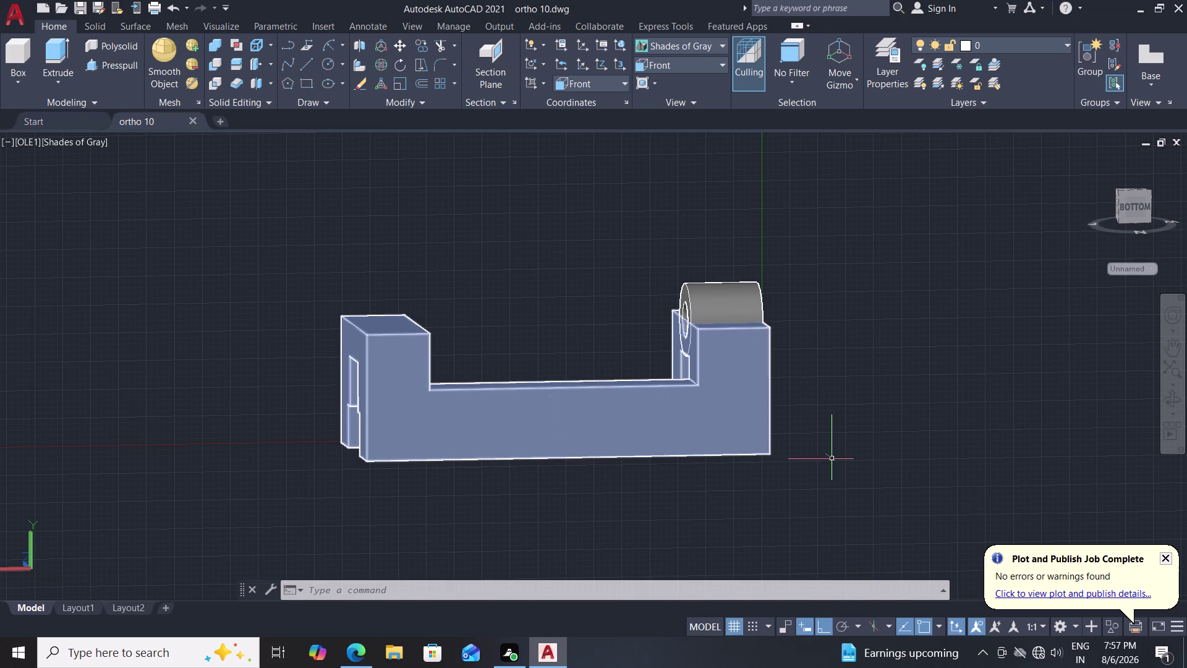
Check the battery status from the taskbar notification area.
click(976, 646)
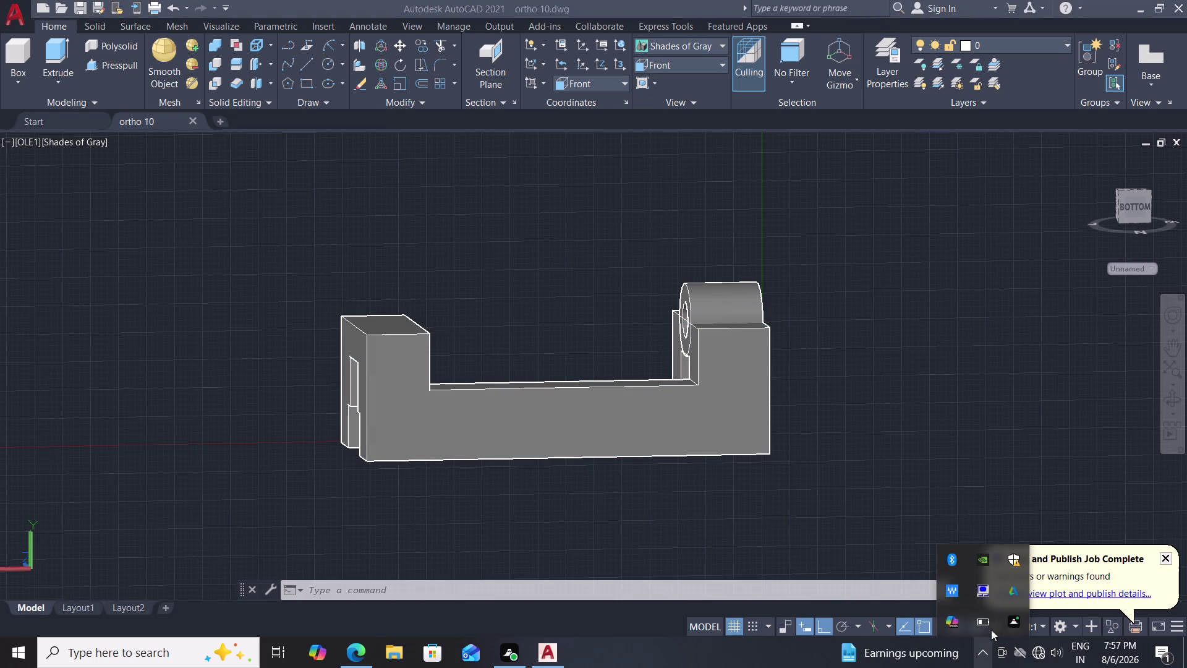
click(994, 617)
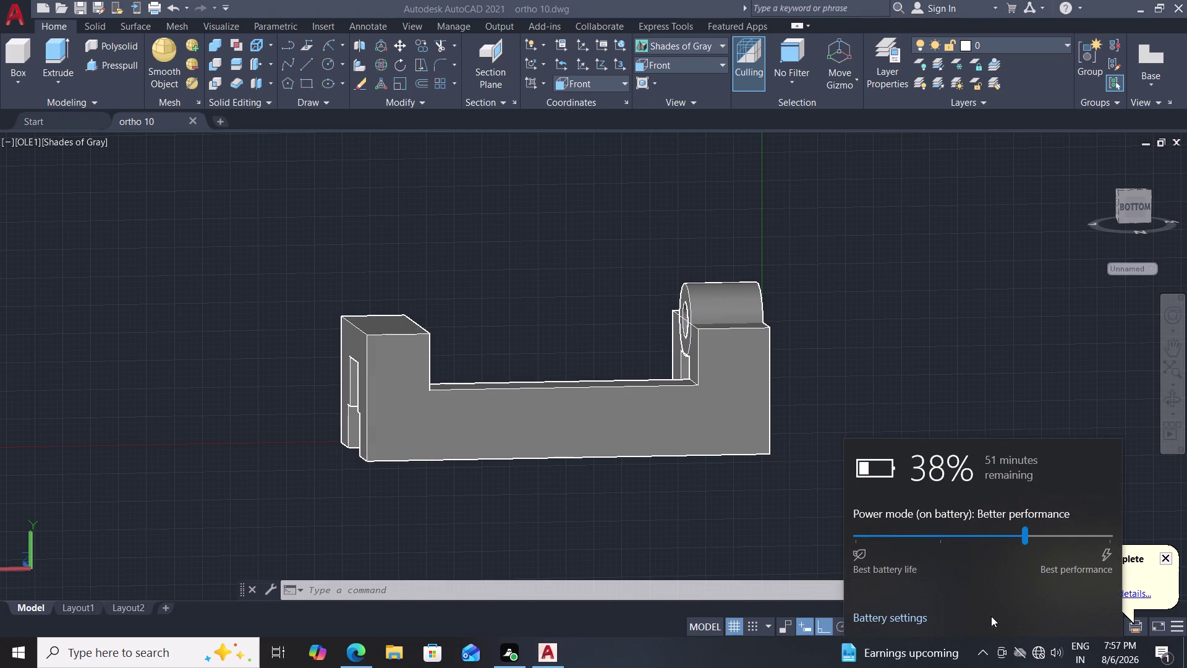
click(981, 646)
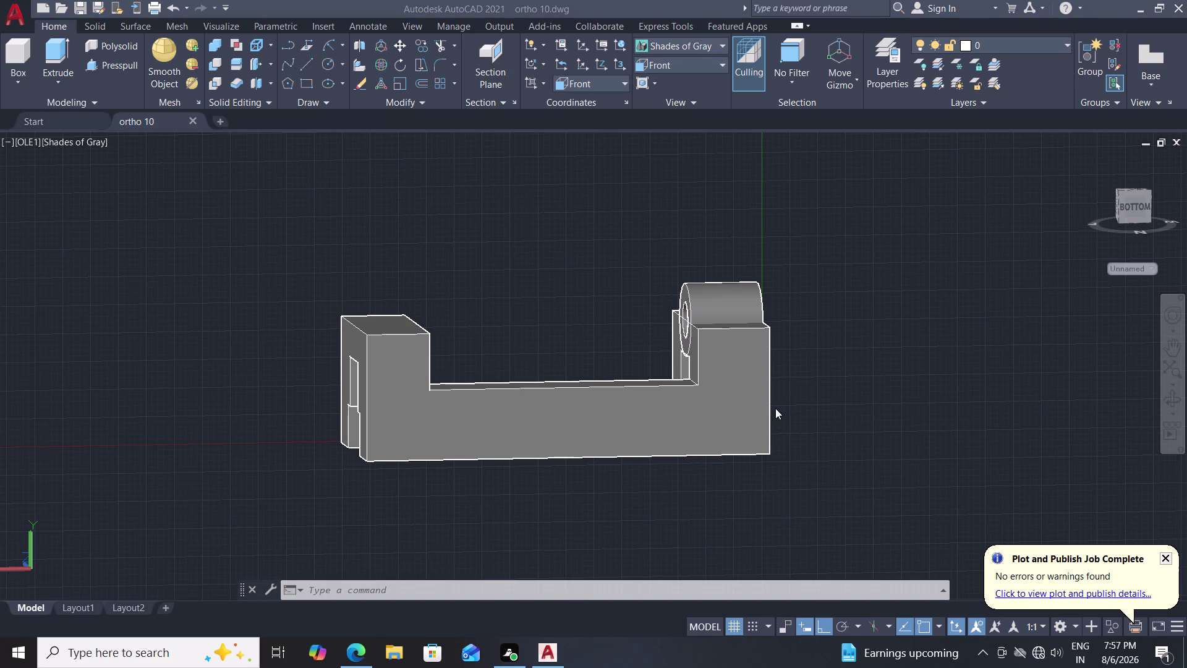
Start a line, pick a point, and zoom in on the bracket.
key(l)
key(Return)
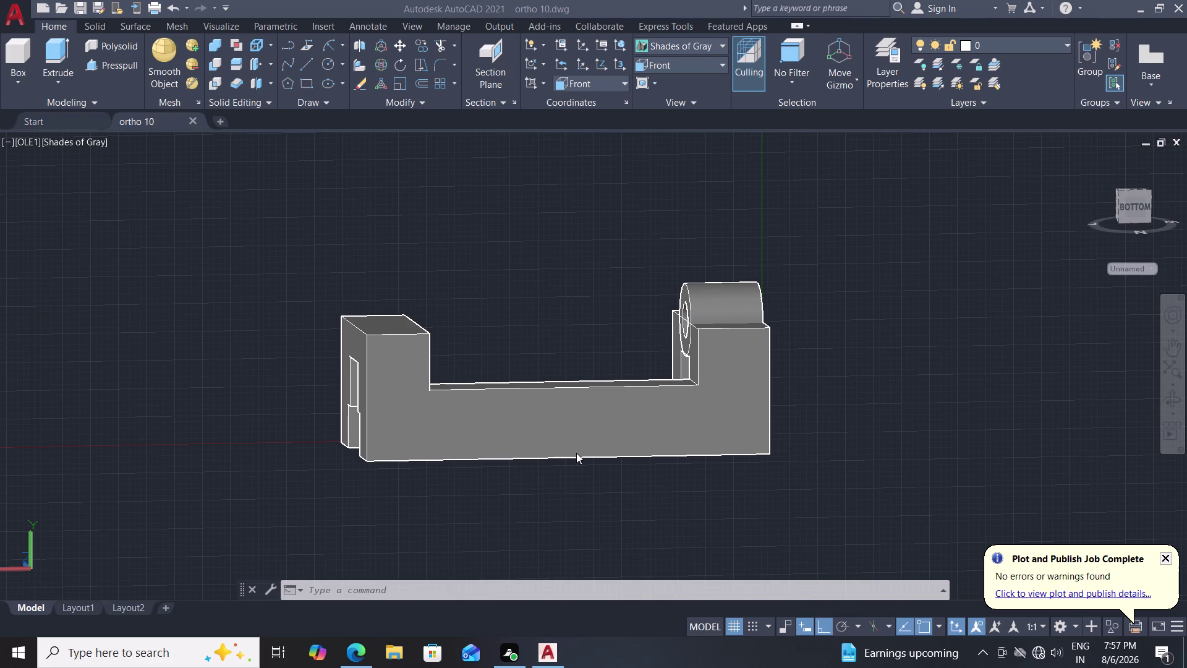
click(577, 453)
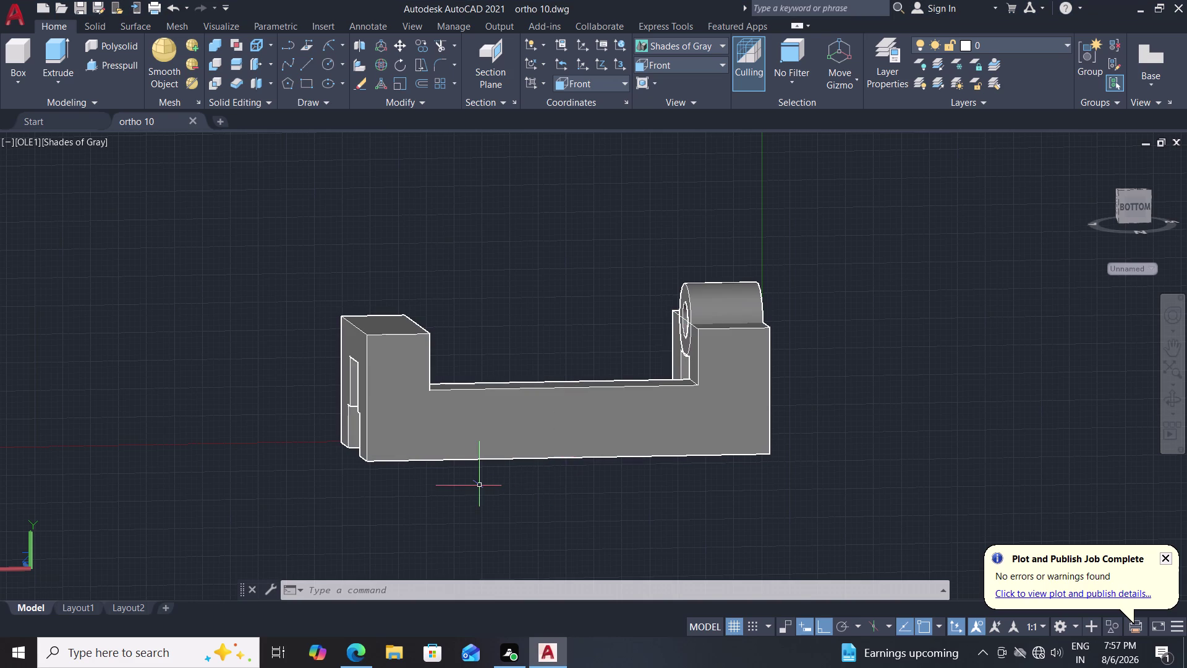
scroll(up, 3)
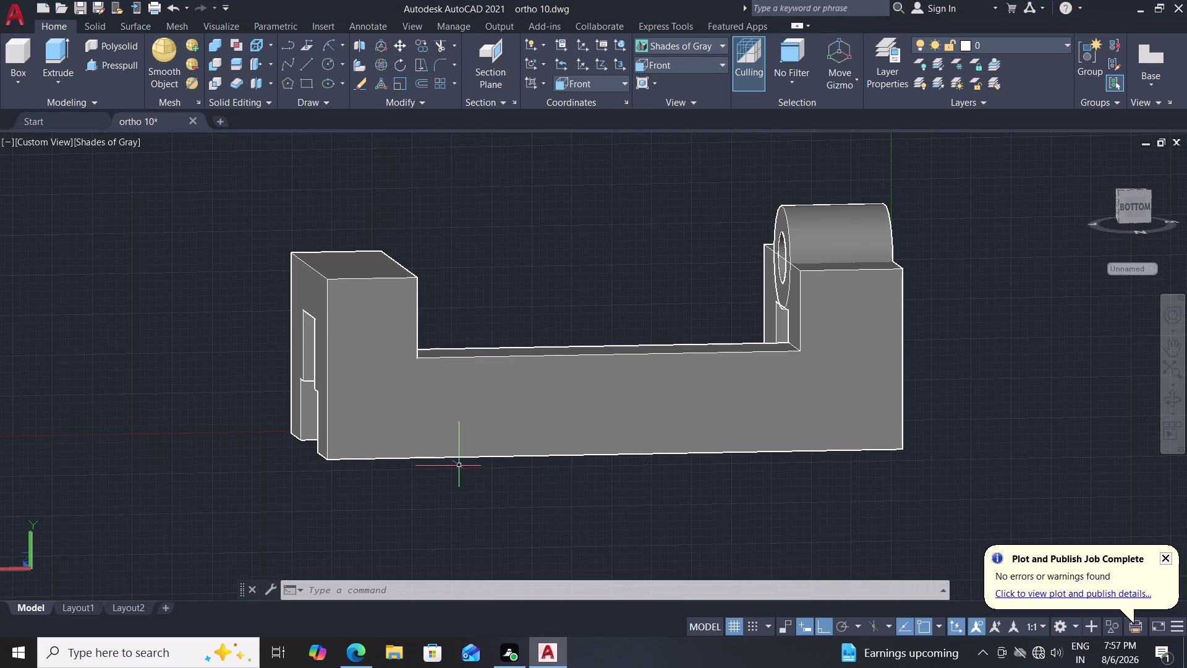
Draw a 50-unit line from the left upright's bottom corner with Ortho off, then cancel.
key(l)
key(Return)
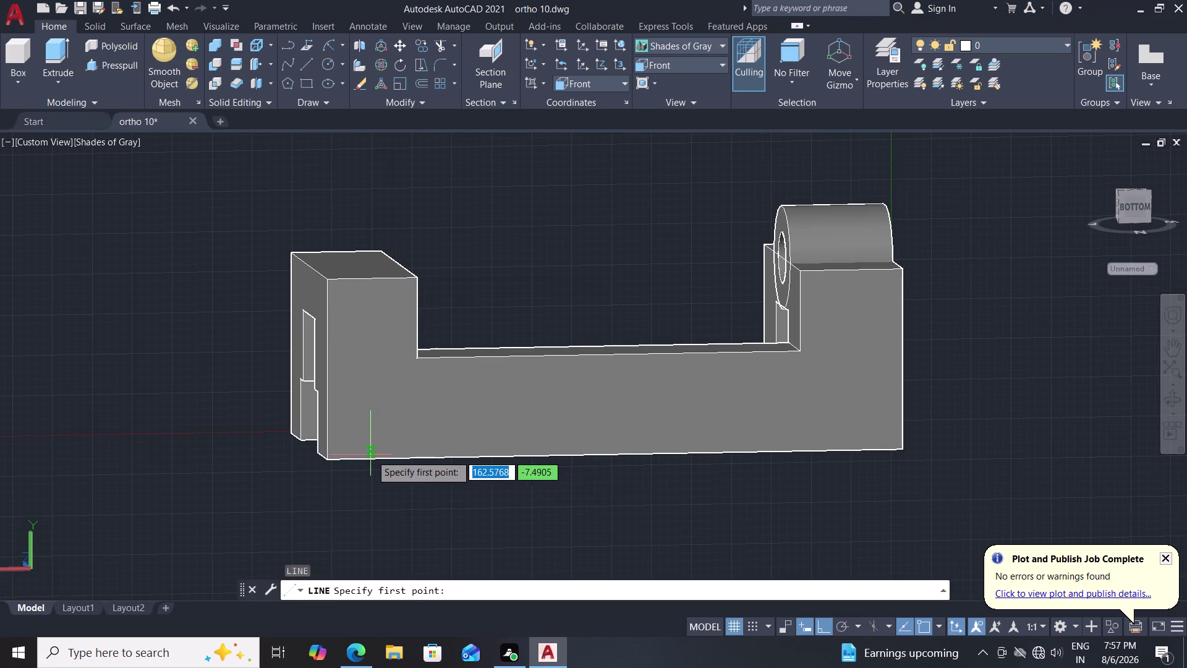
click(329, 461)
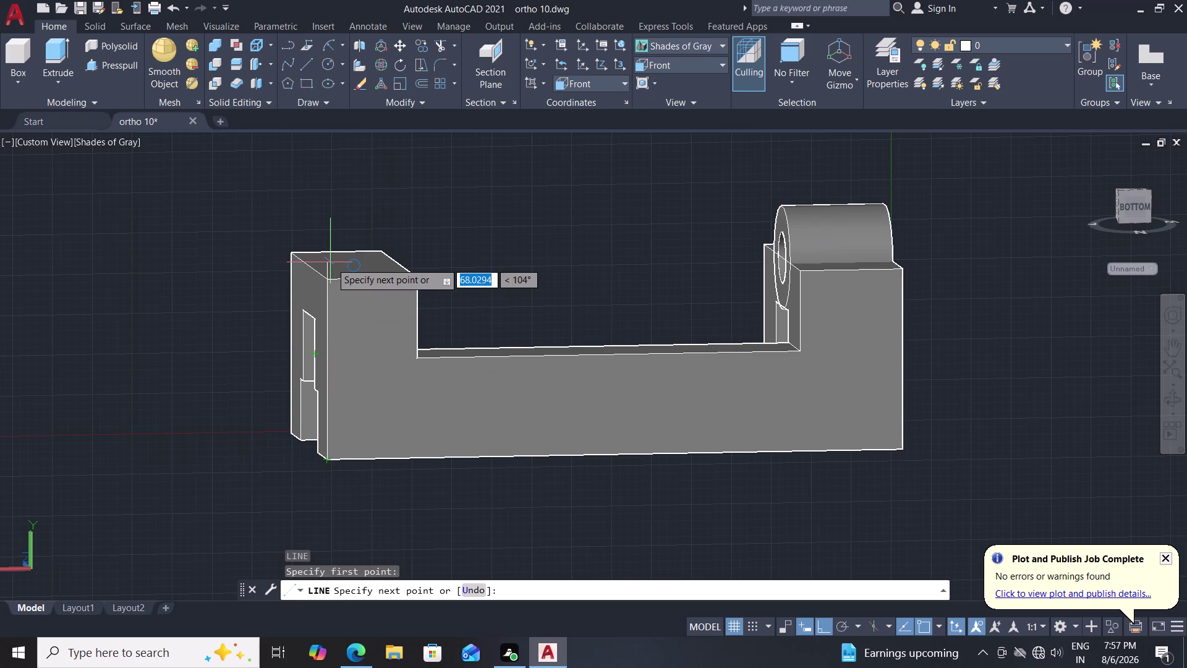
key(F8)
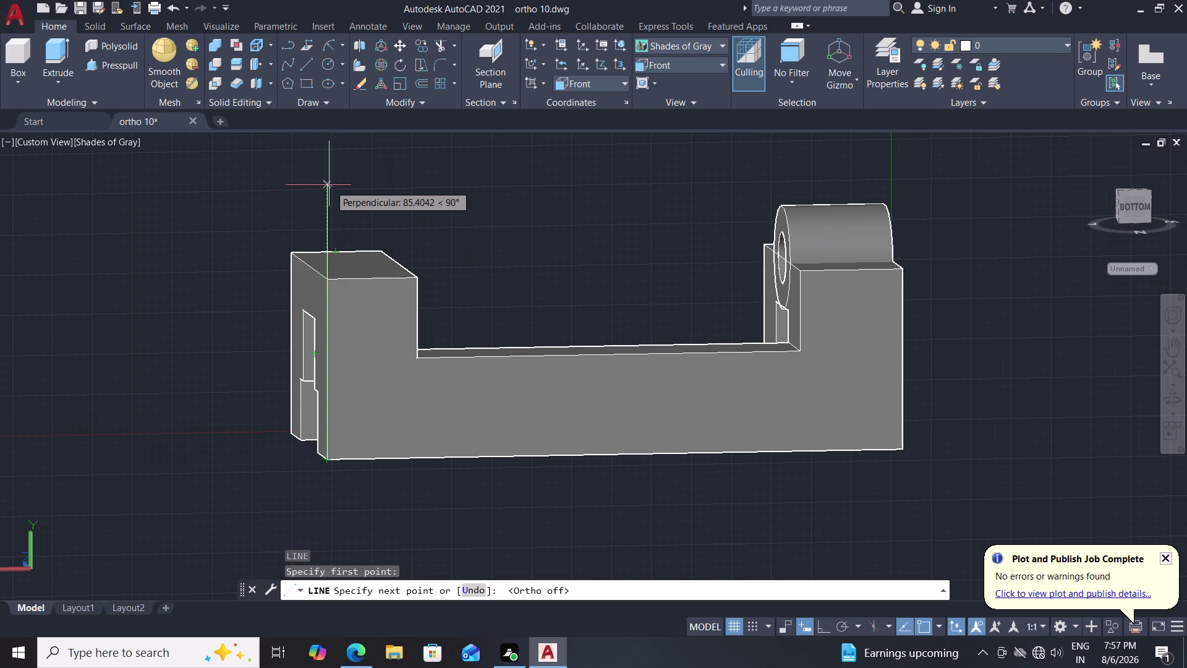
text(50)
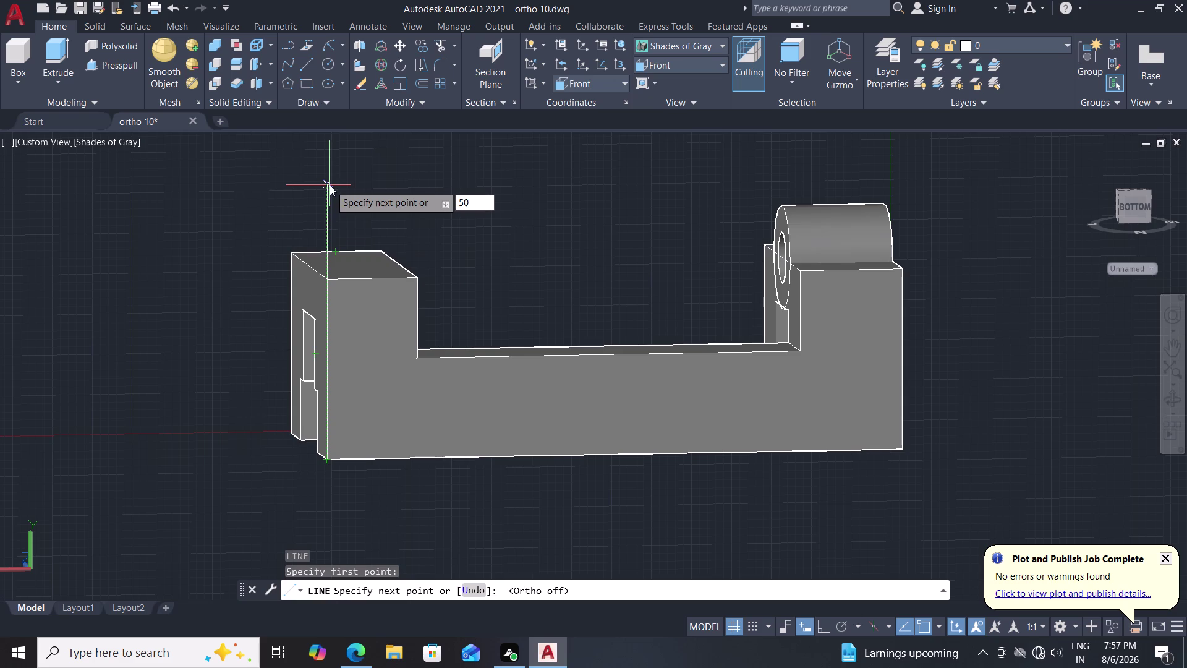
key(Return)
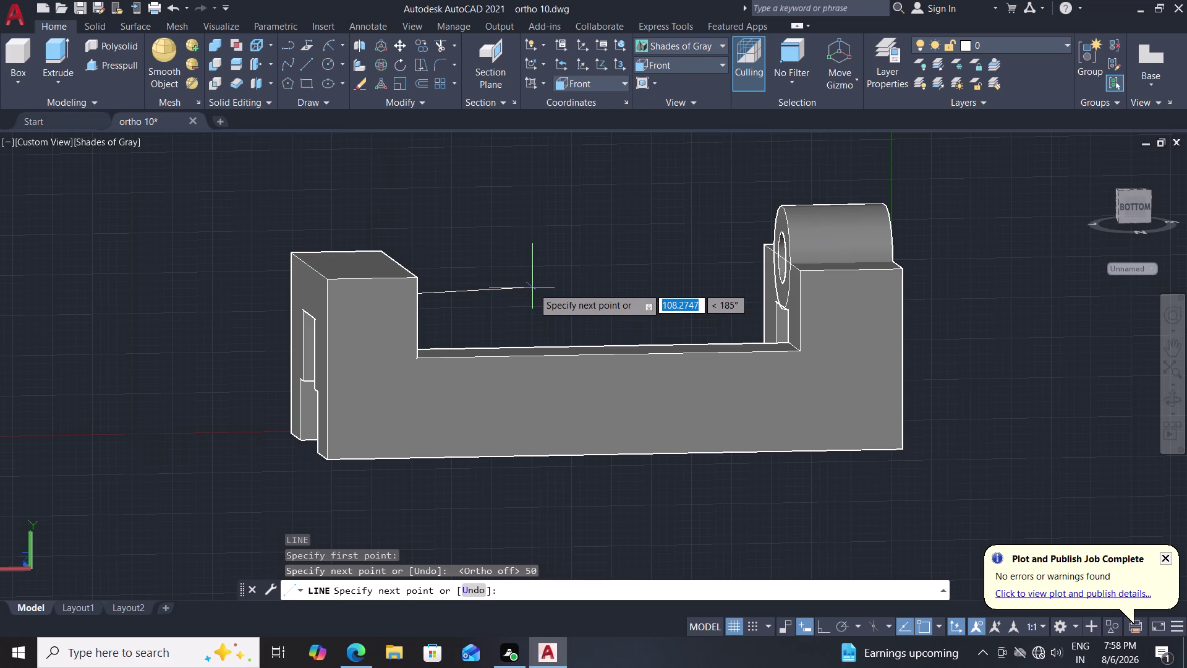
key(Escape)
key(Escape)
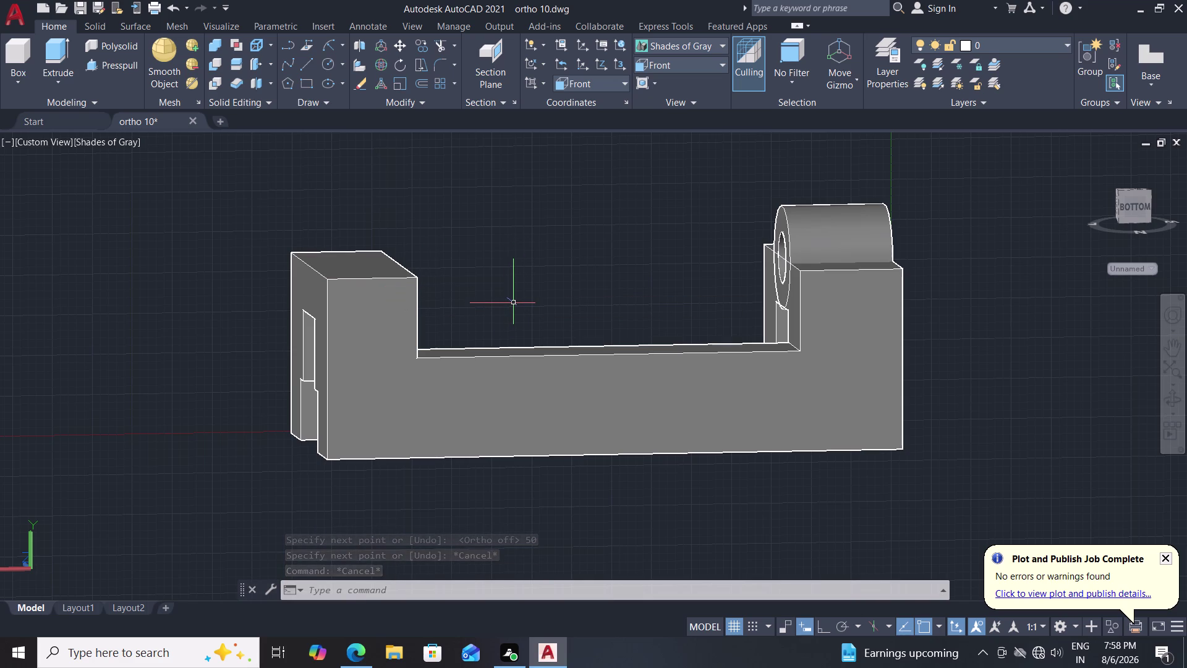
click(503, 303)
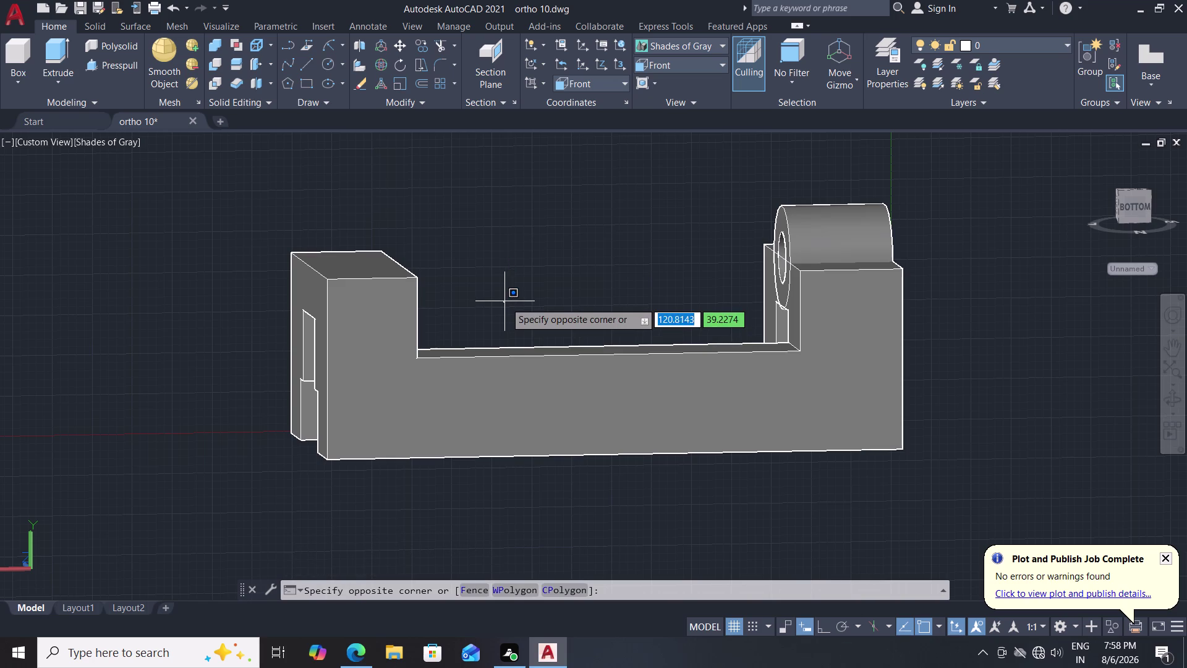
click(506, 303)
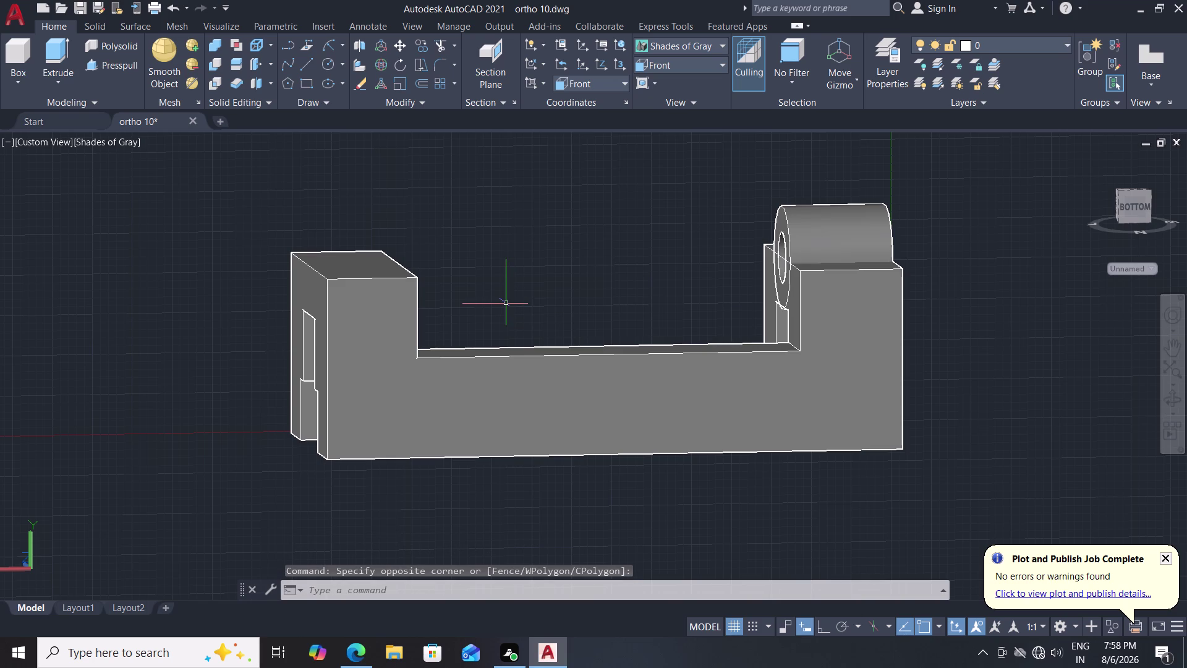
middle_drag(507, 303, 510, 278)
middle_drag(509, 279, 514, 254)
drag(508, 279, 514, 255)
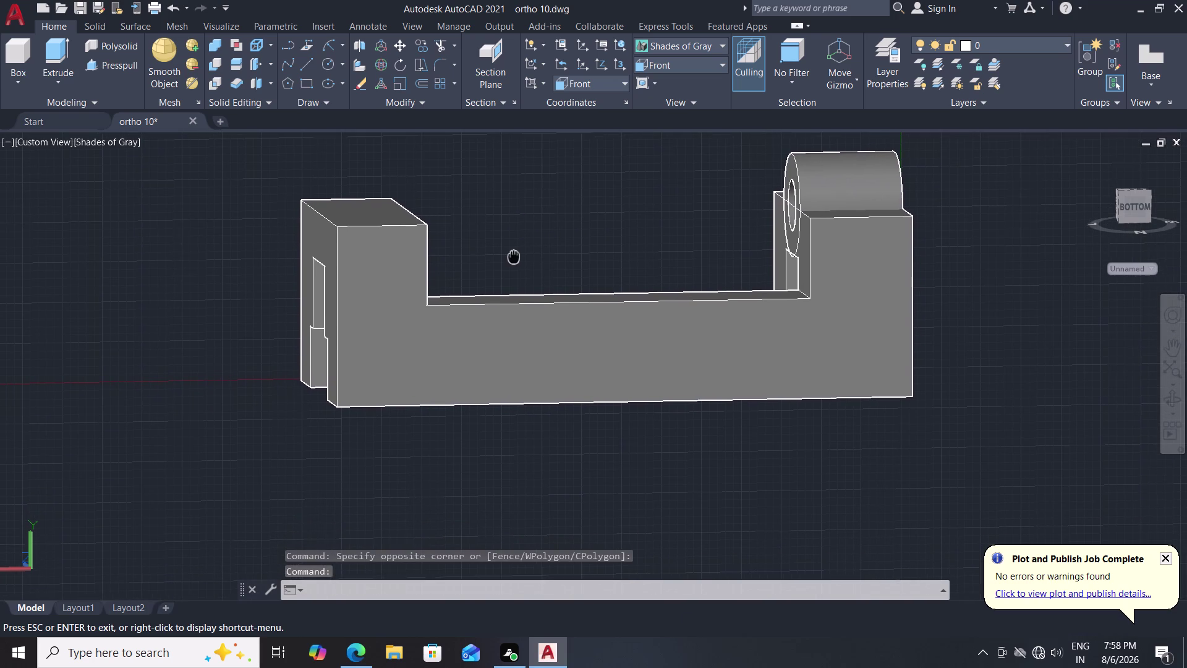
drag(514, 254, 514, 258)
middle_drag(514, 254, 514, 258)
middle_drag(514, 259, 519, 249)
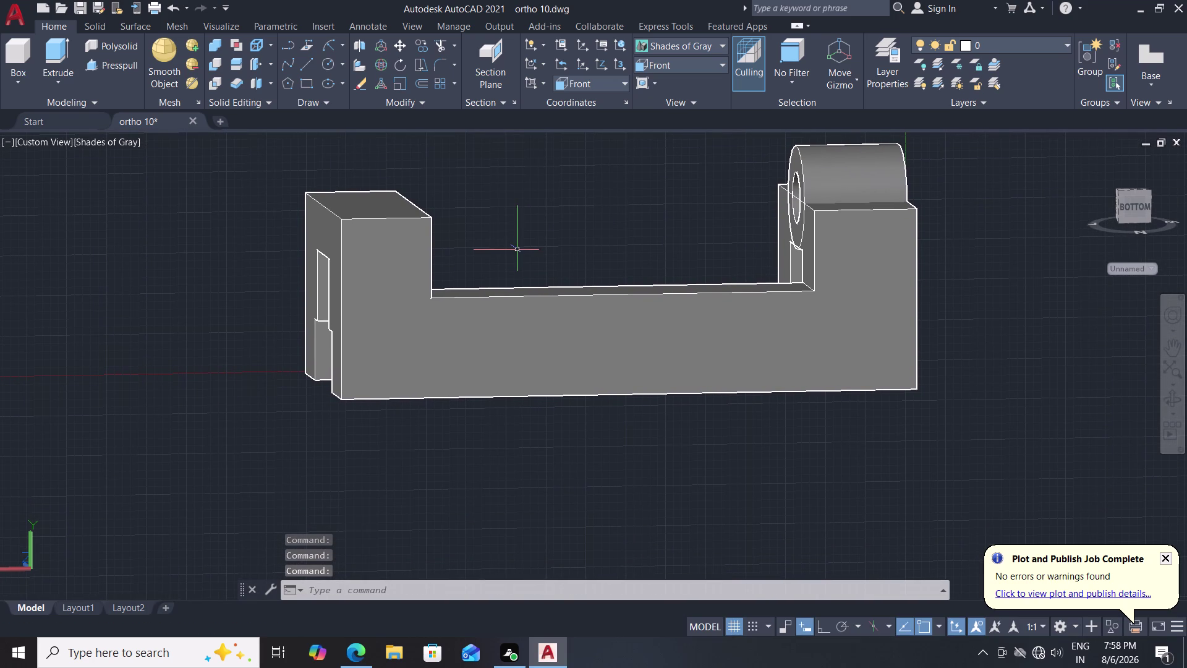
middle_drag(510, 261, 517, 245)
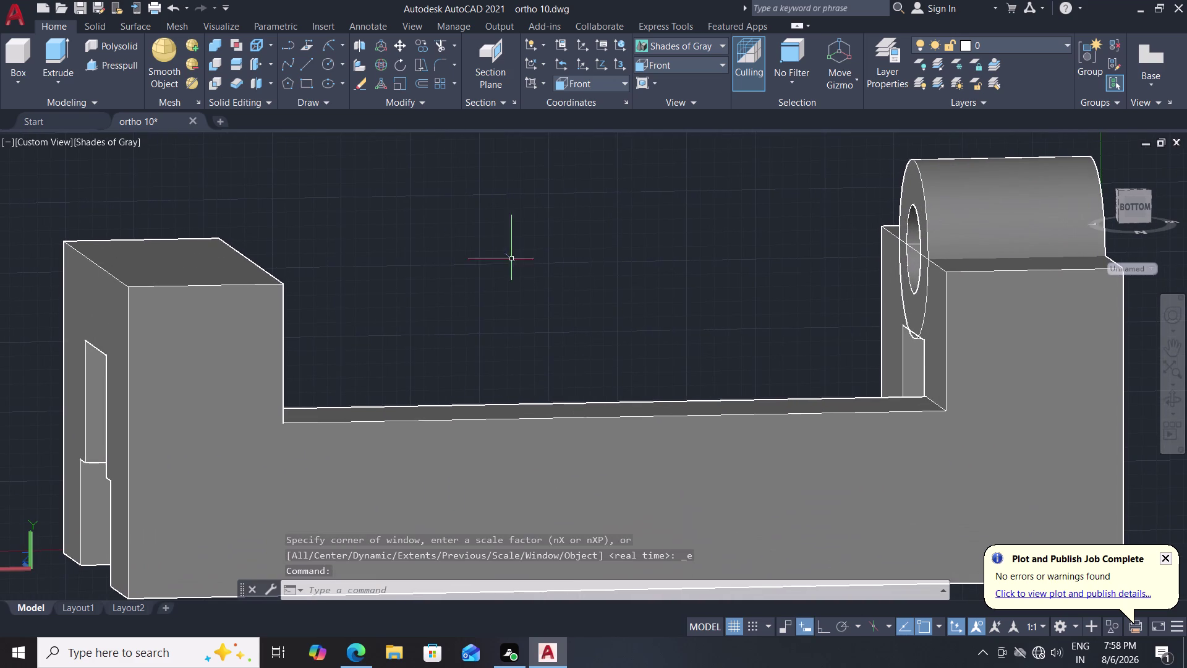
middle_drag(509, 268, 526, 238)
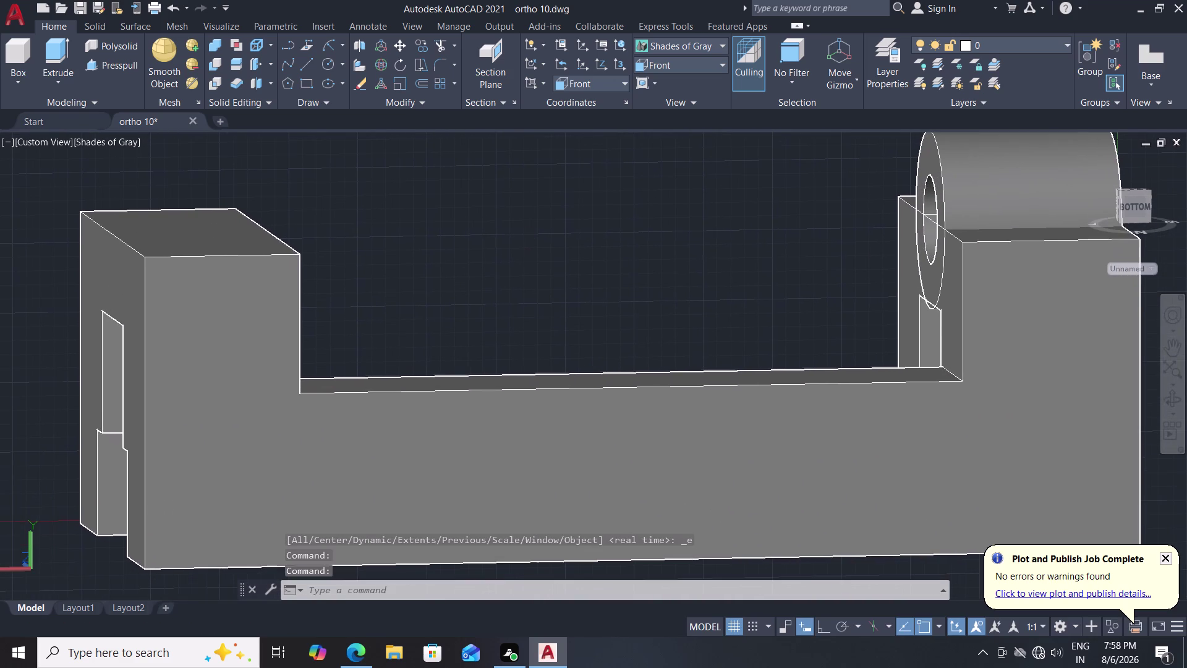
middle_drag(526, 237, 538, 226)
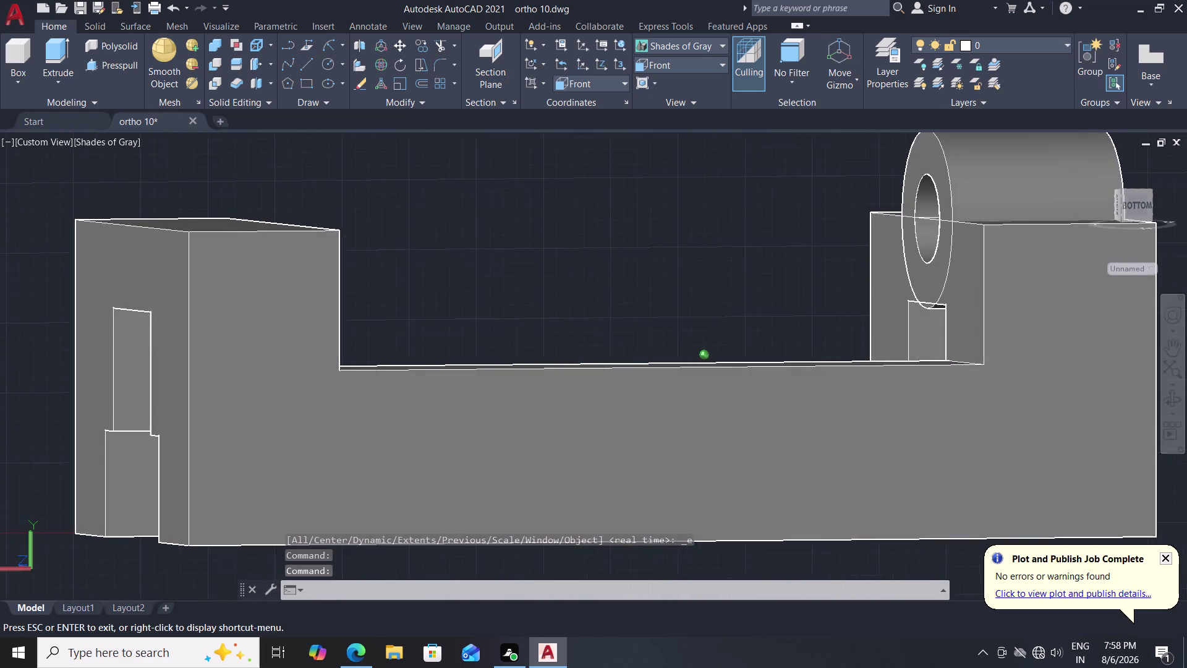
middle_drag(538, 227, 534, 228)
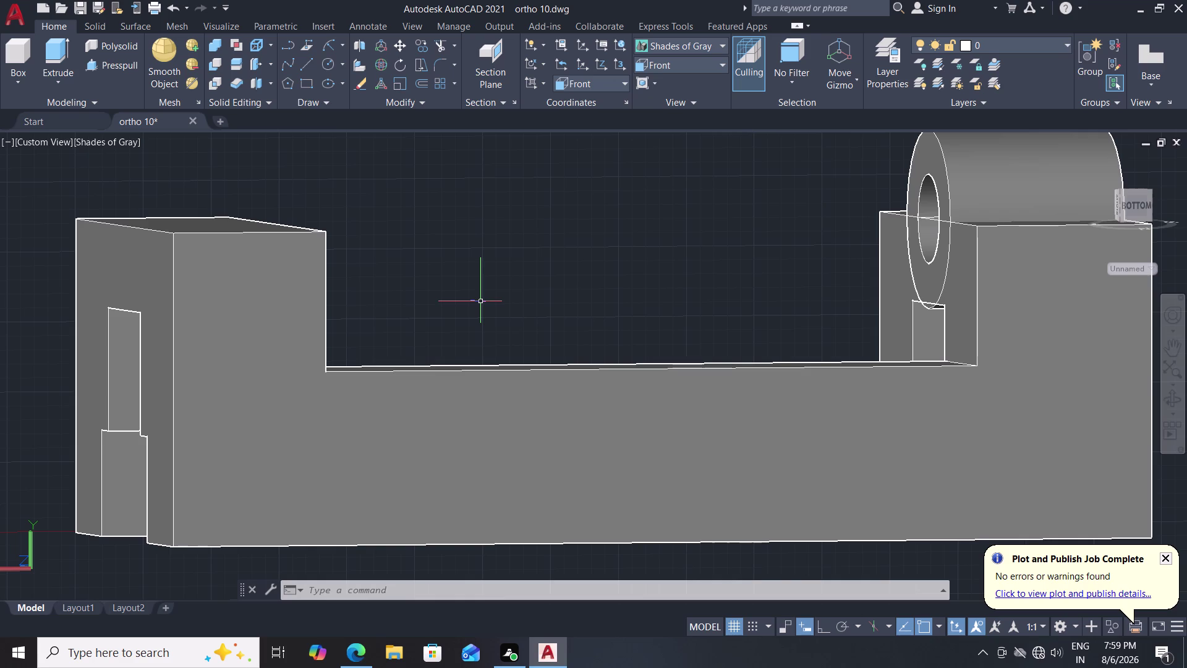
Draw a 45-unit line from the left upright's inner corner.
middle_drag(481, 301, 447, 293)
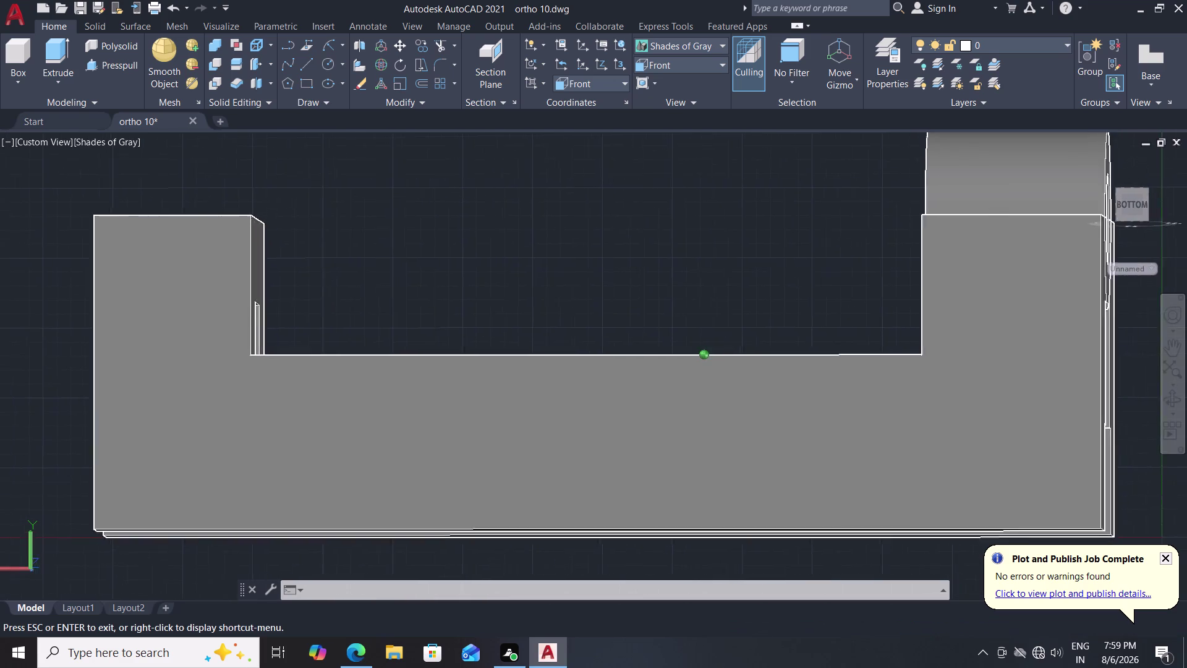
middle_drag(447, 293, 450, 298)
key(l)
key(Return)
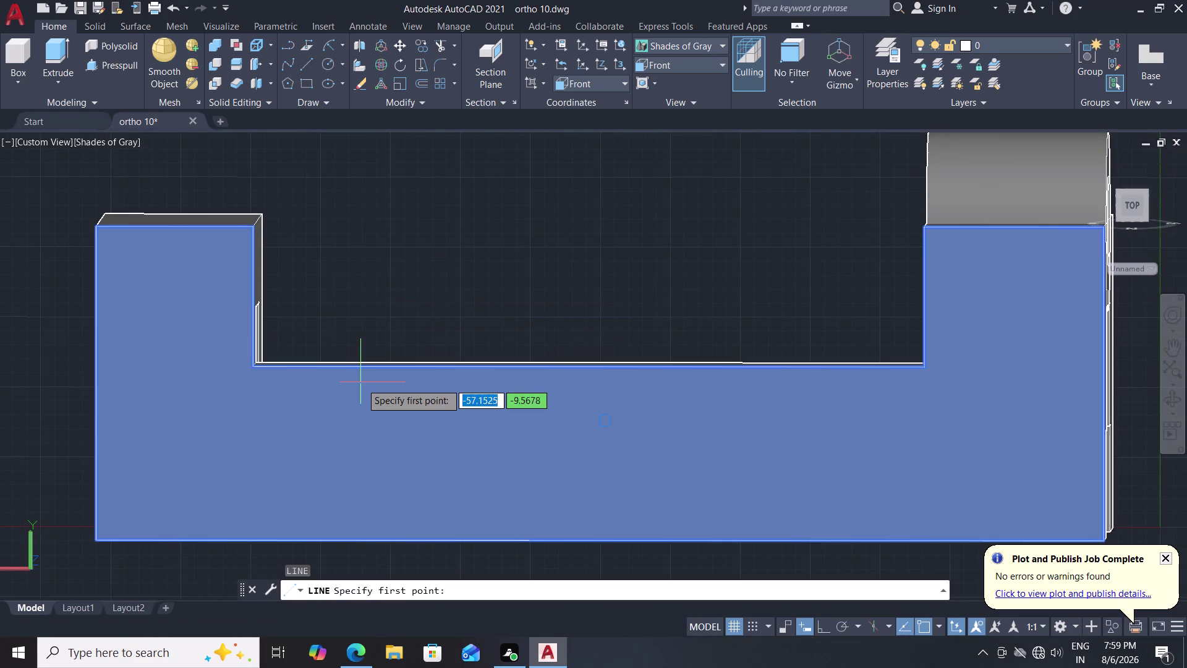
double_click(257, 366)
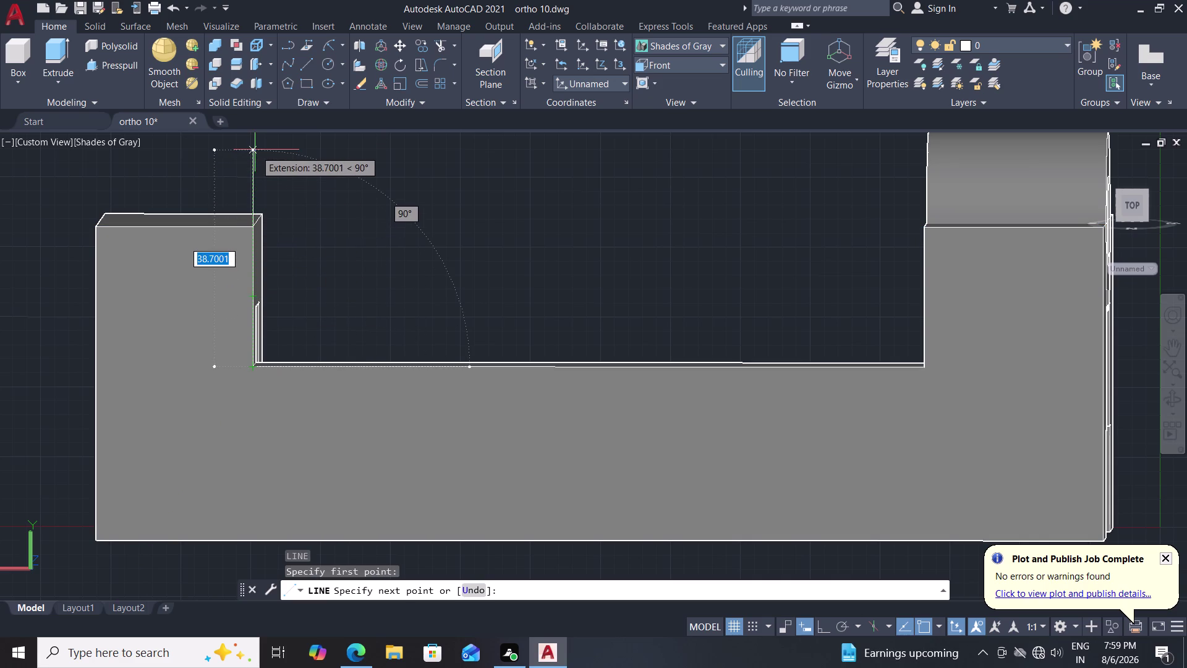
text(45)
key(Return)
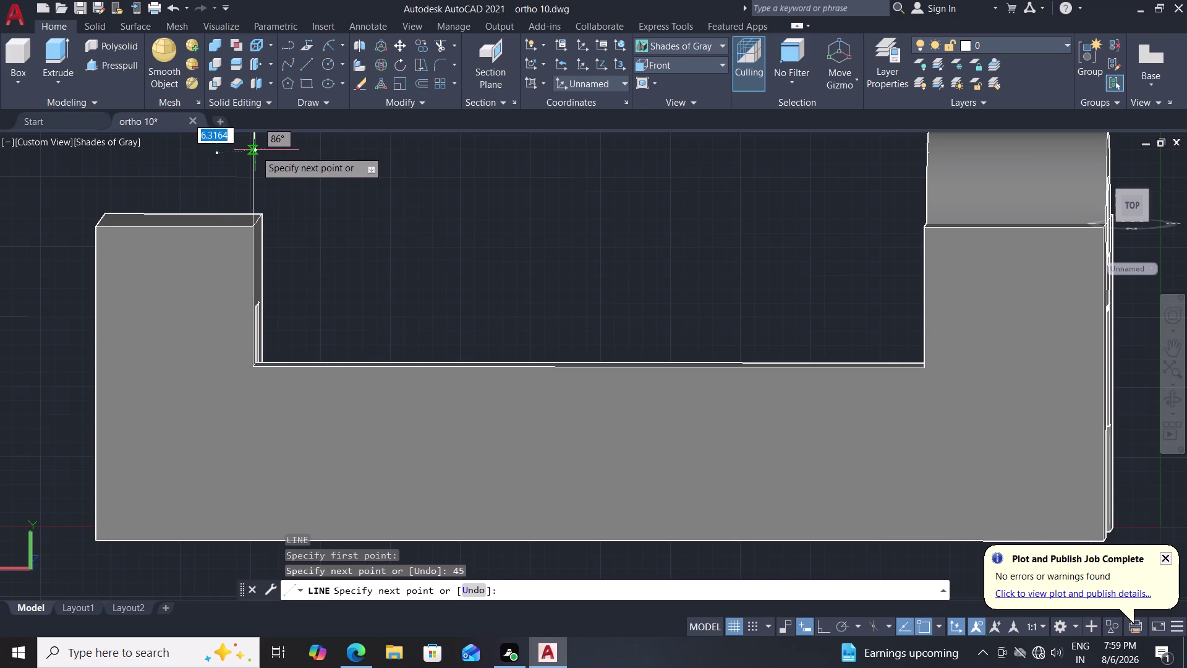
key(Escape)
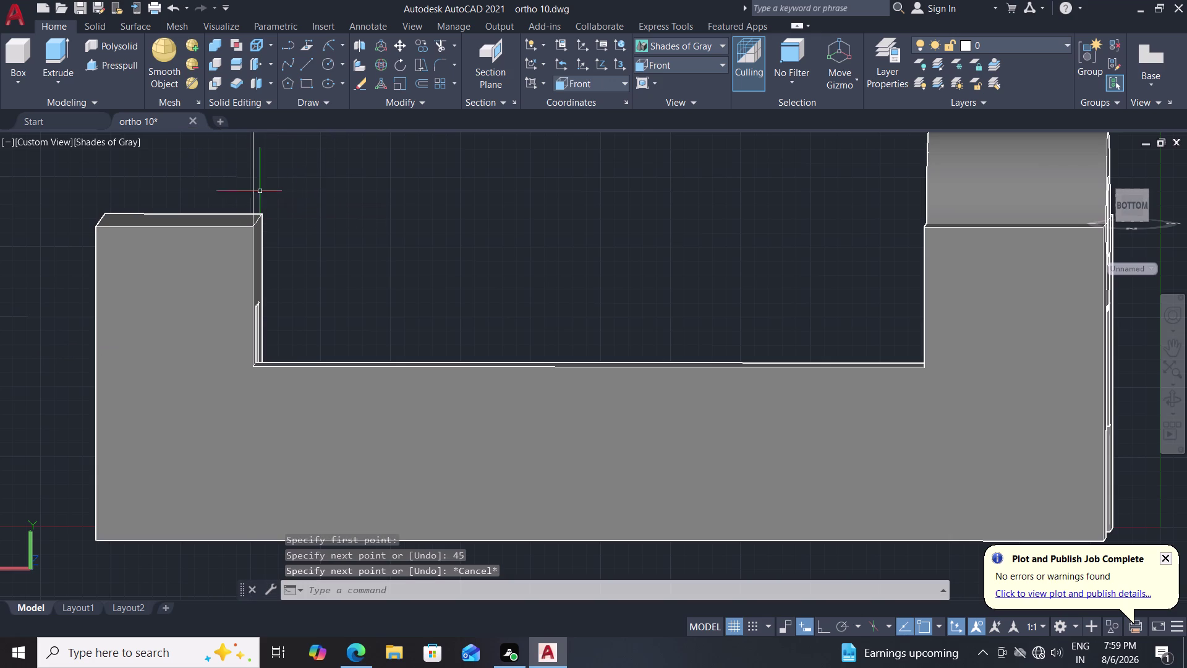
Reframe the view on the left upright and start a new LINE command.
middle_drag(344, 158, 335, 214)
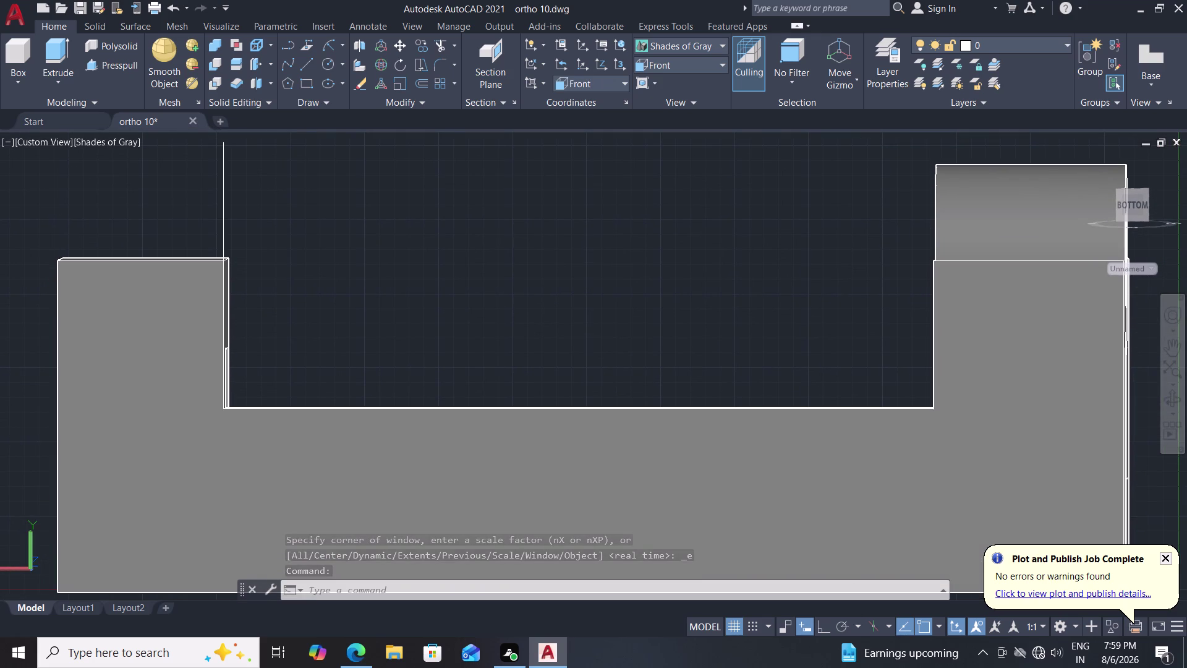
click(352, 241)
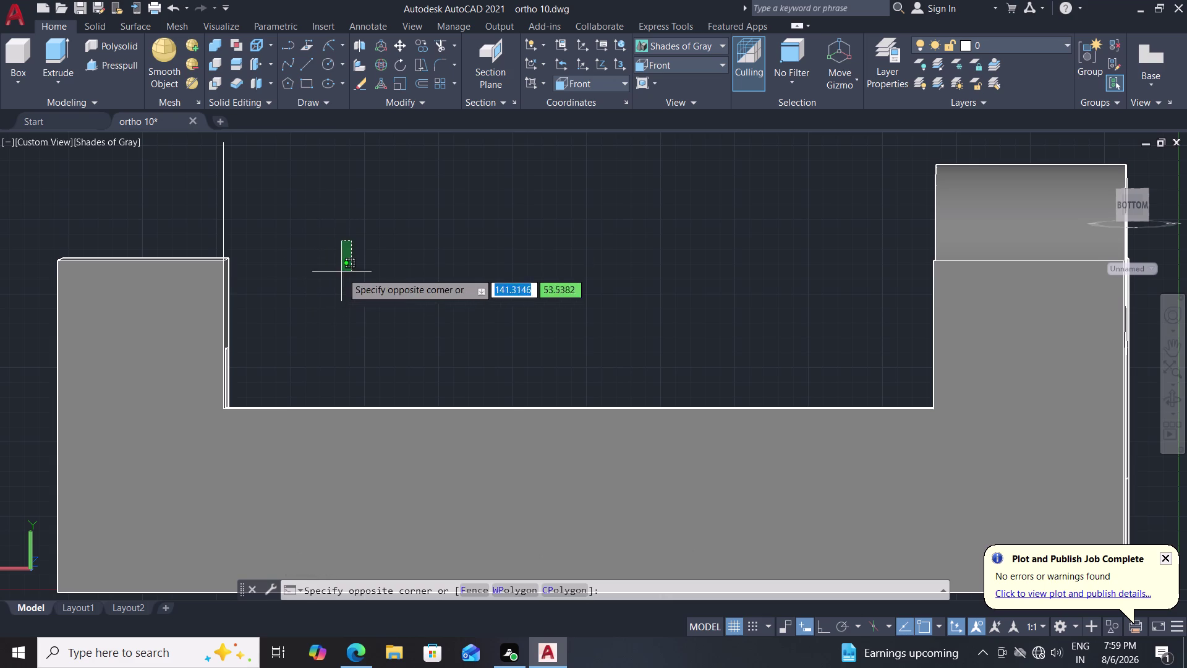
click(365, 254)
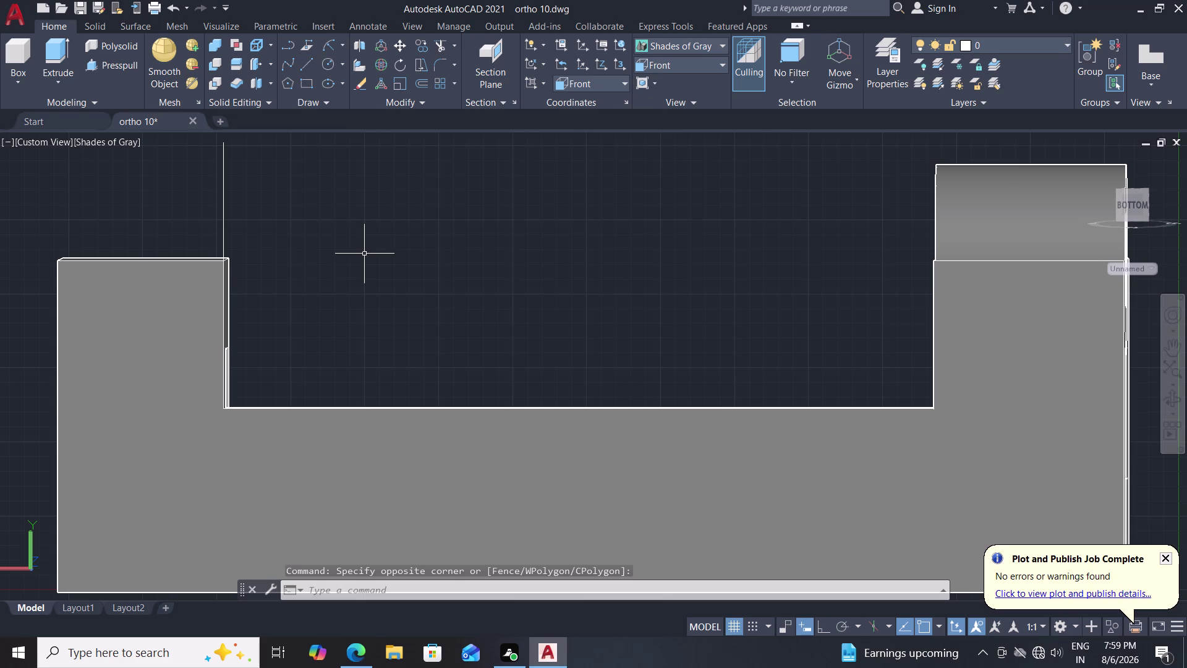
middle_drag(383, 238, 375, 261)
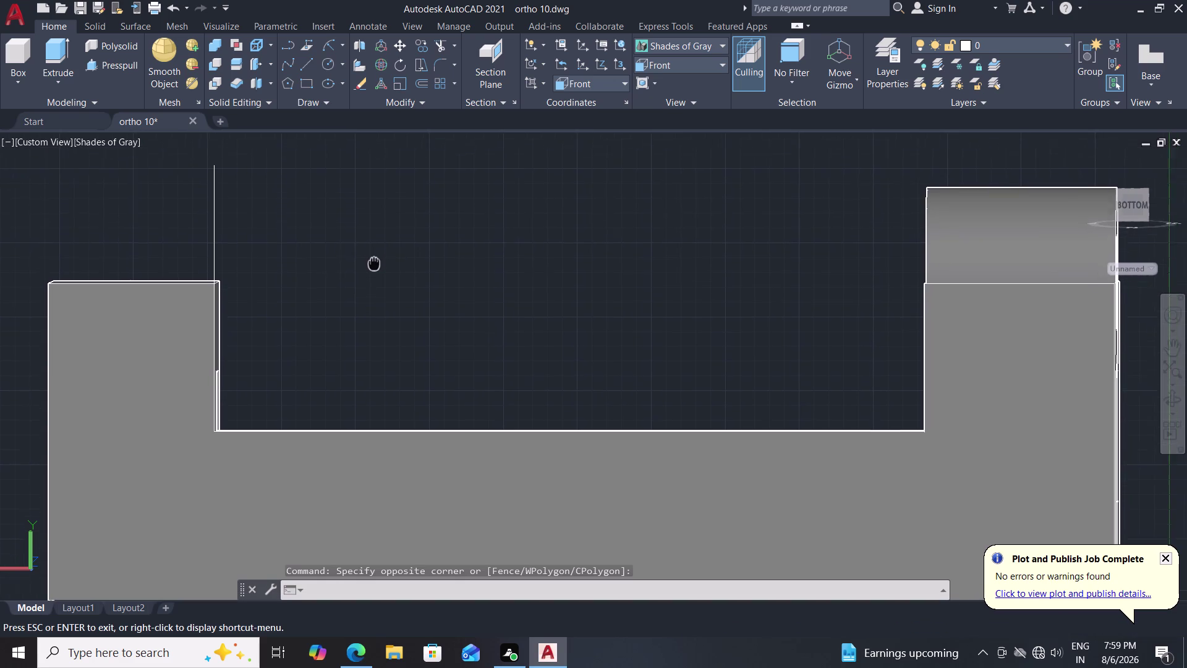
middle_drag(374, 261, 429, 234)
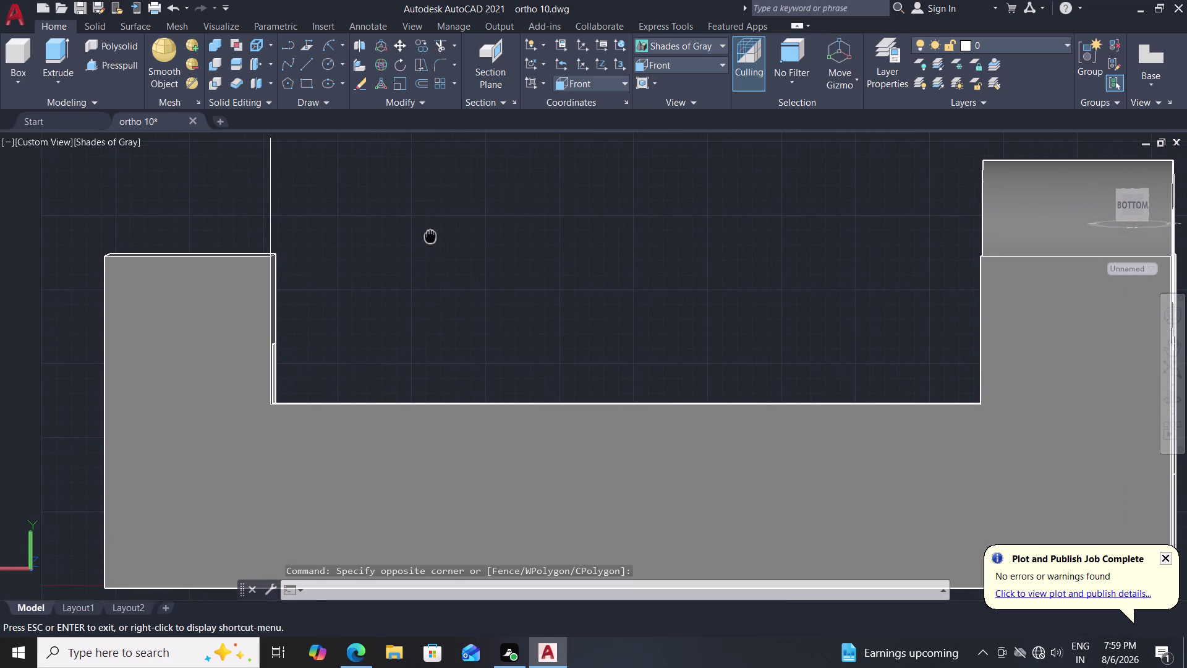
middle_drag(429, 234, 429, 233)
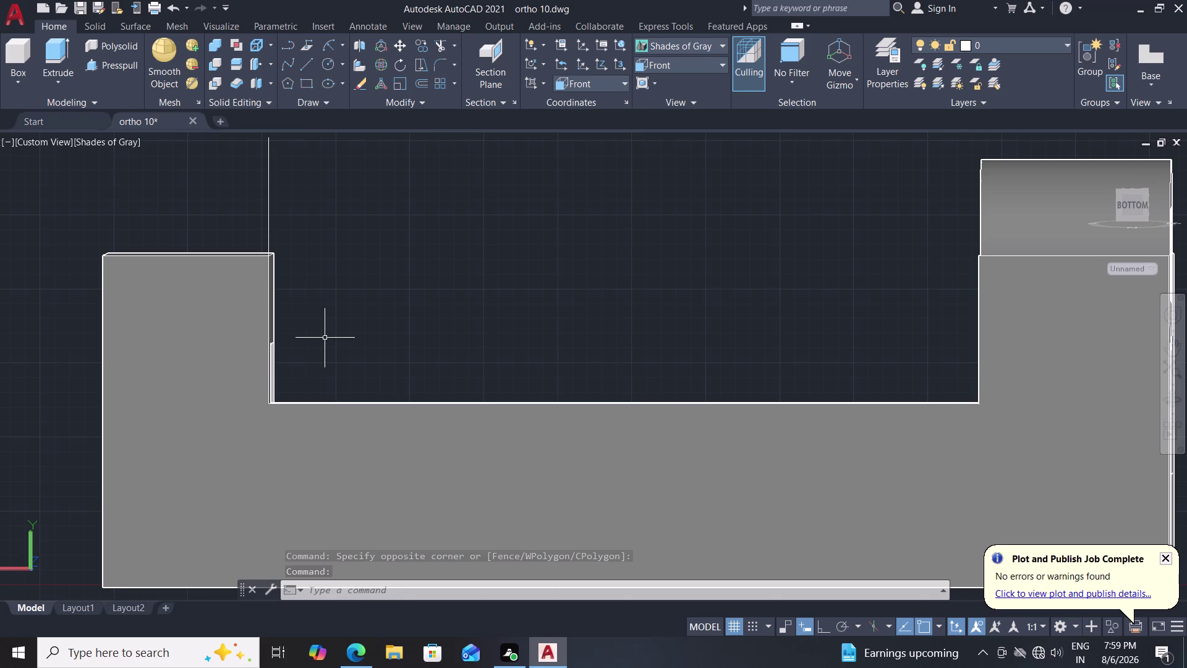
key(l)
key(Return)
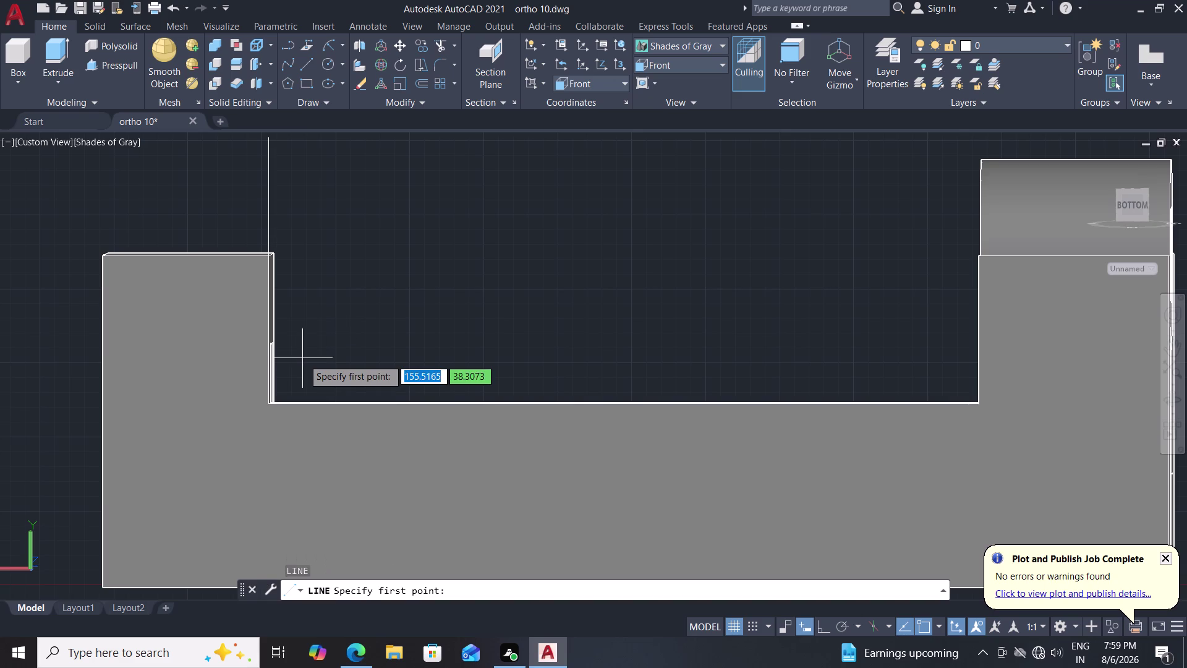
Draw a line 50 units up from the bottom-left corner, then 5 units inward with Ortho on.
middle_drag(303, 357, 323, 317)
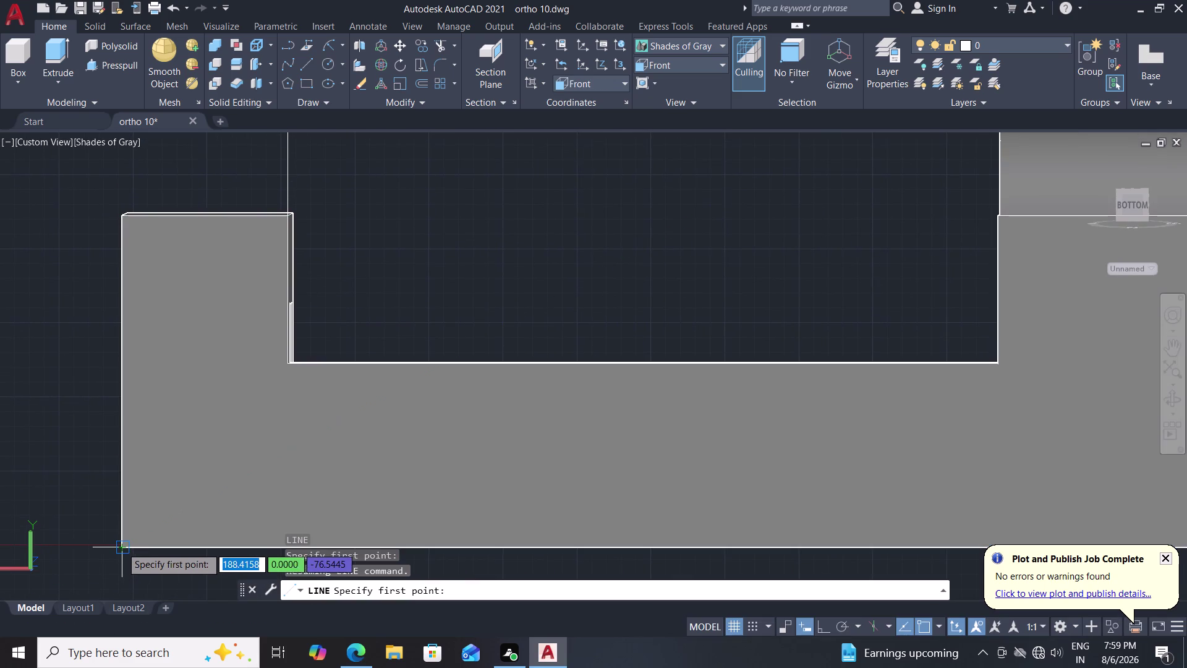
click(121, 547)
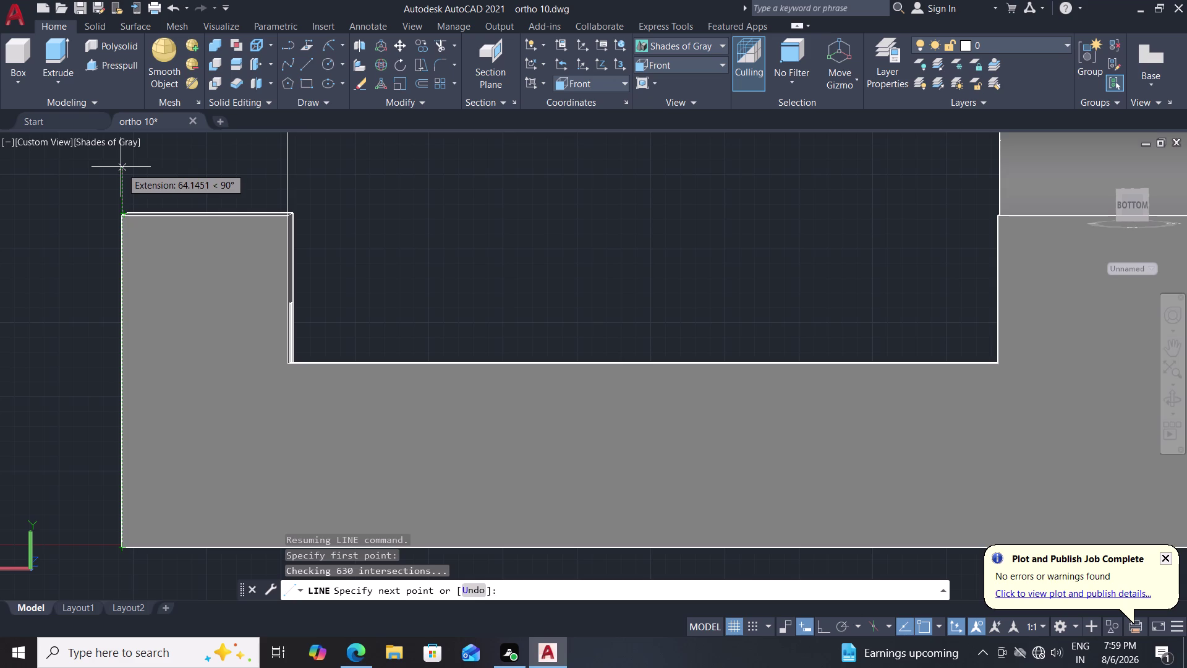
text(50)
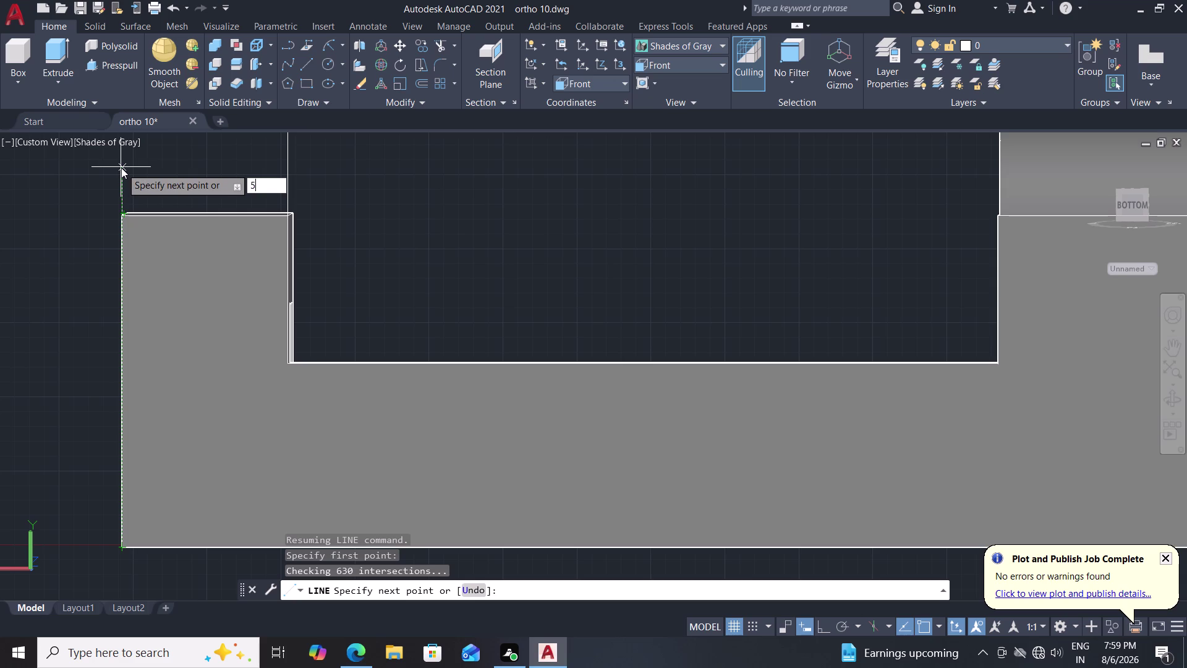
key(Return)
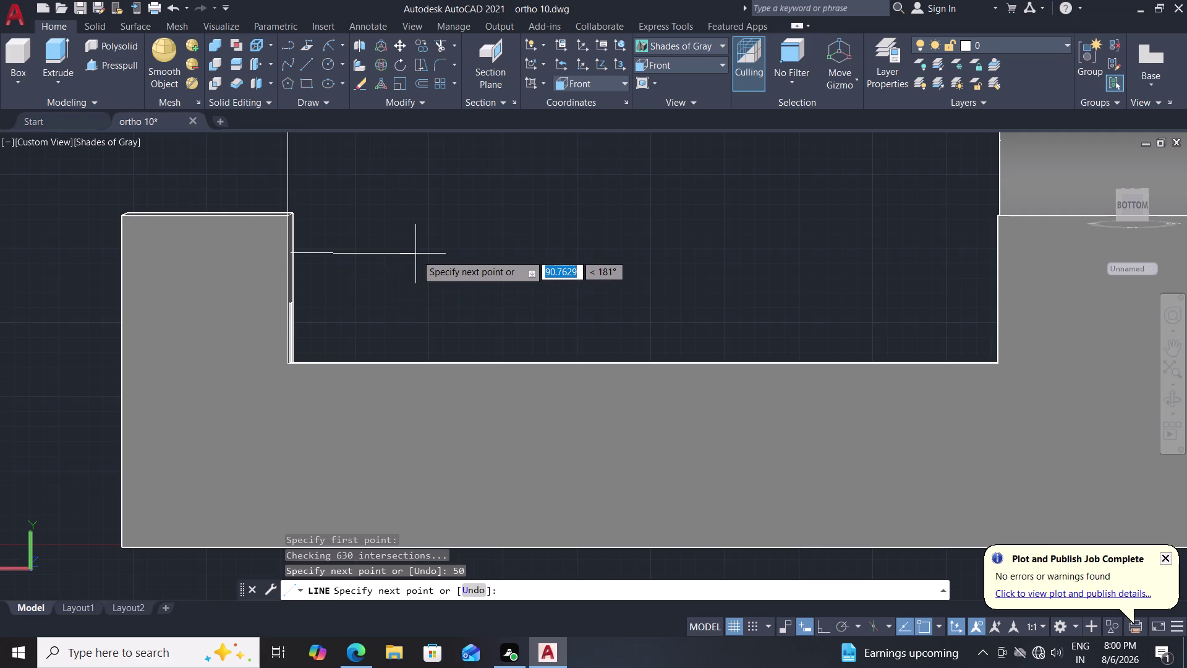
key(F8)
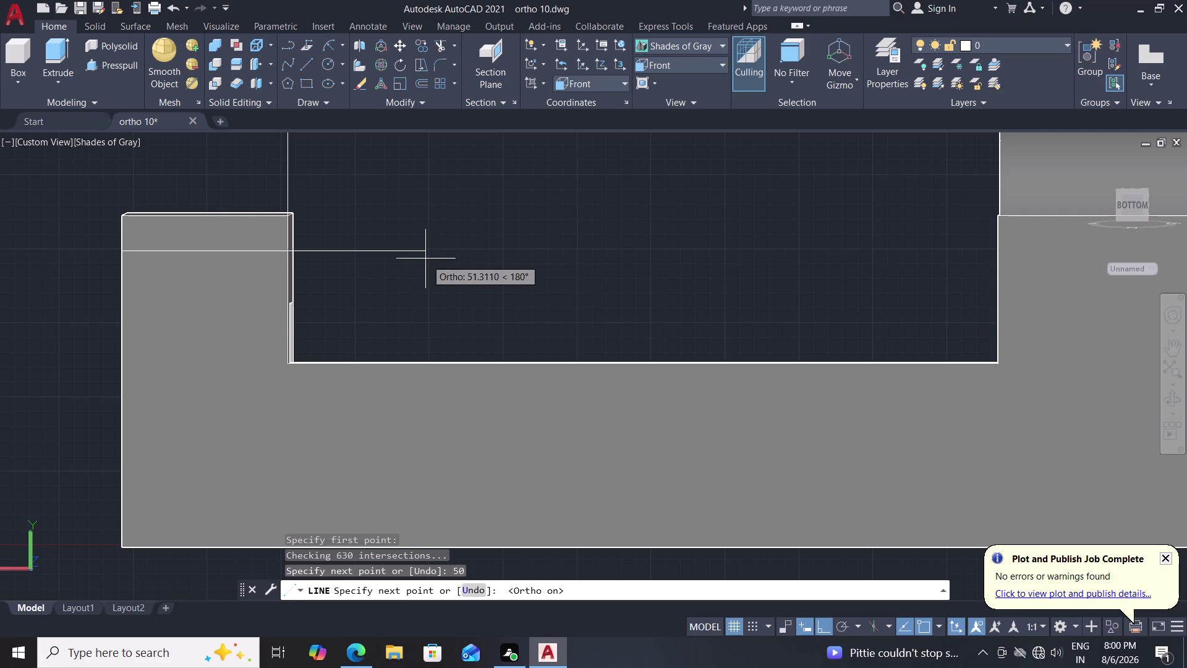
key(5)
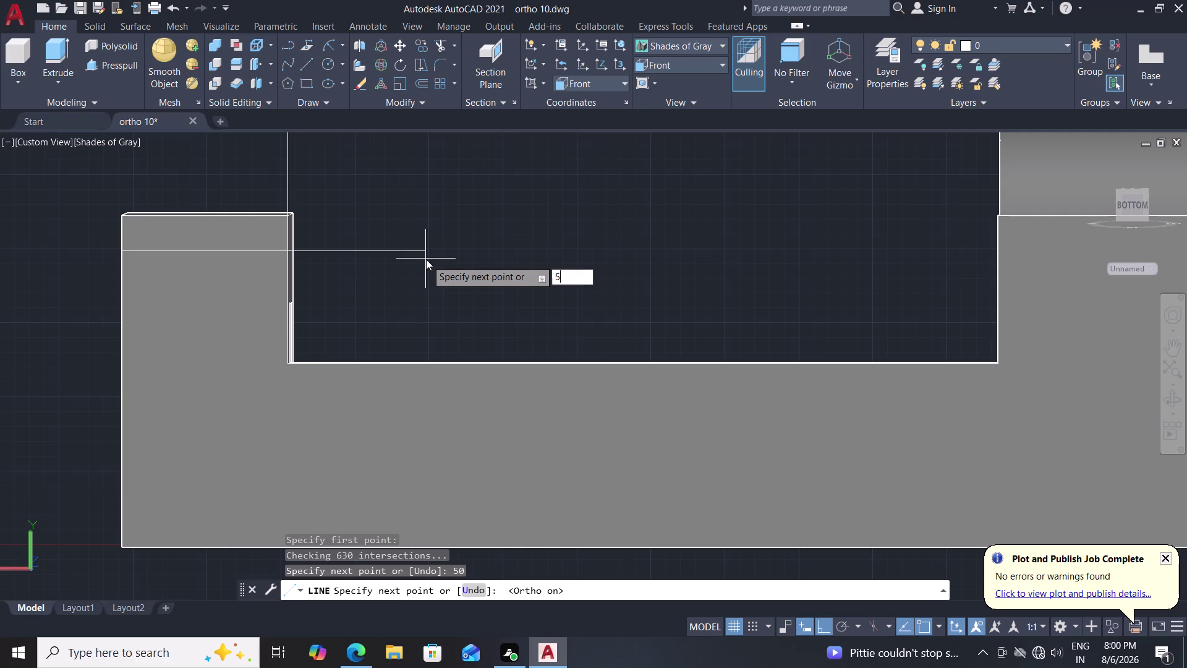
key(Return)
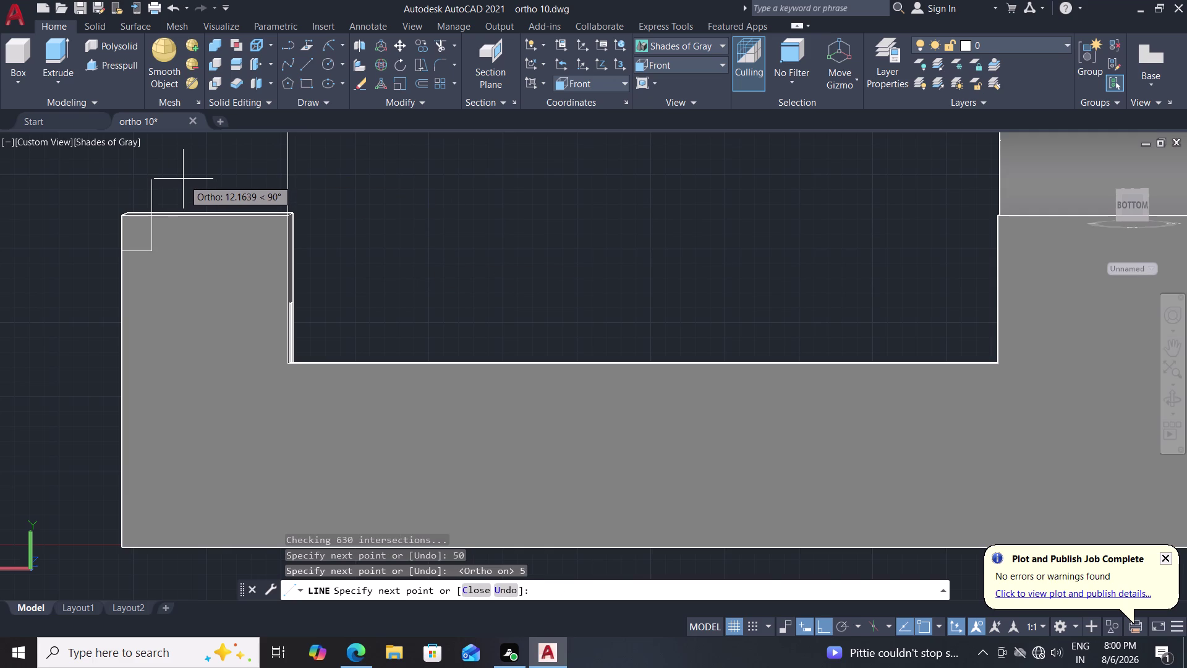
key(Escape)
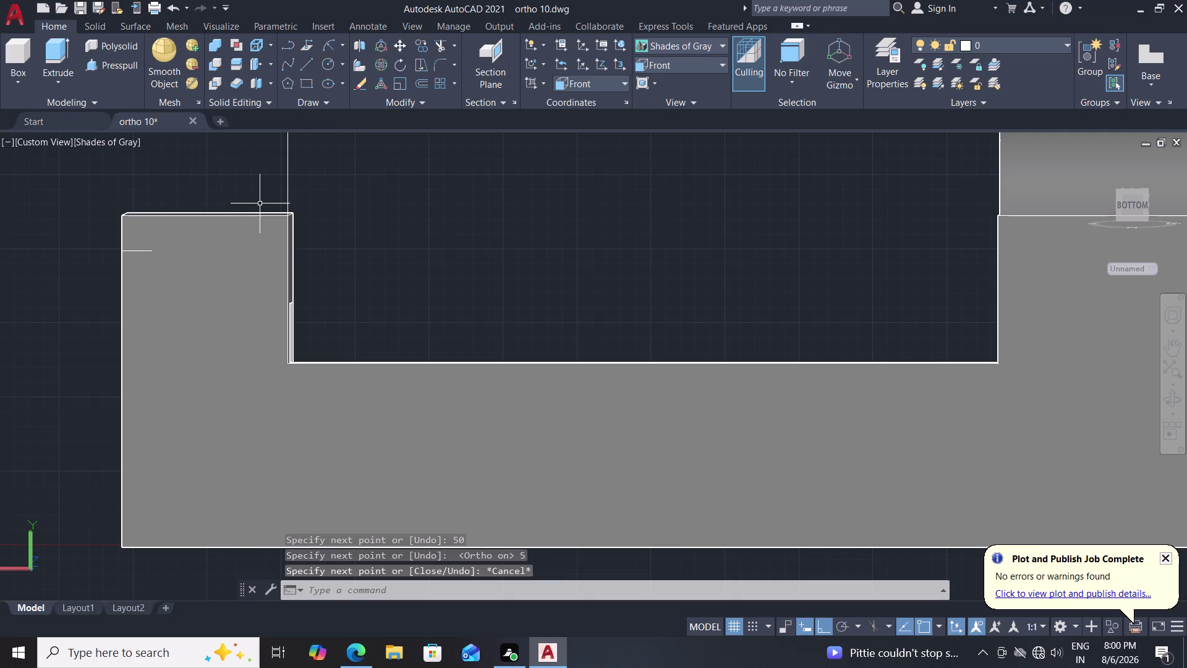
middle_drag(260, 204, 259, 259)
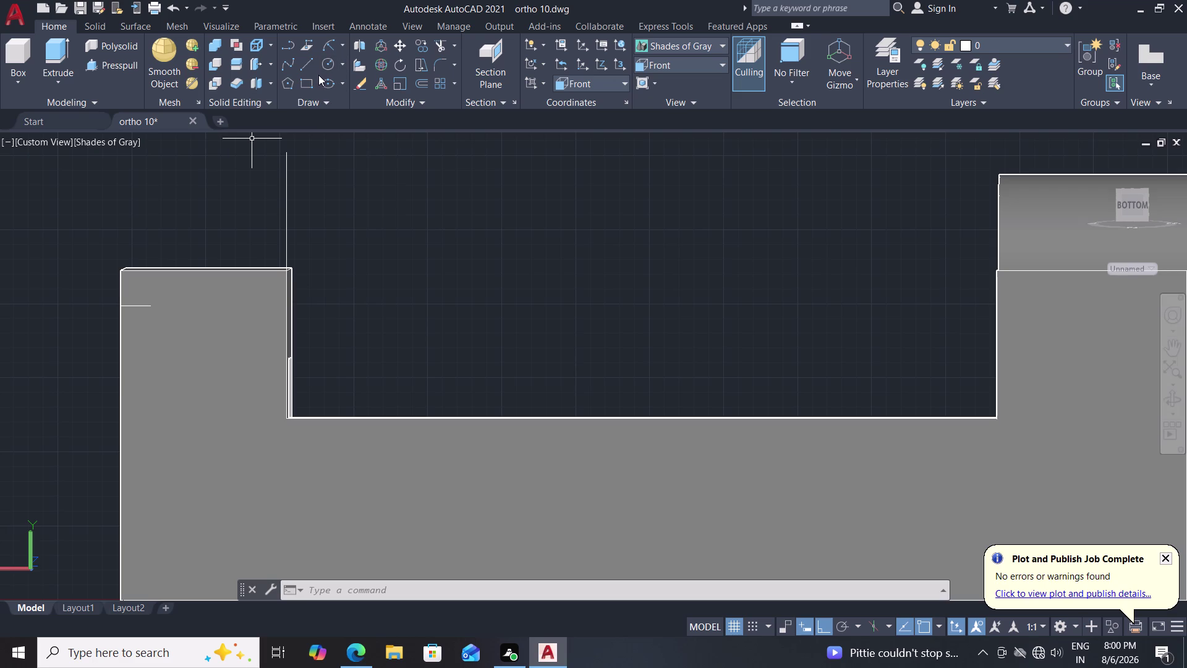
click(337, 41)
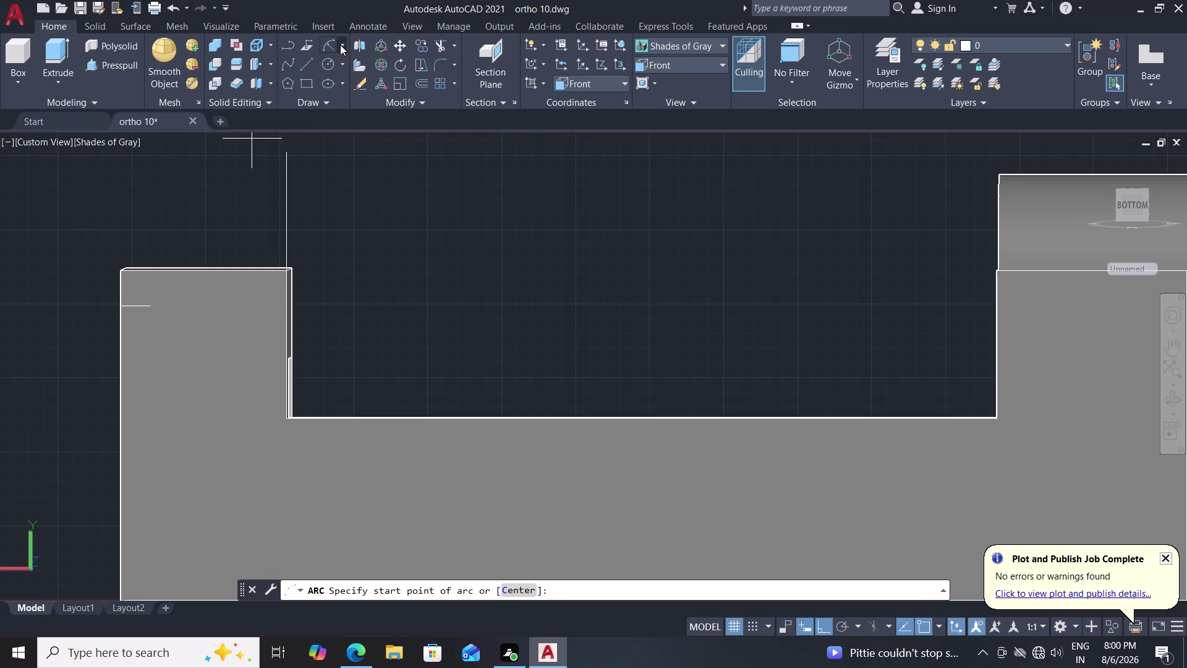
click(340, 44)
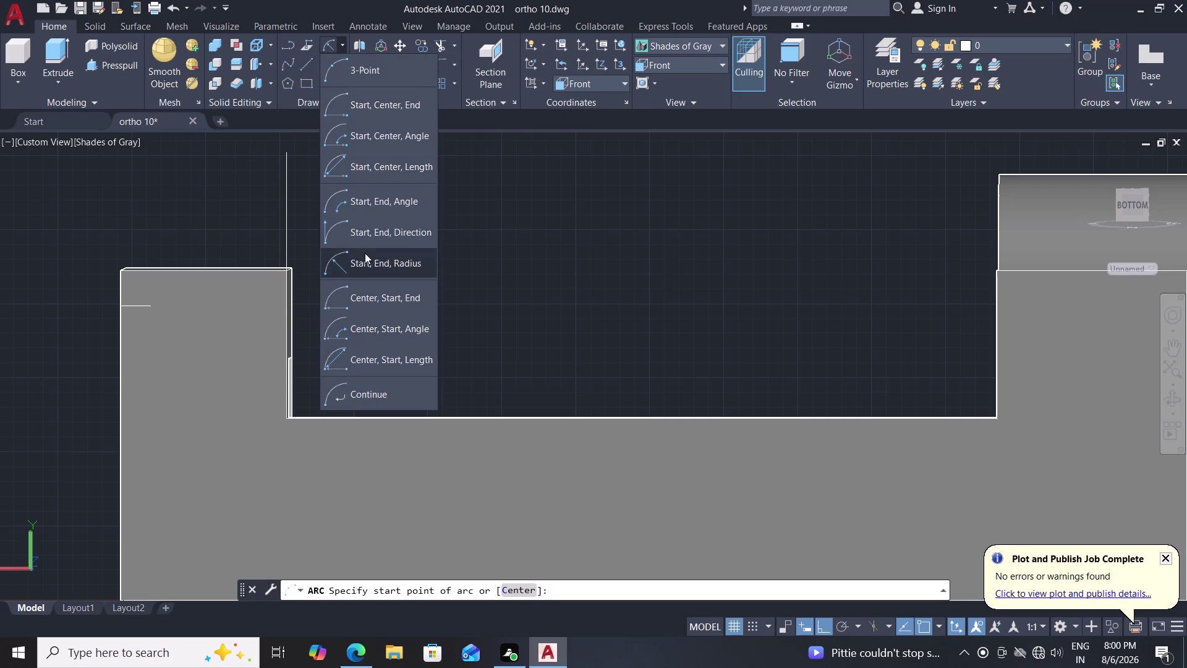
click(365, 253)
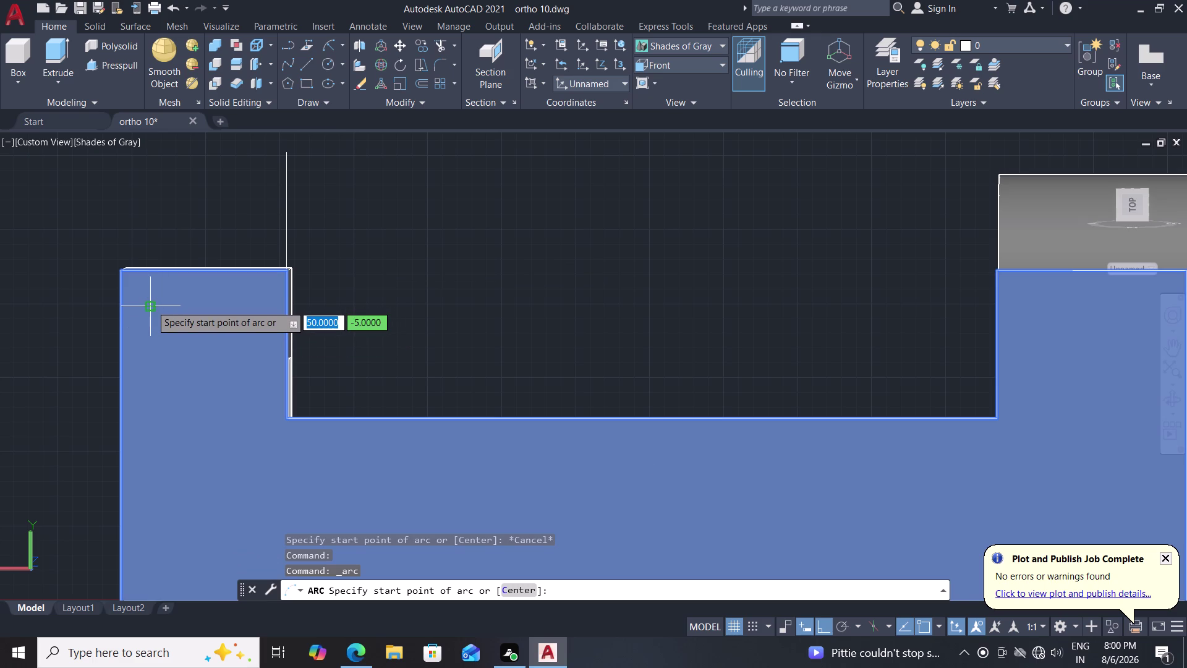
click(151, 305)
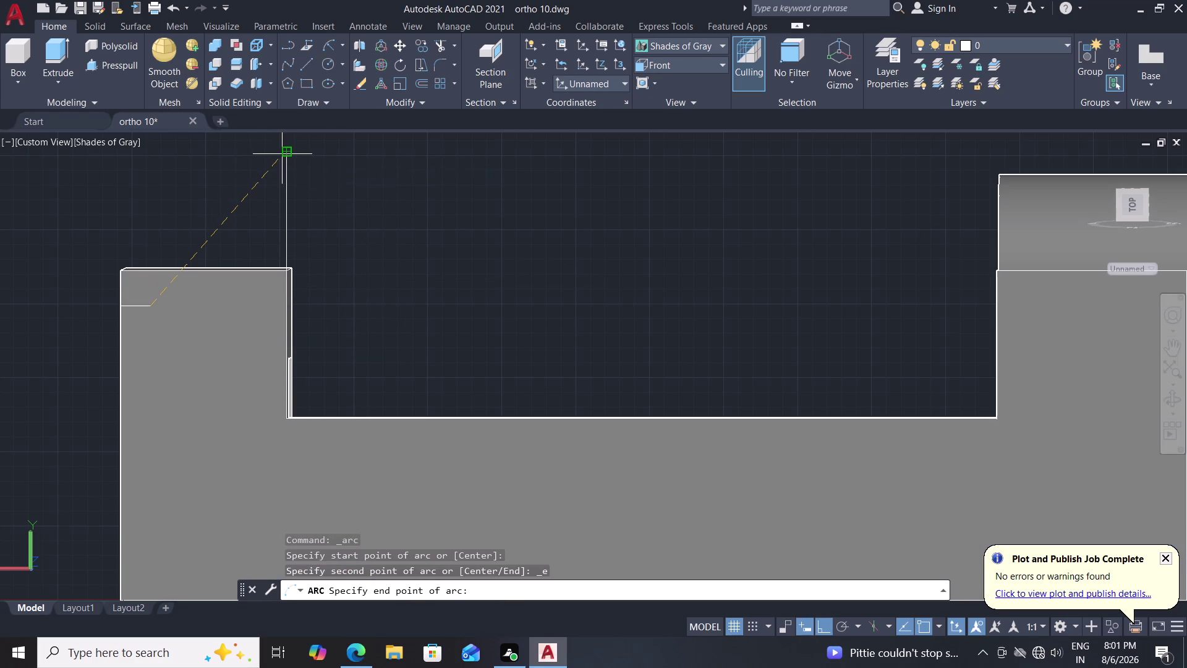
drag(283, 154, 352, 211)
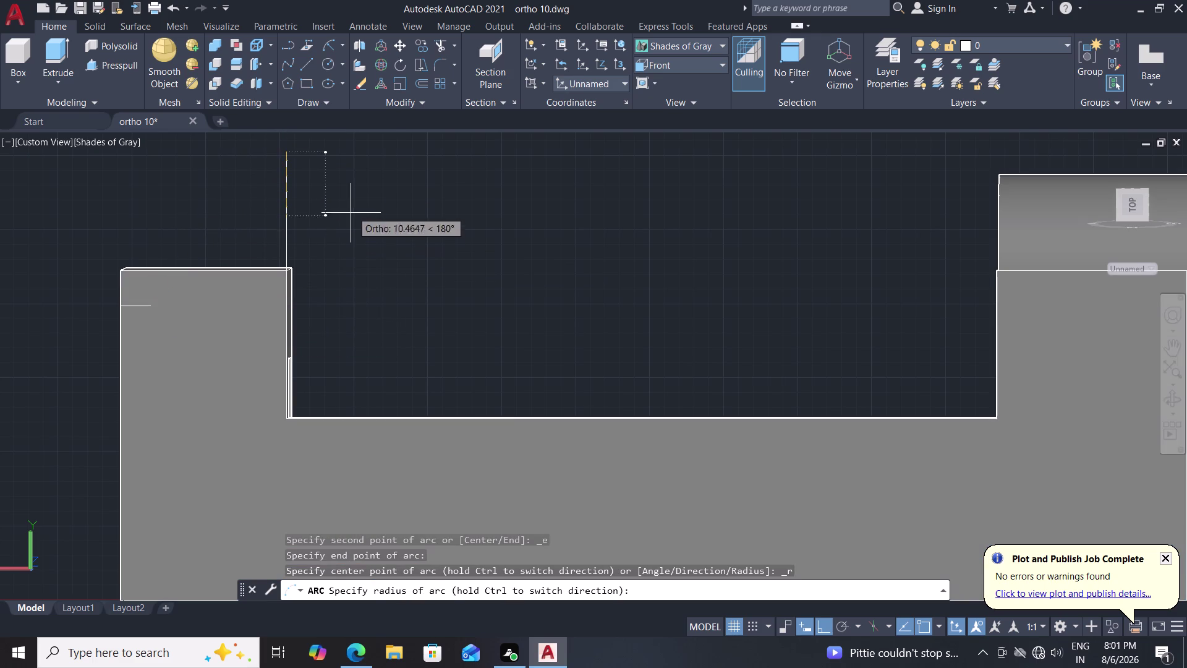
drag(351, 211, 184, 197)
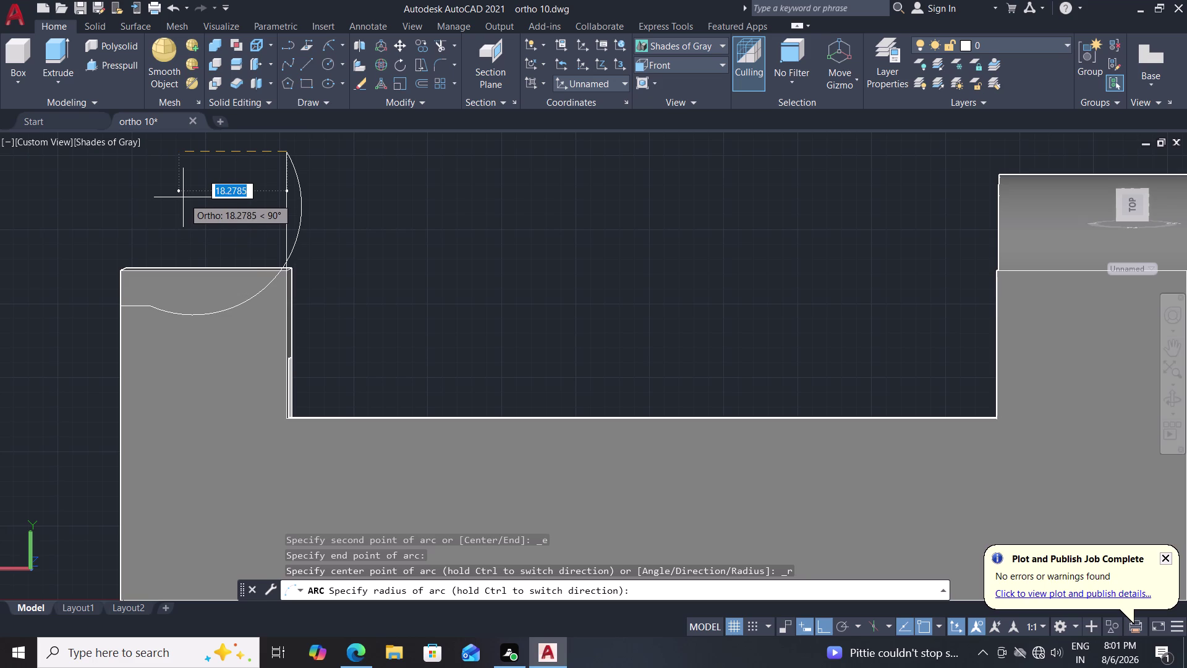
drag(183, 198, 172, 204)
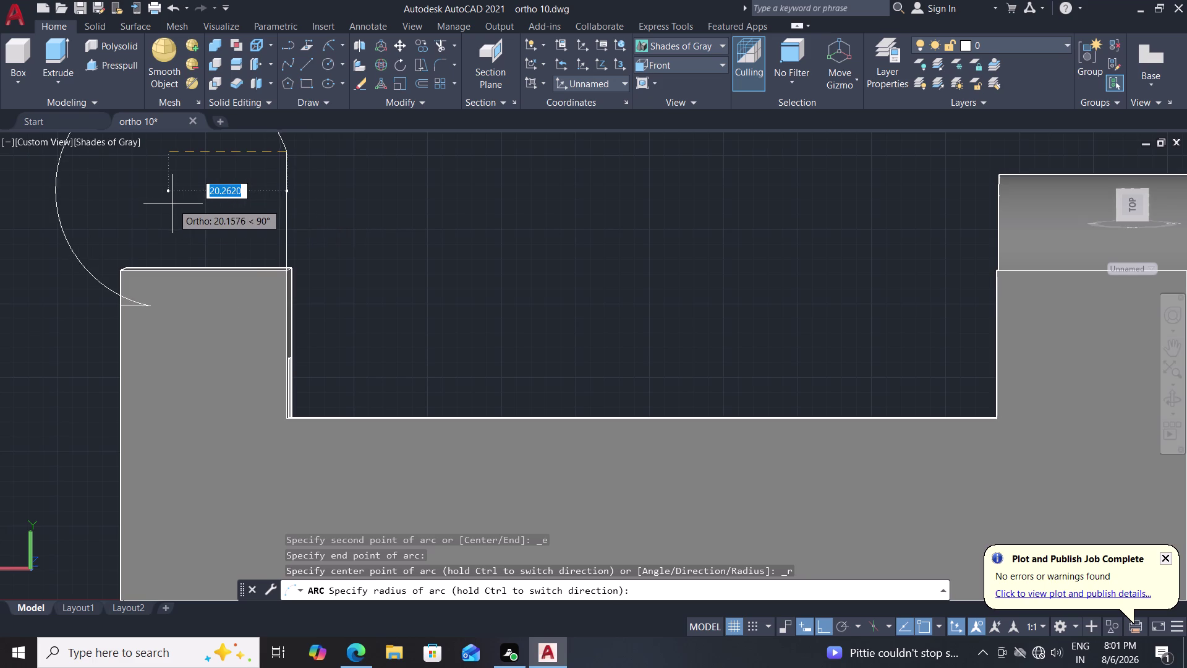
drag(171, 203, 172, 202)
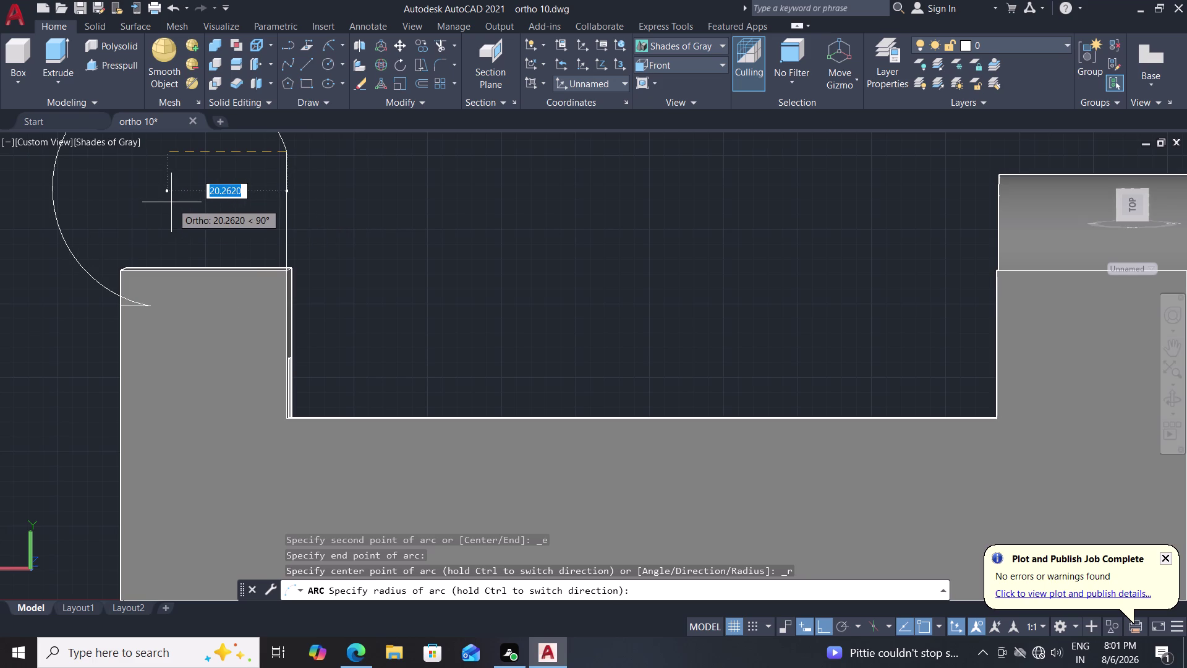
text(28)
key(Return)
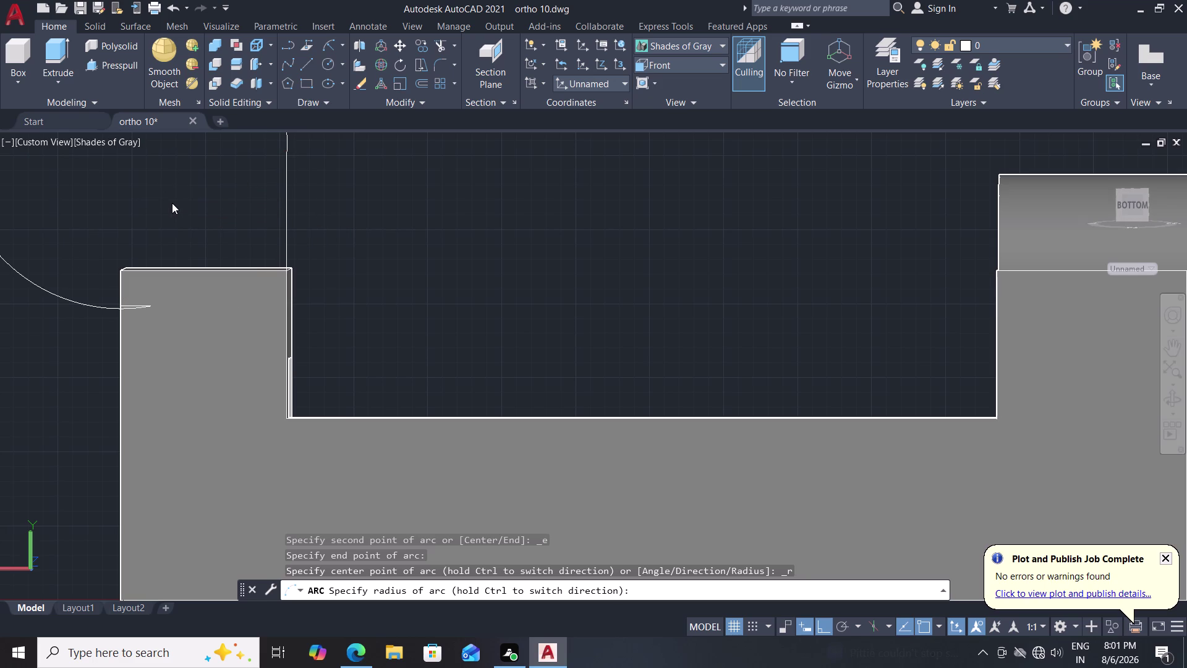
scroll(down, 3)
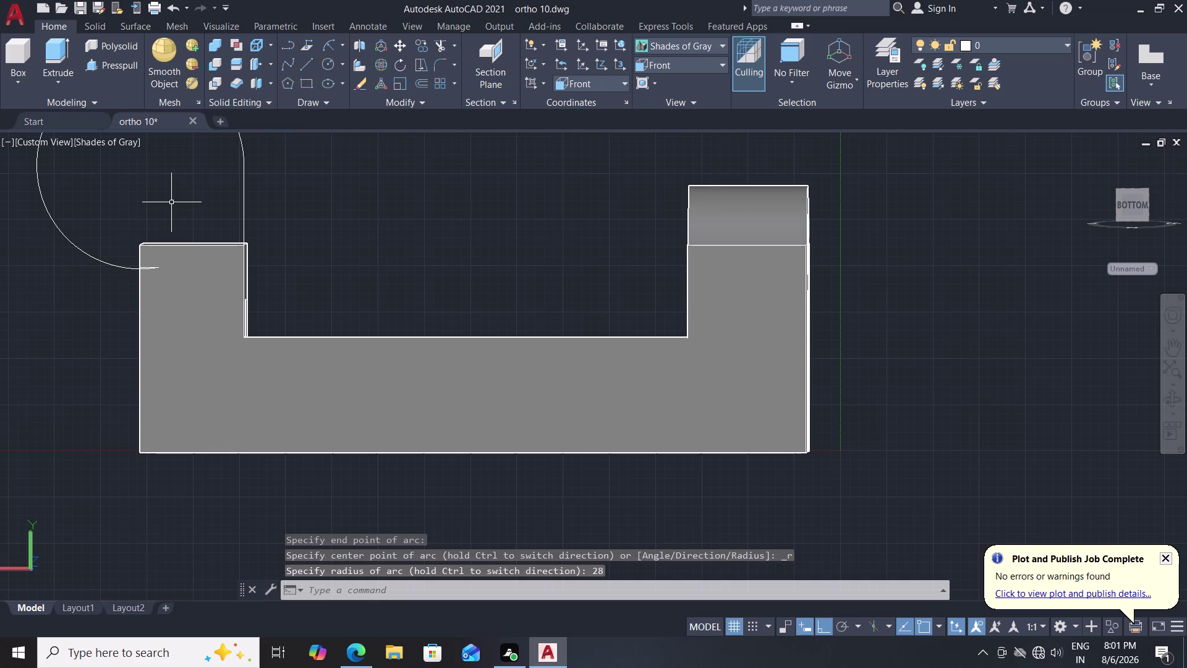
middle_drag(172, 203, 187, 268)
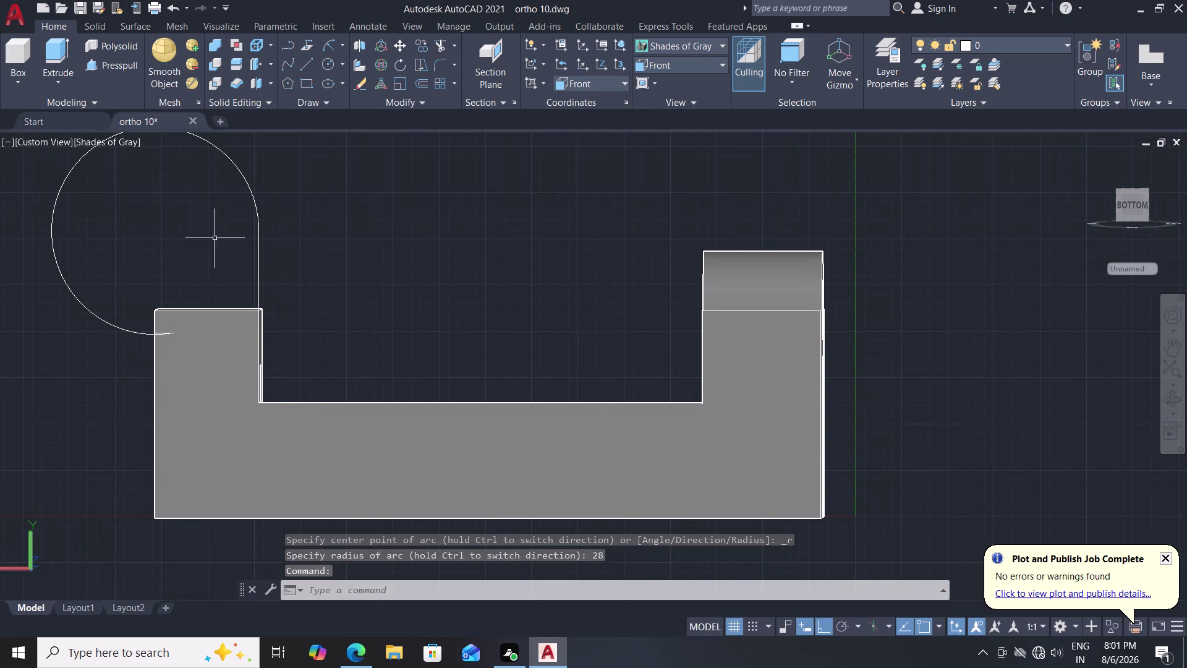
click(250, 188)
key(Delete)
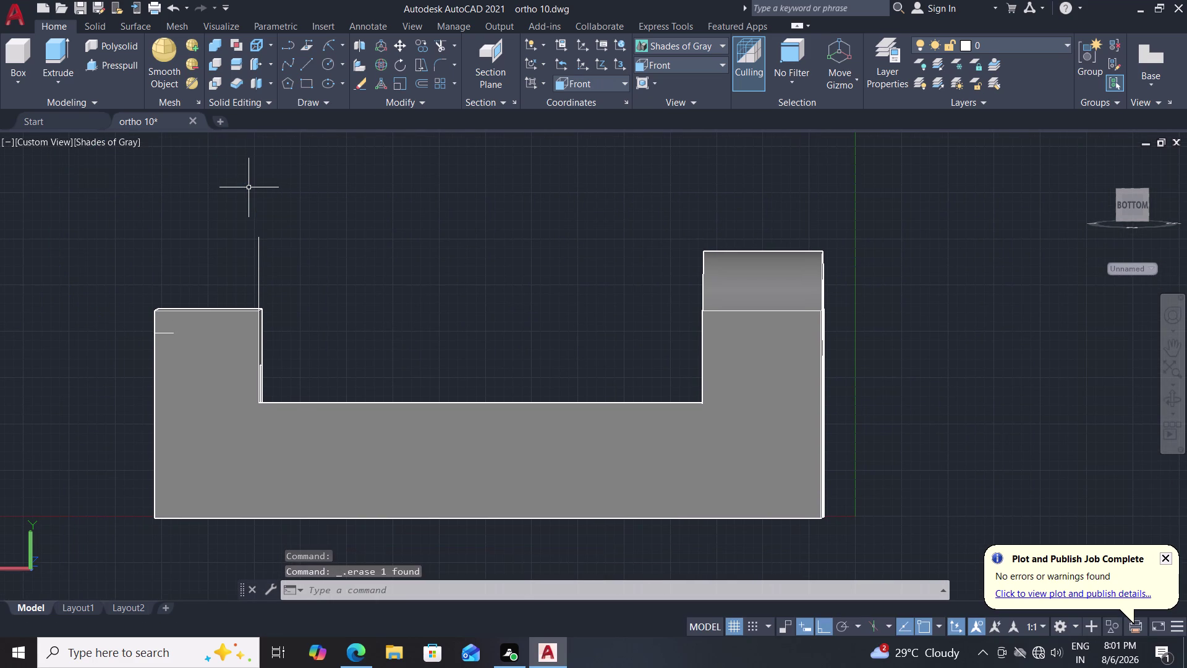
click(329, 48)
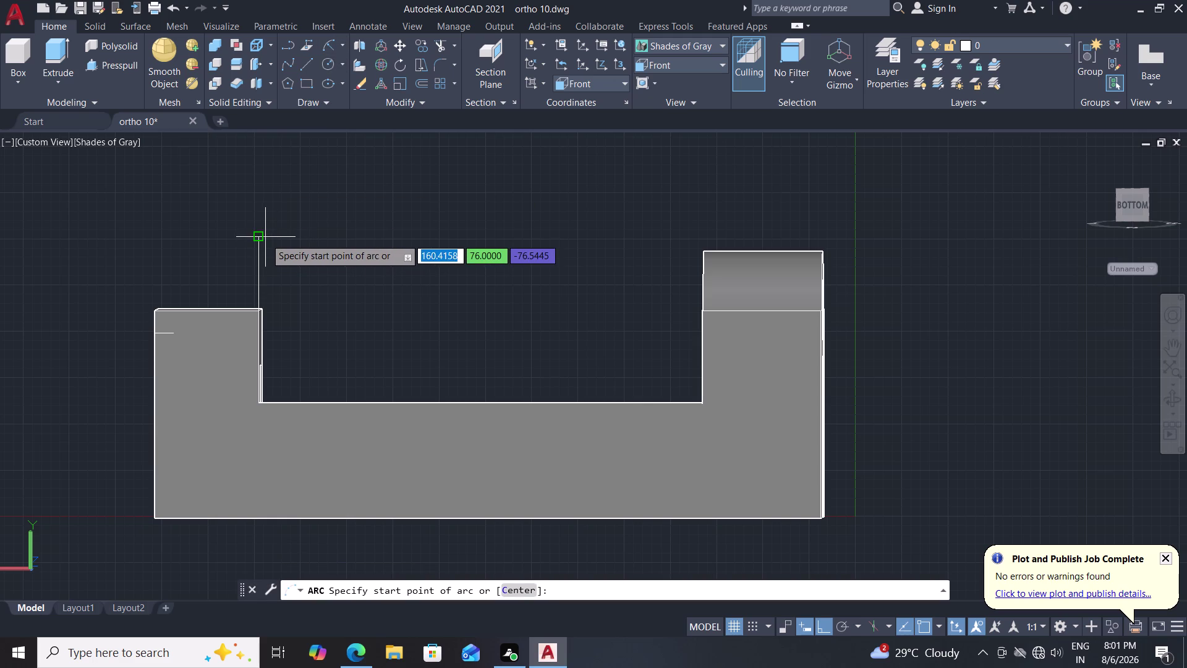
click(264, 238)
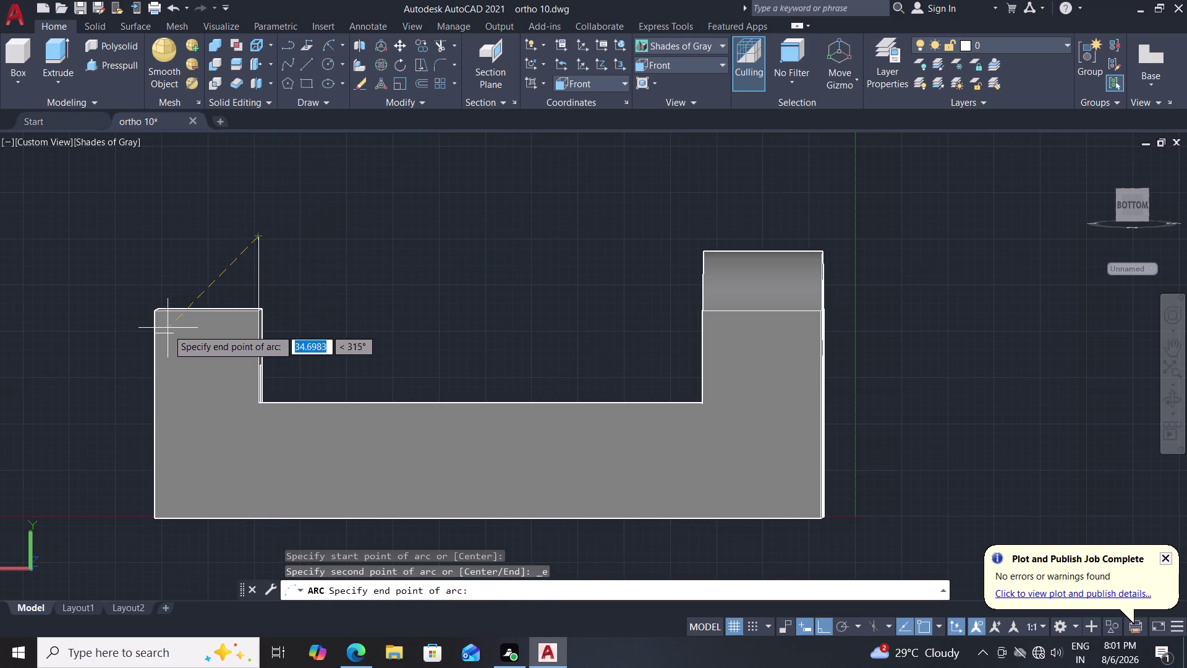
click(176, 330)
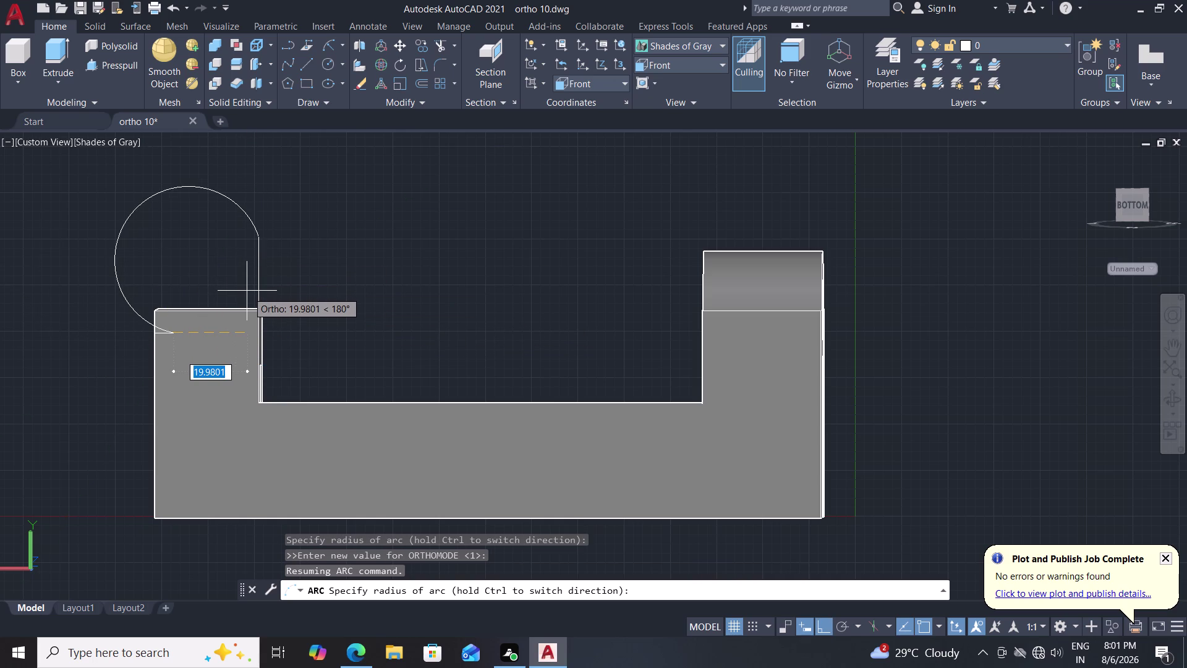
text(28)
key(Return)
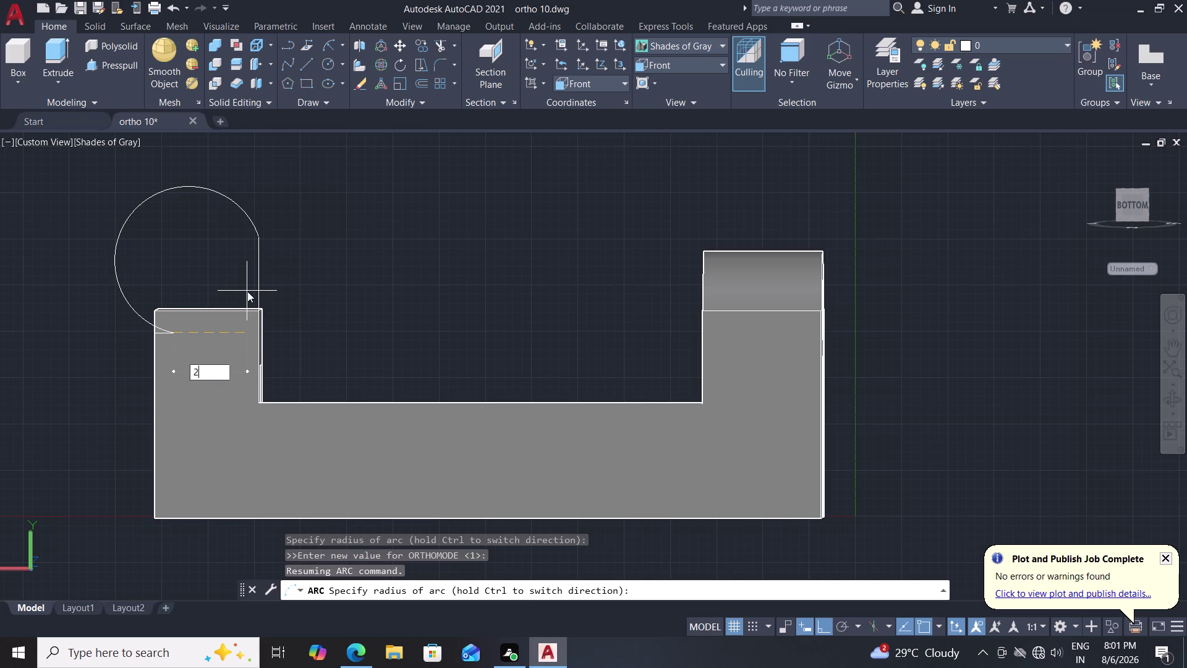
click(249, 189)
key(Delete)
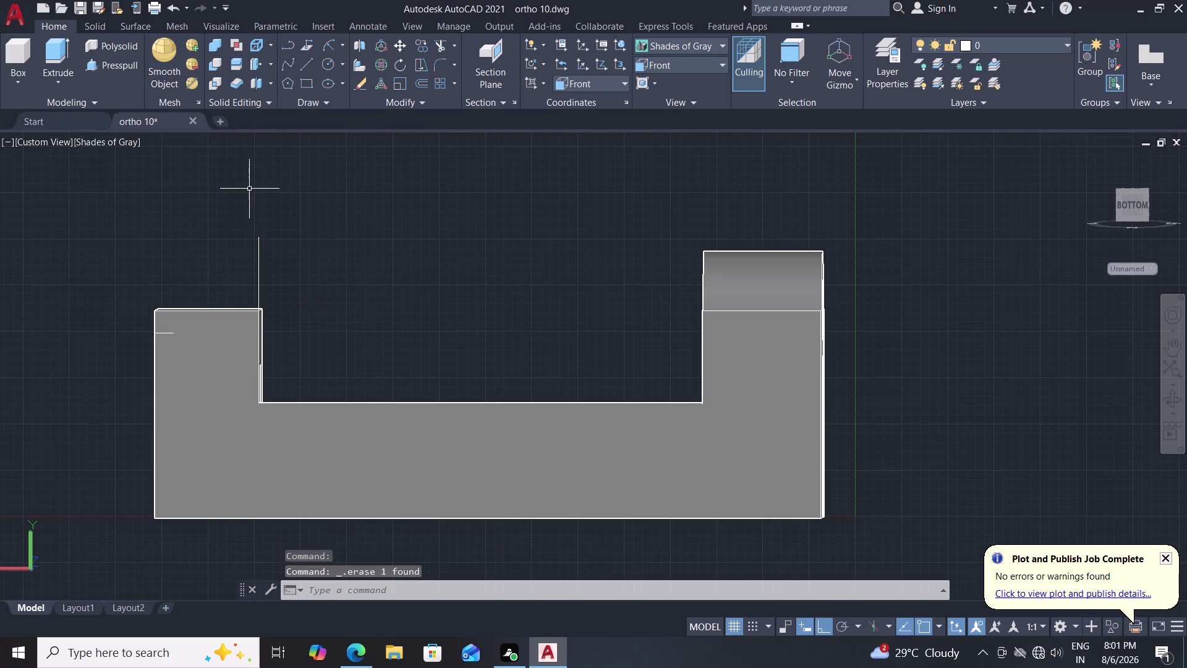
click(324, 47)
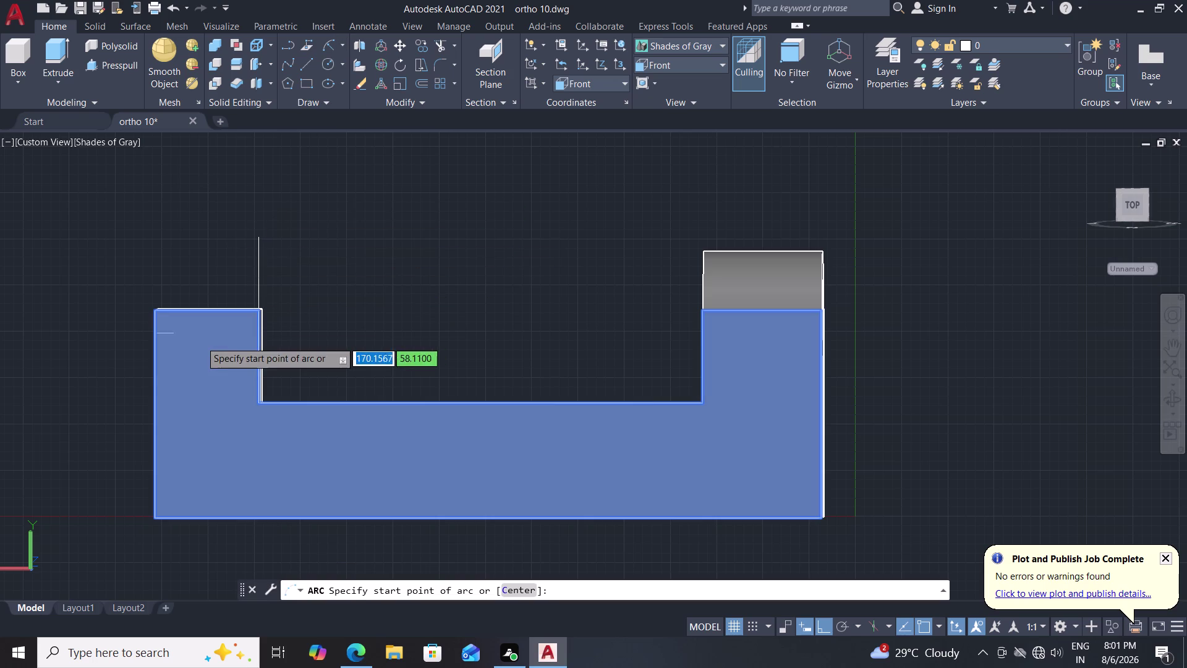
click(175, 333)
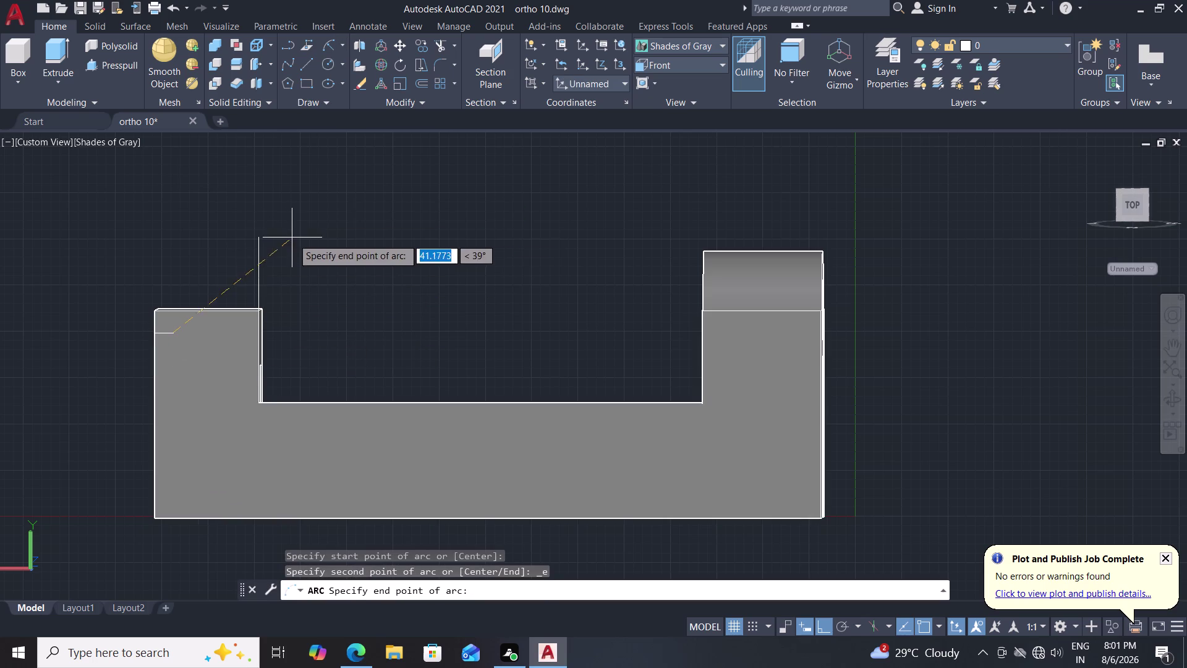
click(259, 239)
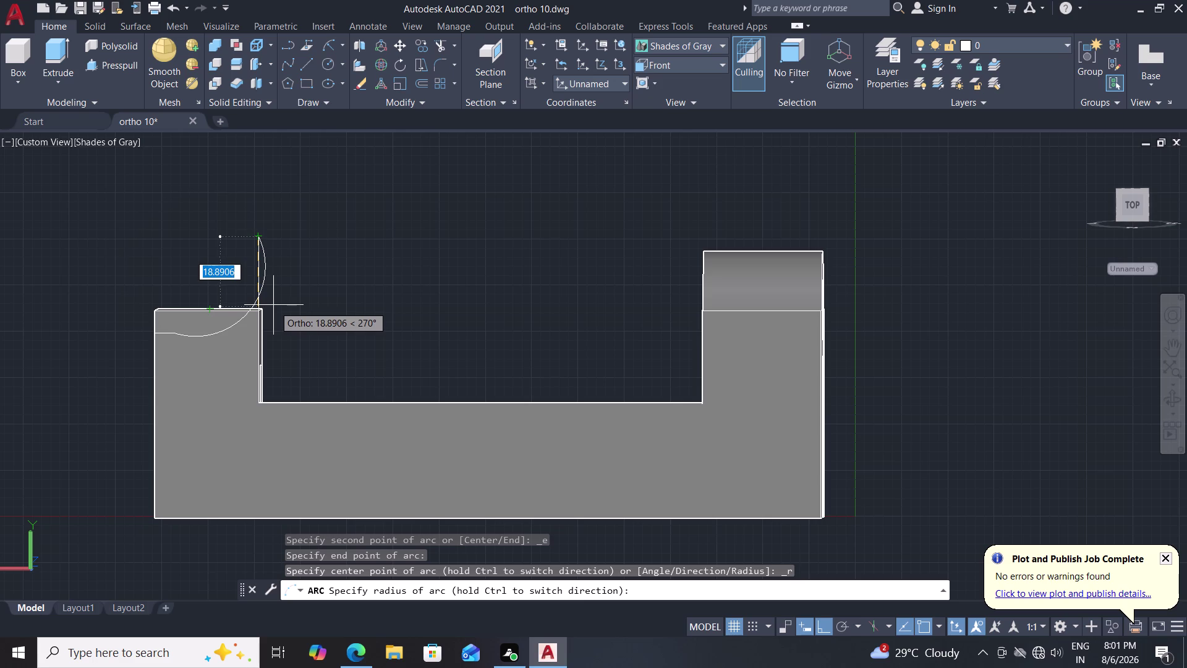
key(Escape)
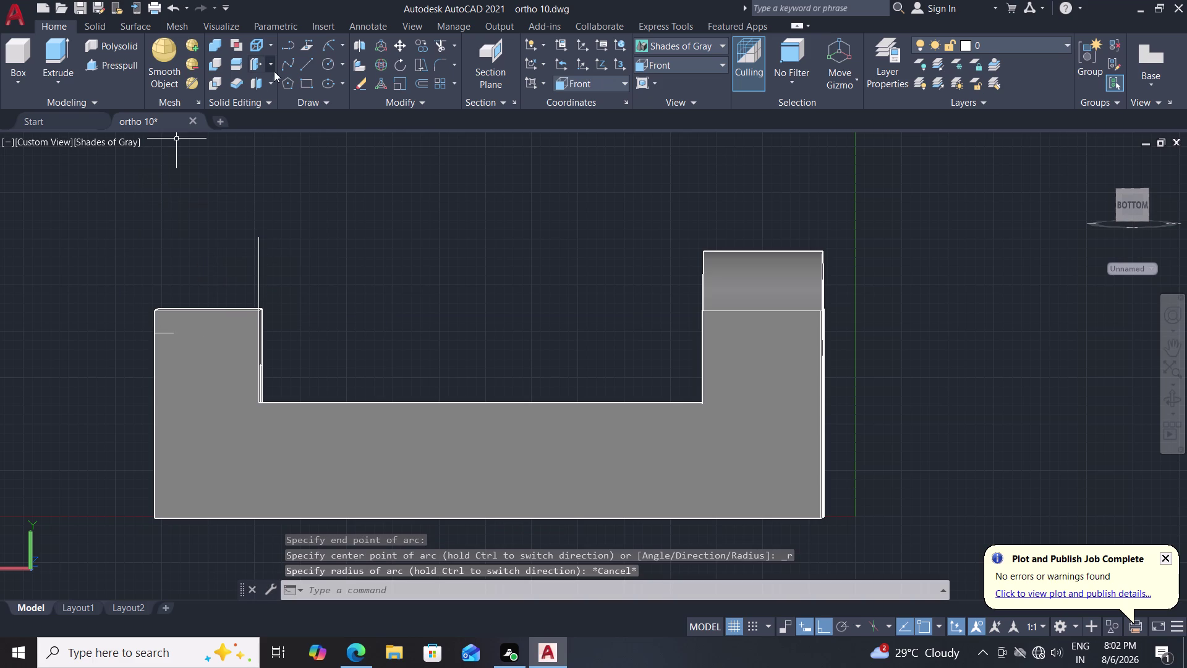
click(322, 45)
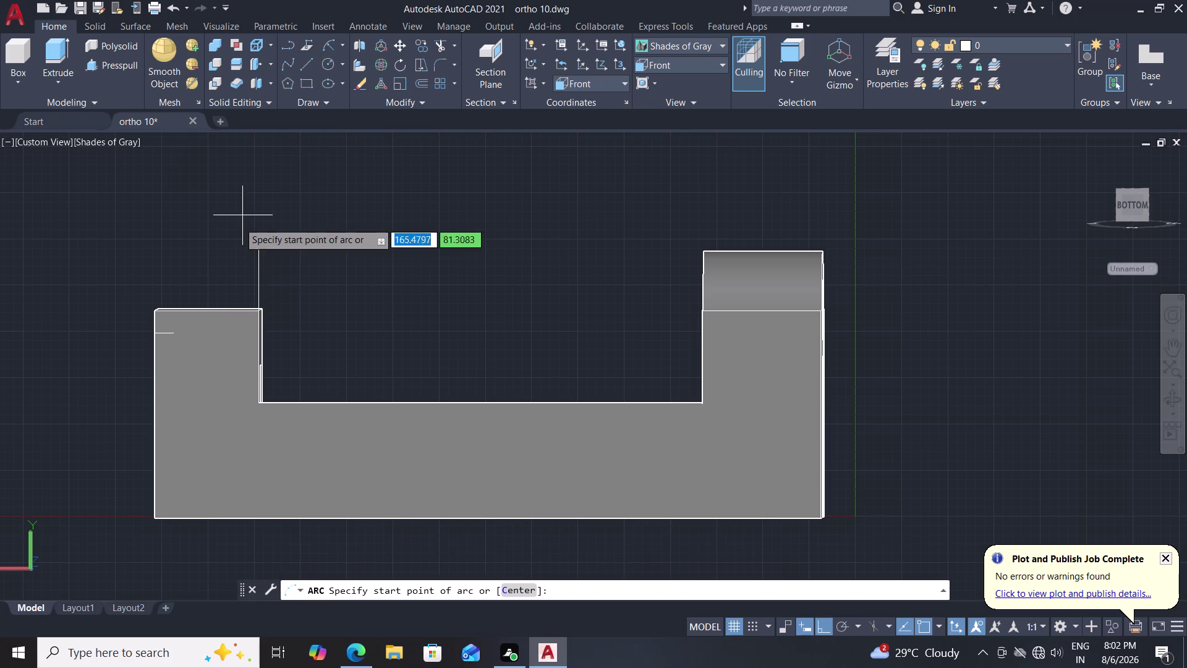
click(259, 235)
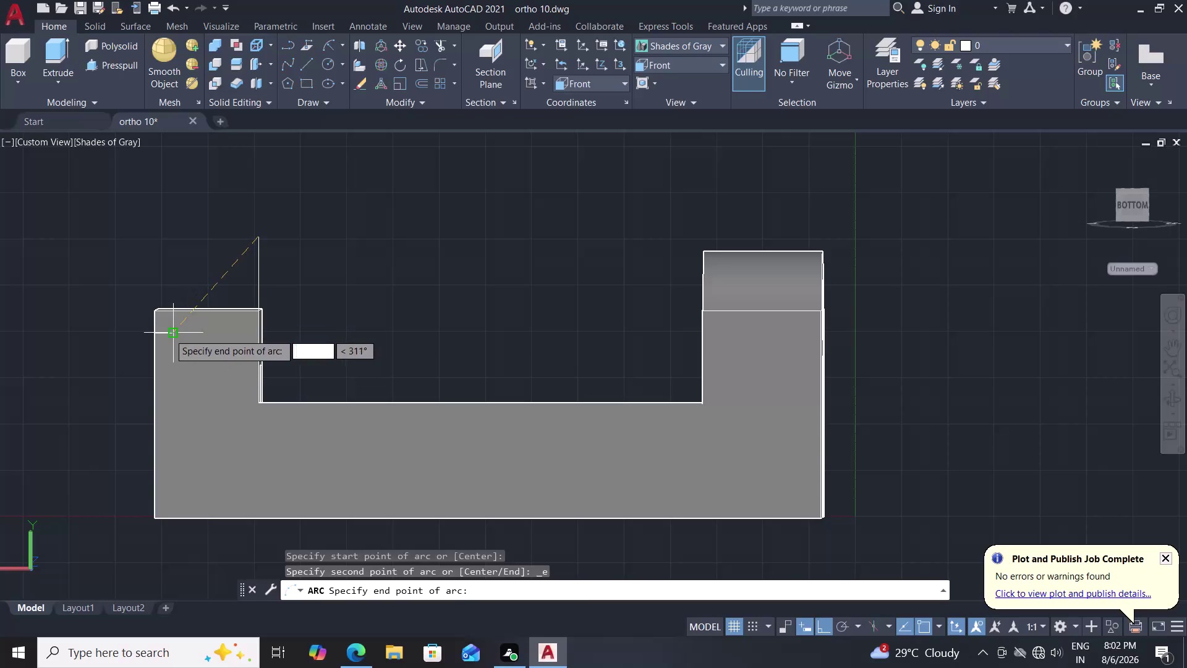
drag(169, 334, 169, 329)
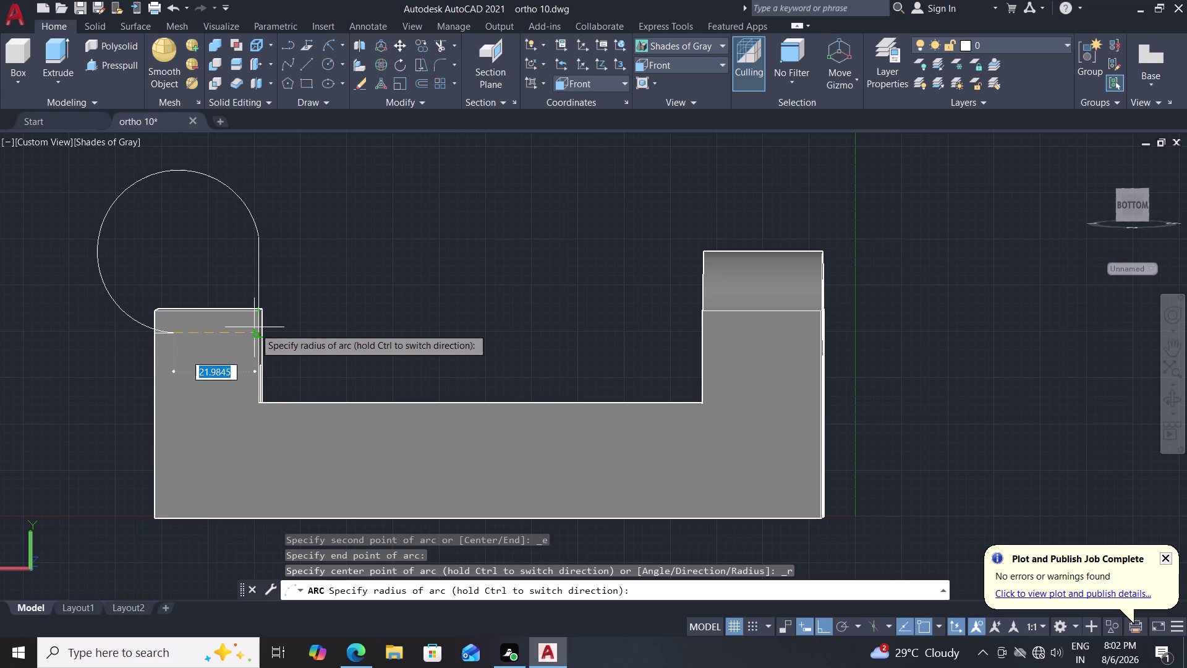
key(Escape)
key(Escape)
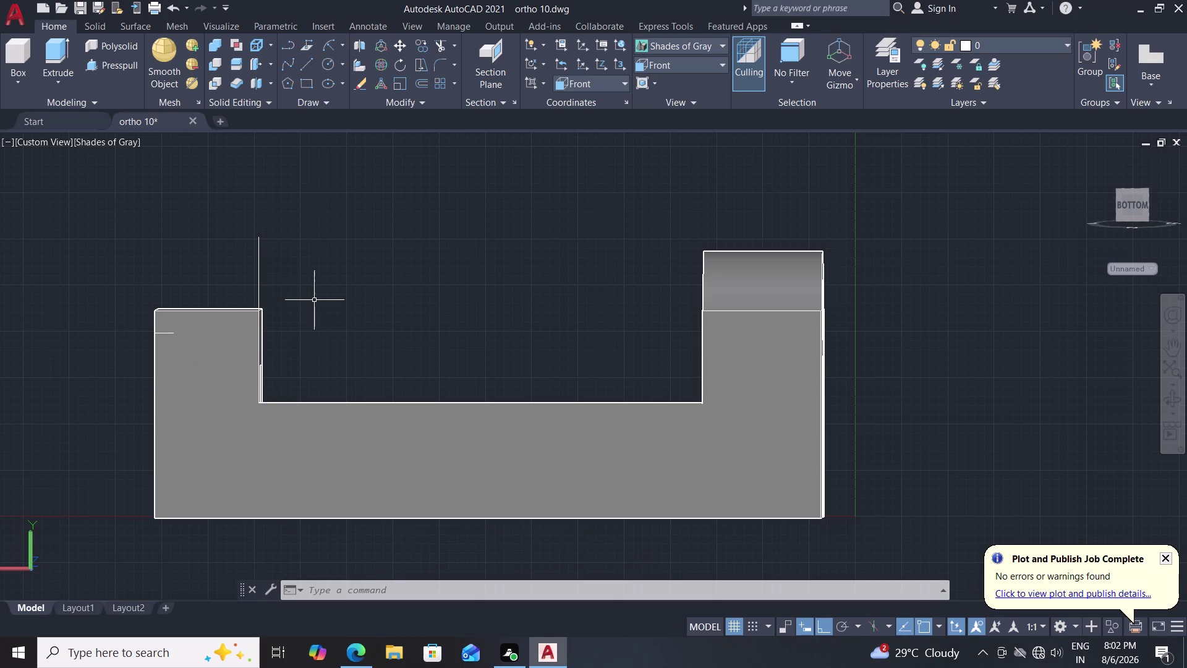
Pan the bracket and dismiss the Osnap shortcut menu.
middle_drag(309, 321, 309, 319)
middle_drag(310, 320, 364, 275)
middle_drag(363, 276, 436, 211)
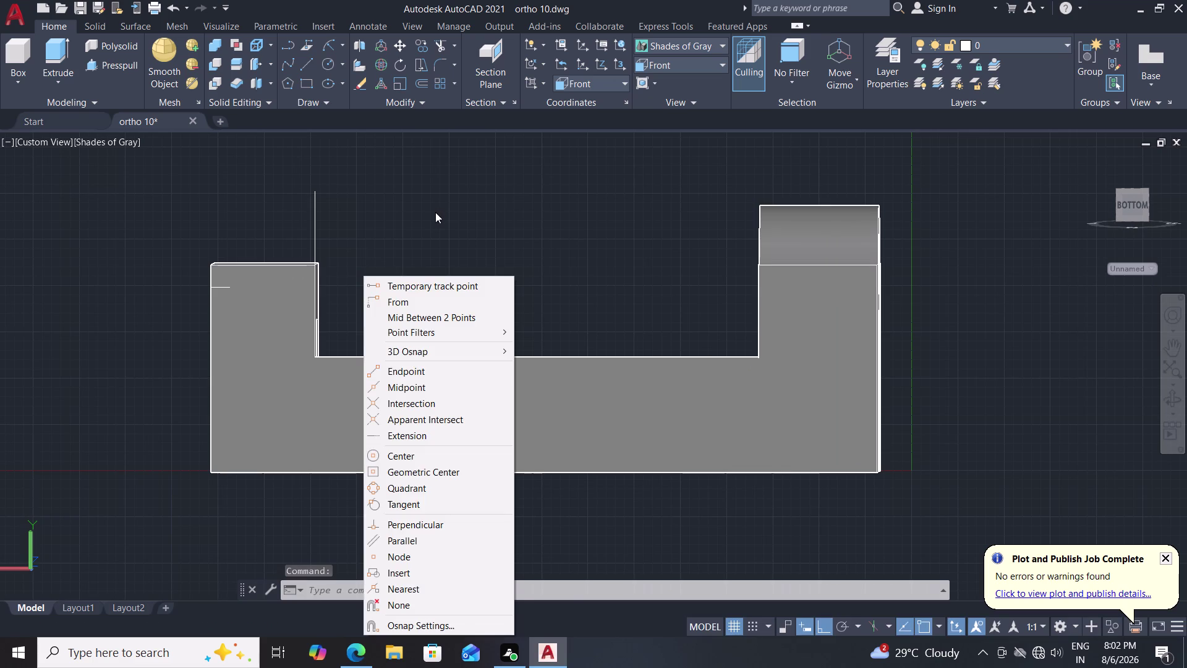
double_click(435, 212)
key(Escape)
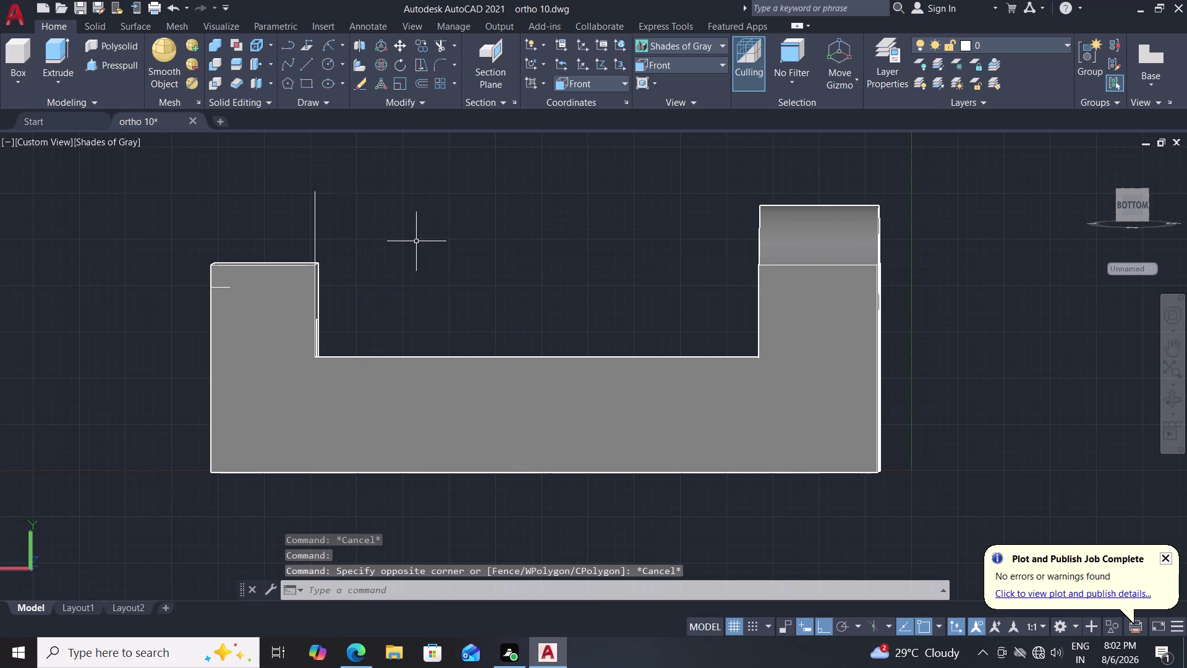
middle_drag(417, 242, 435, 236)
middle_drag(435, 235, 436, 234)
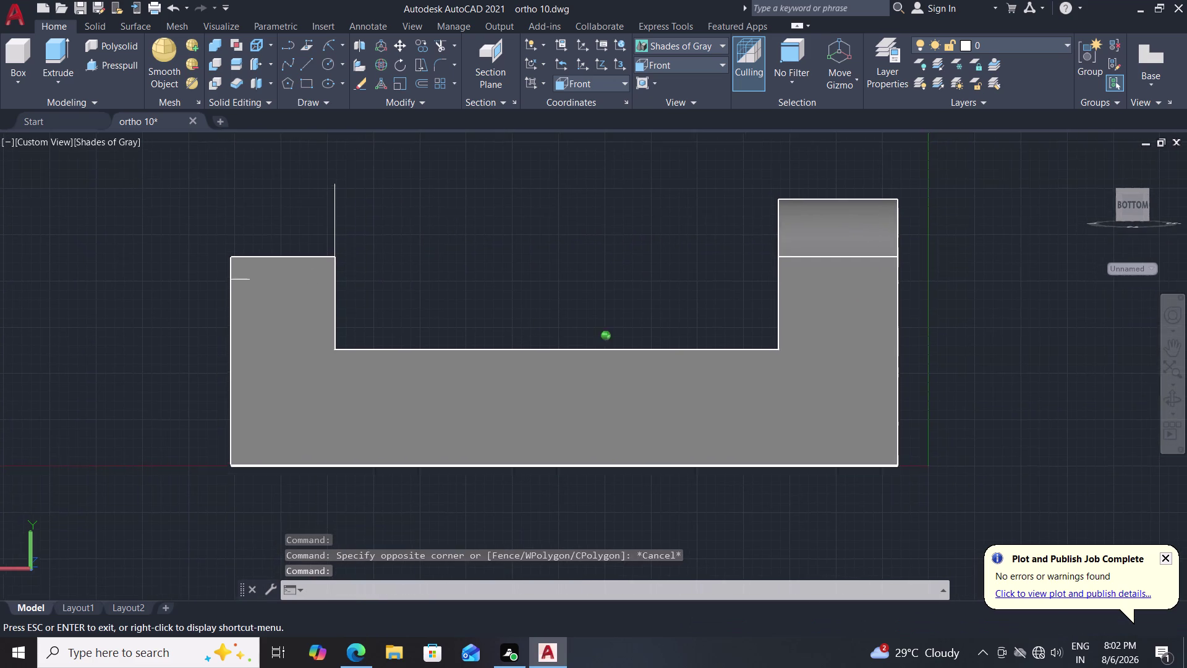
Orbit to an angled 3D view, cancelling two empty selection windows.
middle_drag(436, 233, 430, 255)
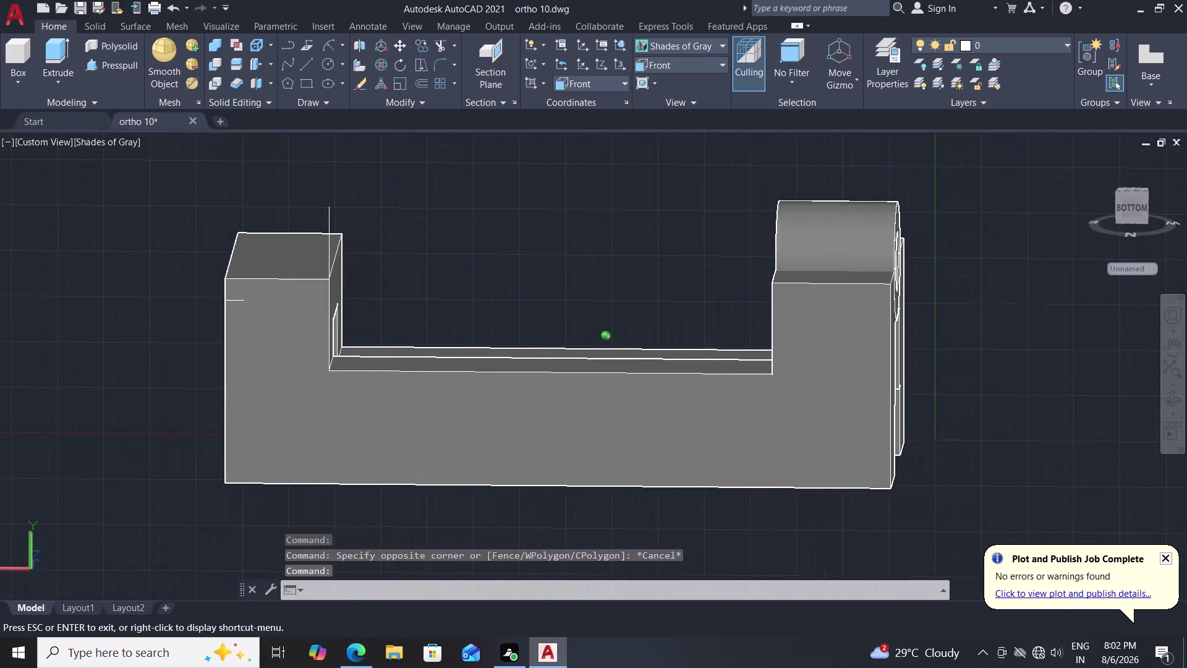
middle_drag(431, 255, 441, 258)
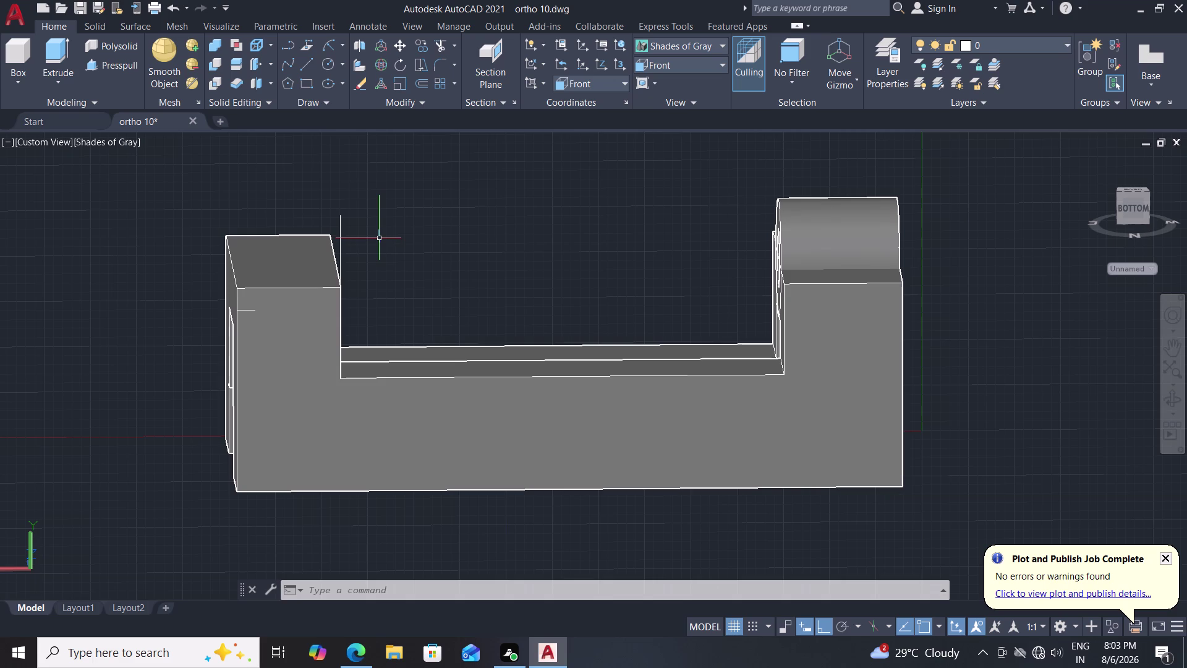
click(380, 295)
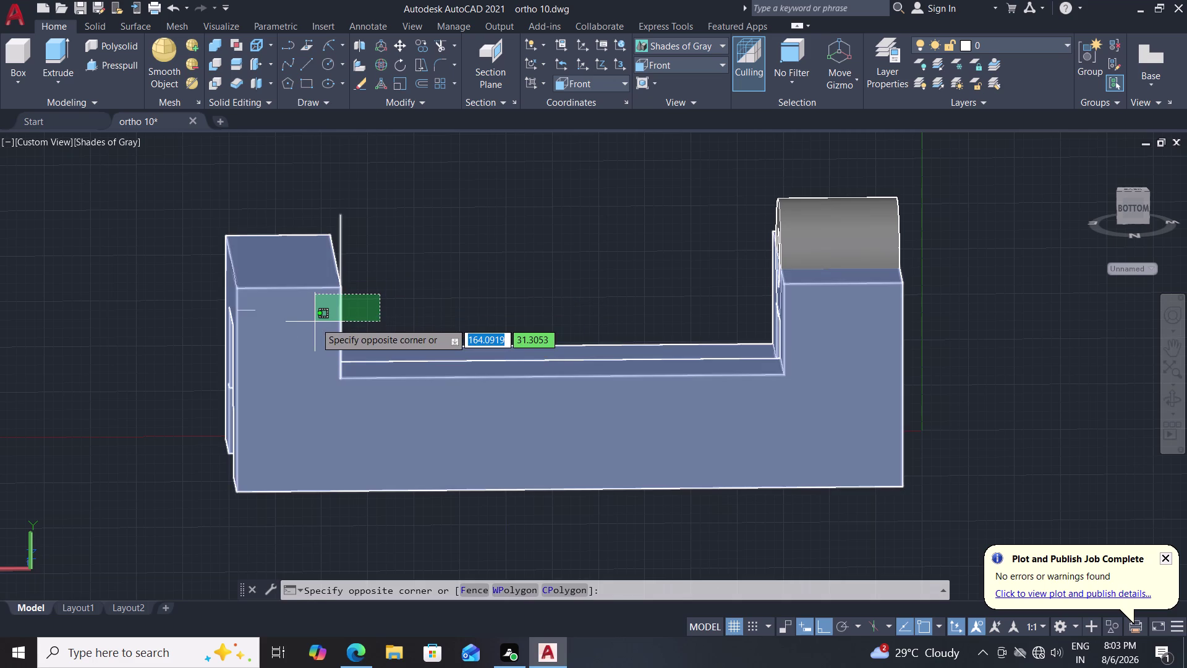
key(Escape)
click(453, 299)
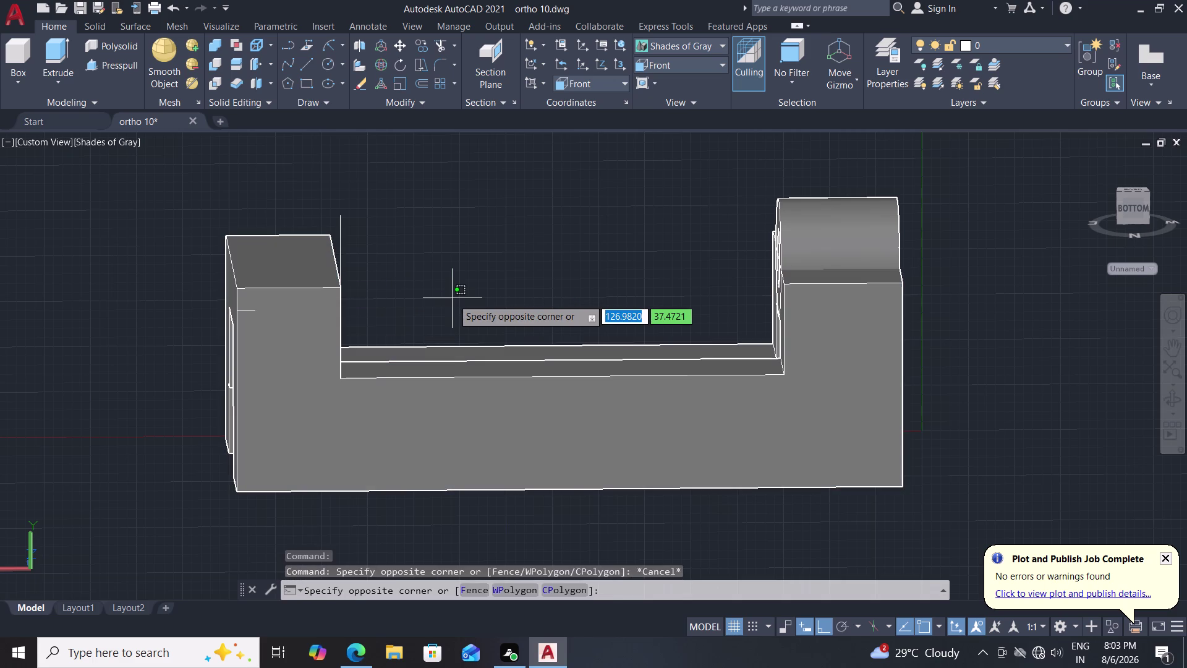
middle_drag(452, 296, 485, 253)
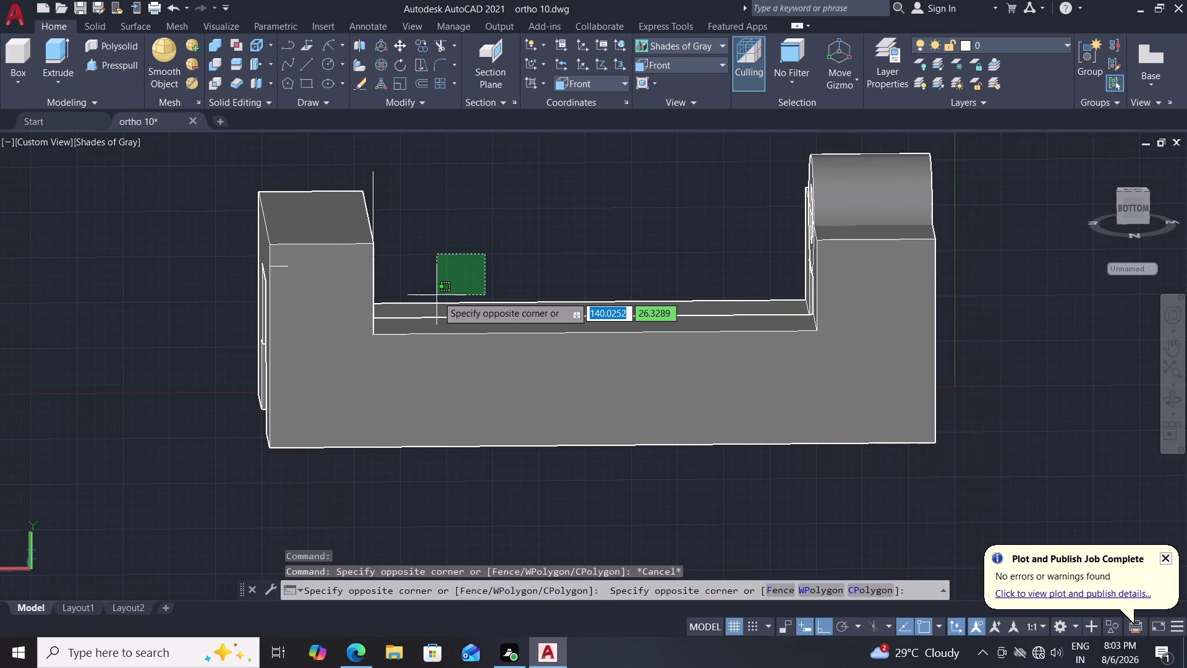
click(481, 236)
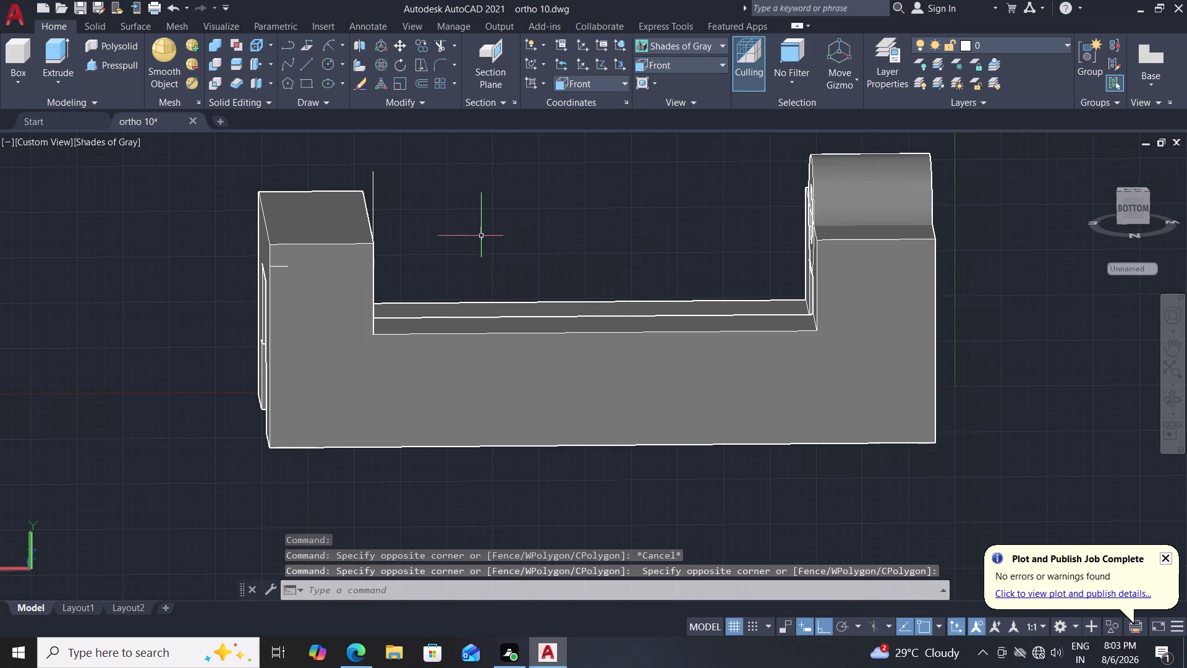
key(Escape)
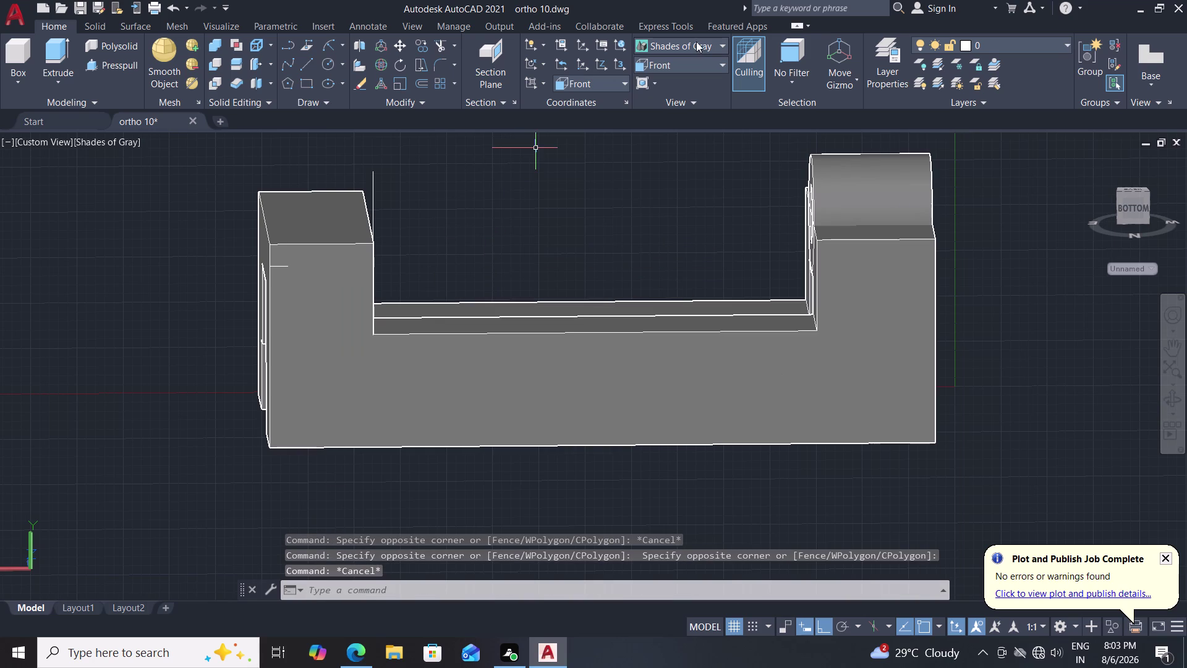
Switch to 2D Wireframe and orbit back to a straight-on front view.
click(696, 41)
click(695, 46)
click(709, 45)
click(671, 86)
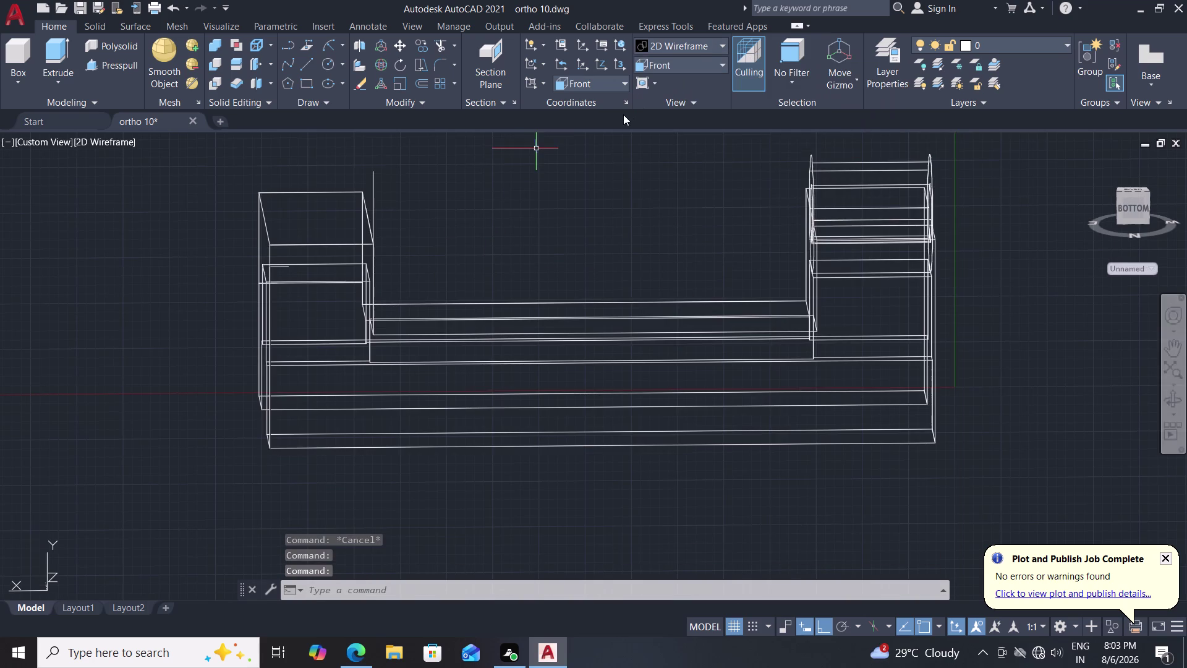
middle_drag(590, 147, 608, 137)
middle_drag(523, 239, 530, 219)
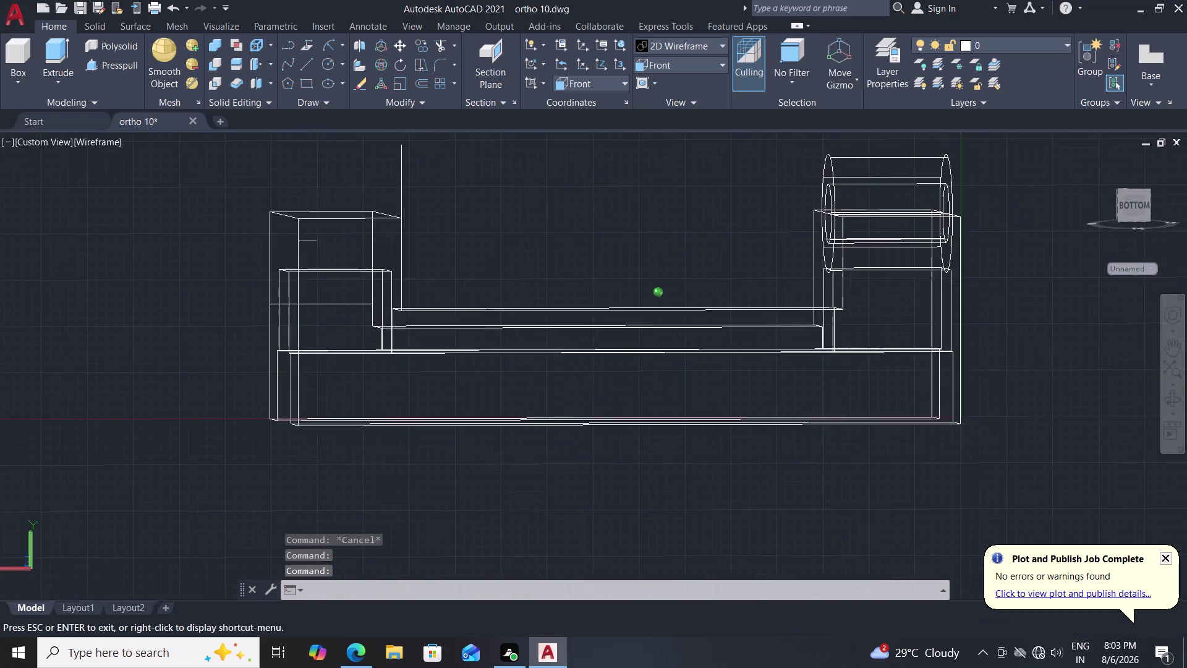
middle_drag(531, 219, 522, 216)
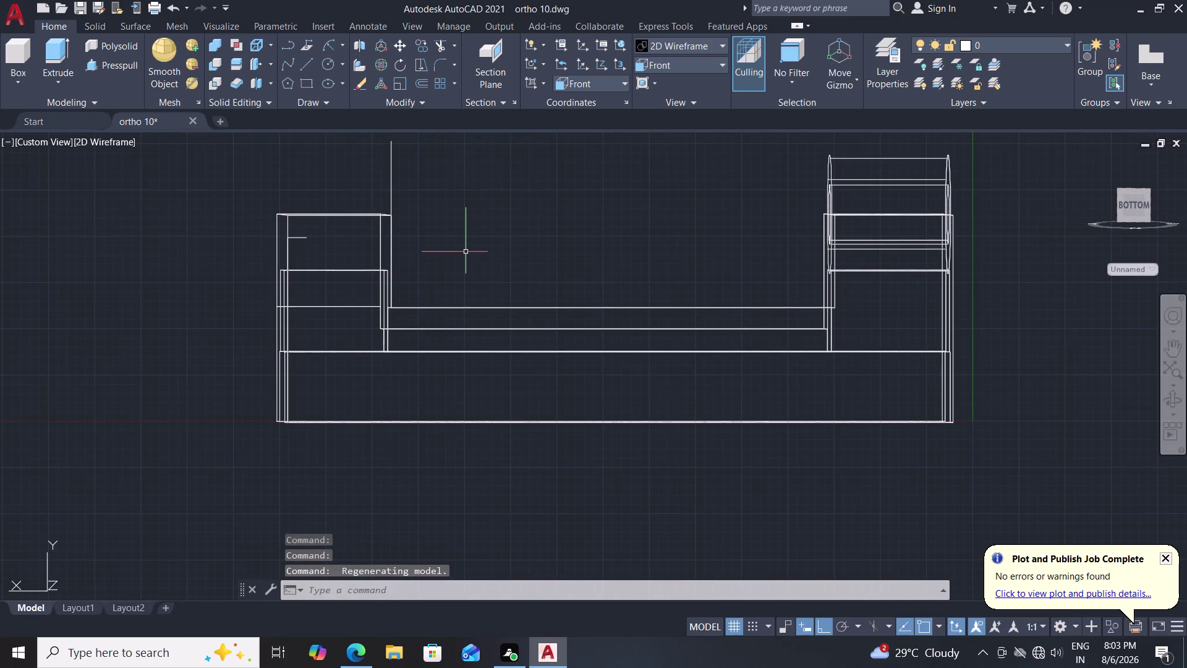
Draw a line dropping 5 units from the tick's end and across to the vertical line.
key(l)
key(Return)
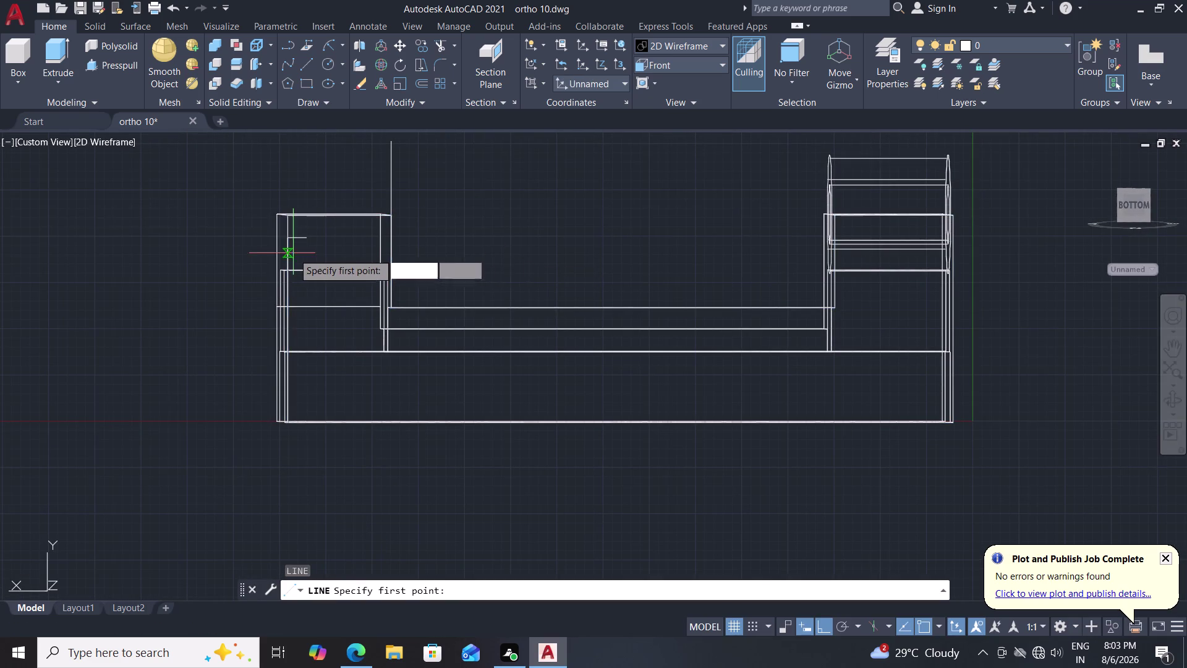
click(289, 242)
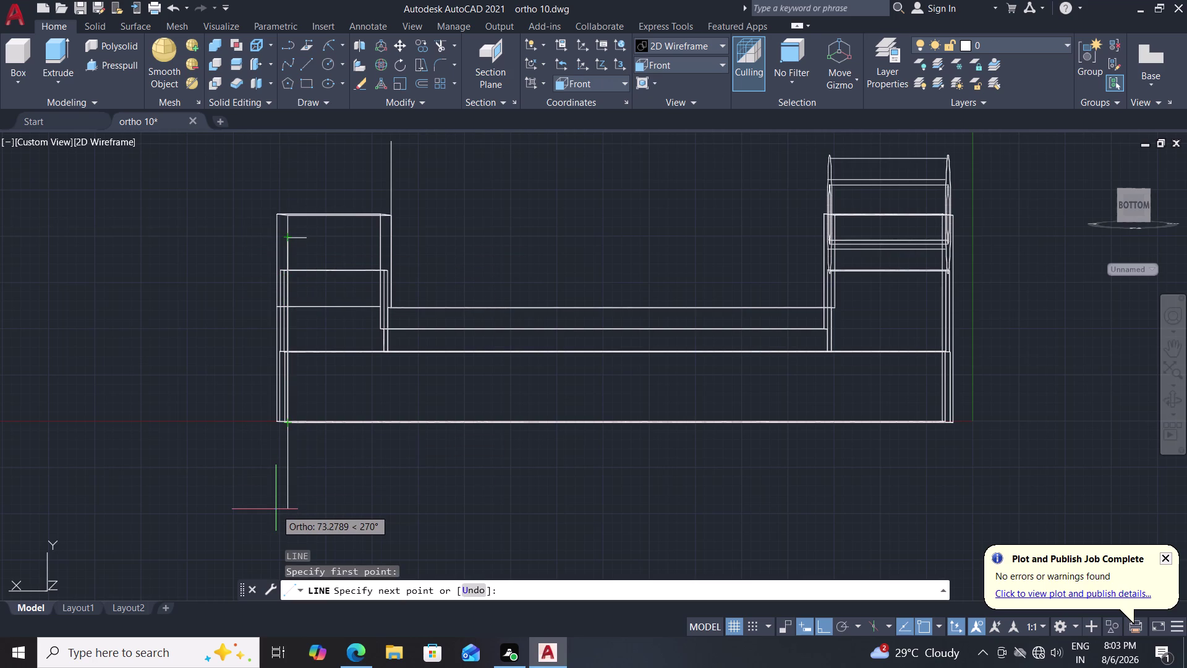
key(5)
key(Return)
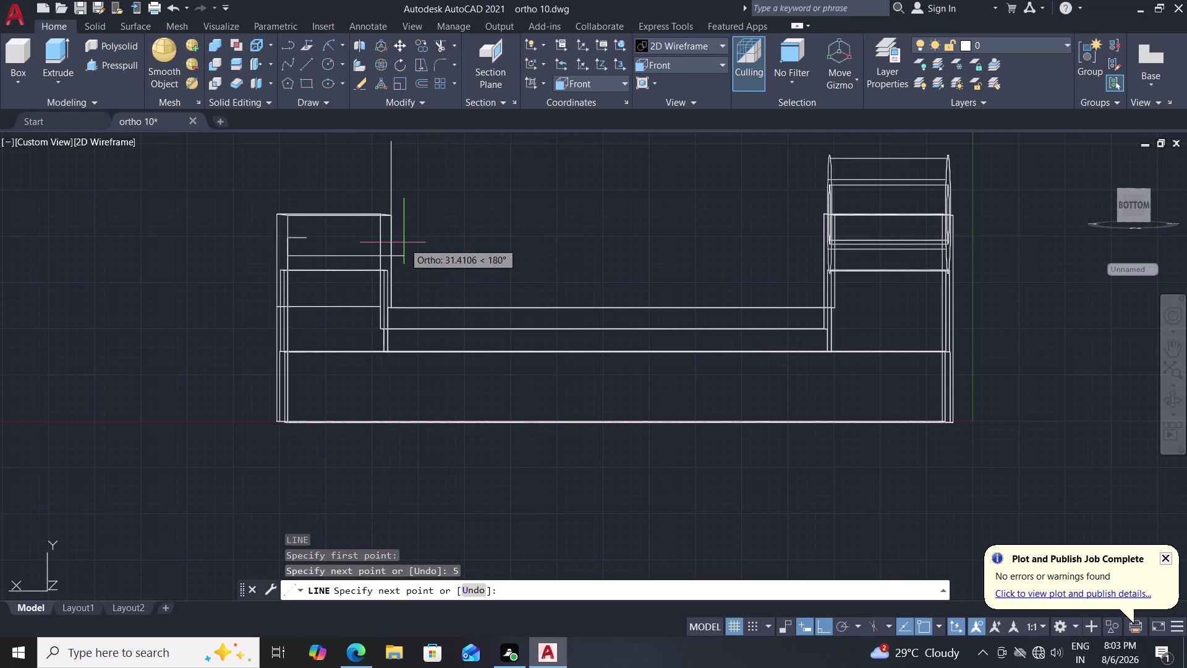
click(392, 254)
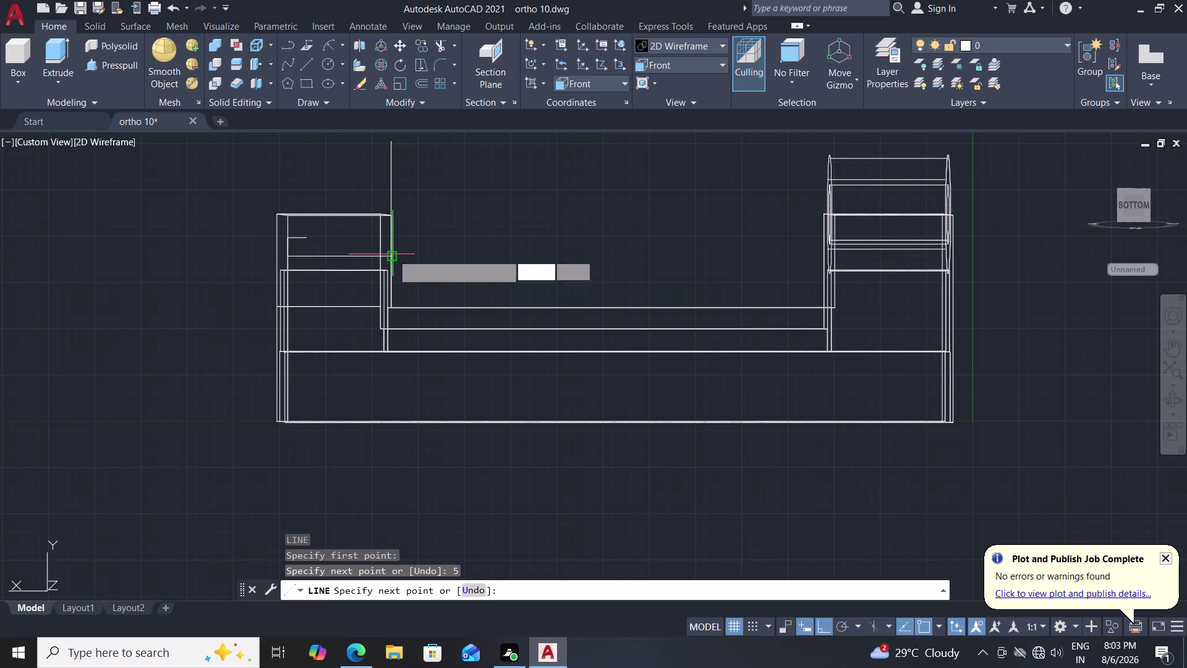
key(Escape)
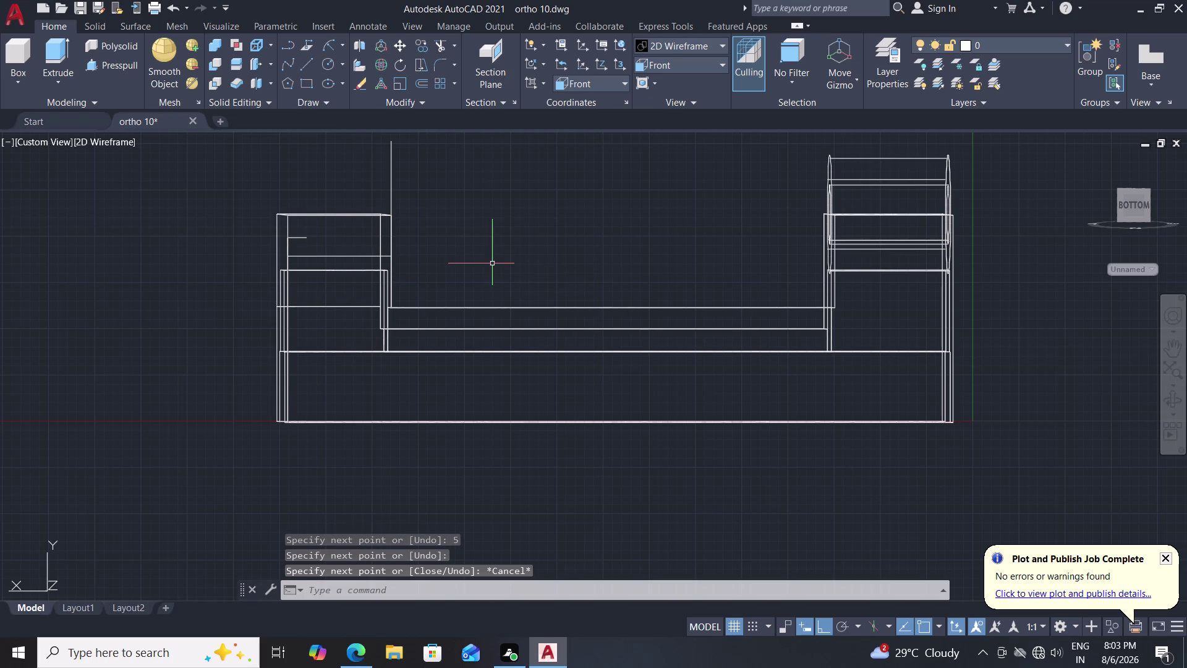
middle_drag(492, 263, 483, 282)
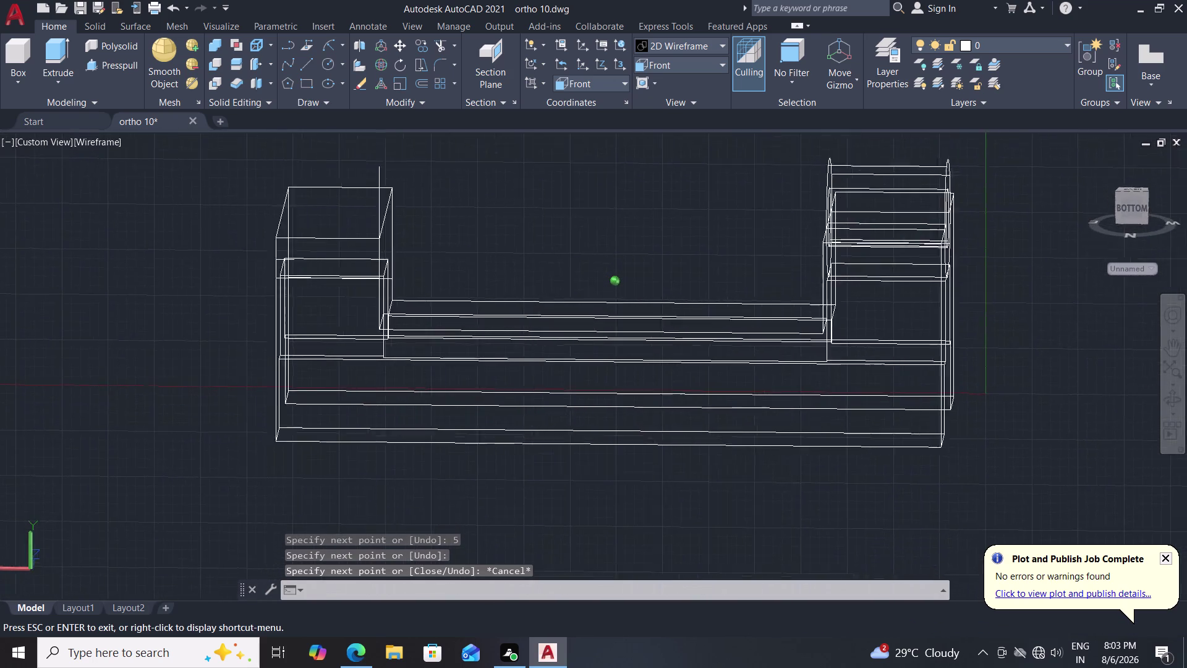
middle_drag(483, 282, 503, 270)
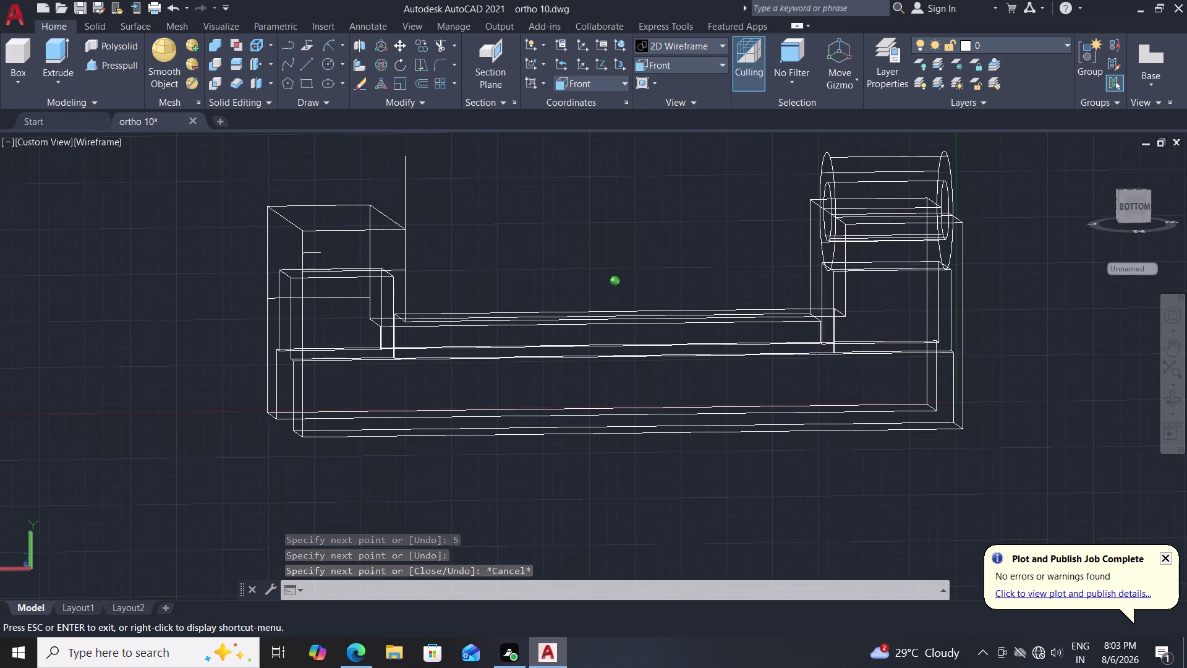
middle_drag(503, 271, 502, 270)
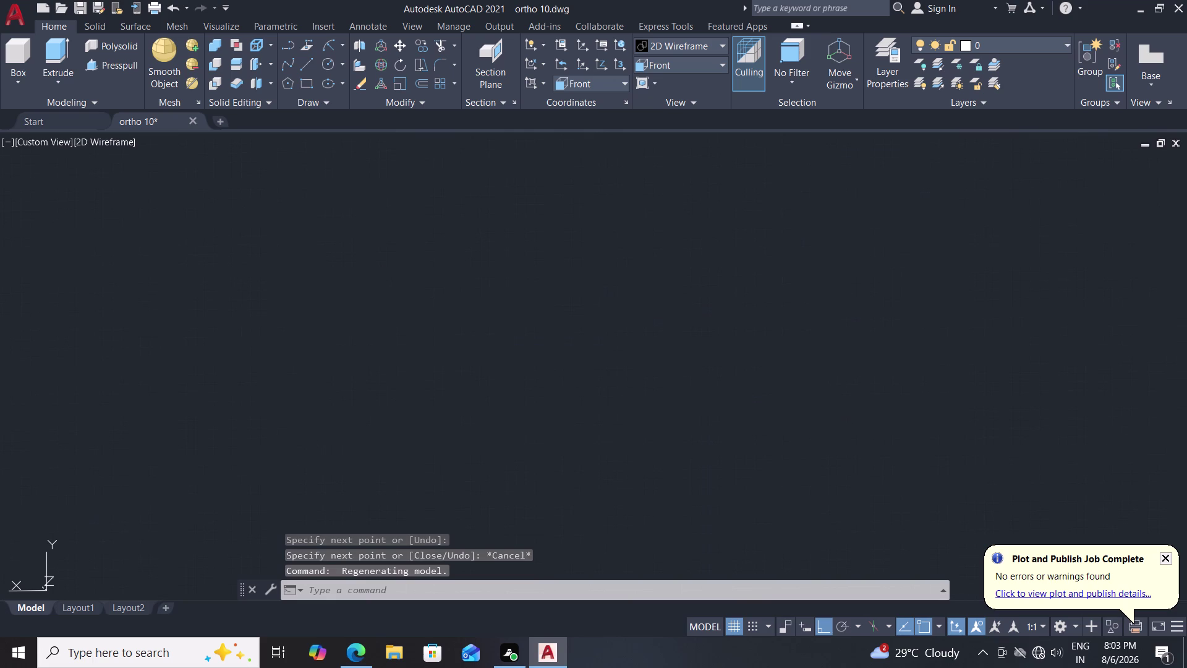
key(c)
key(Return)
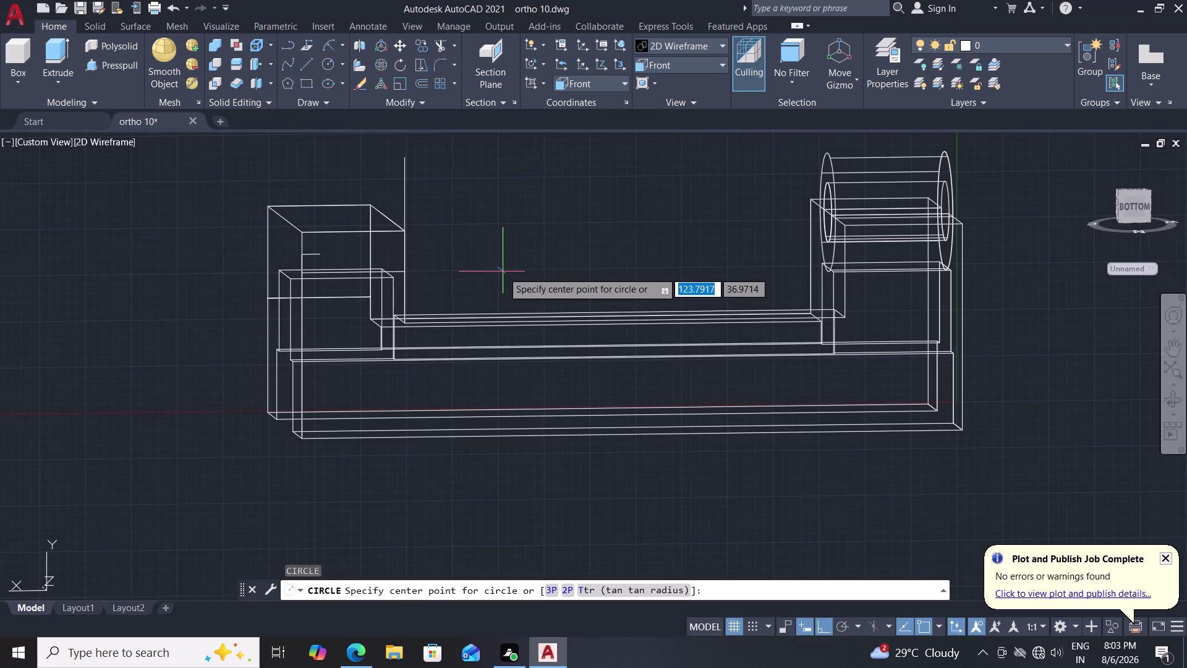
click(401, 272)
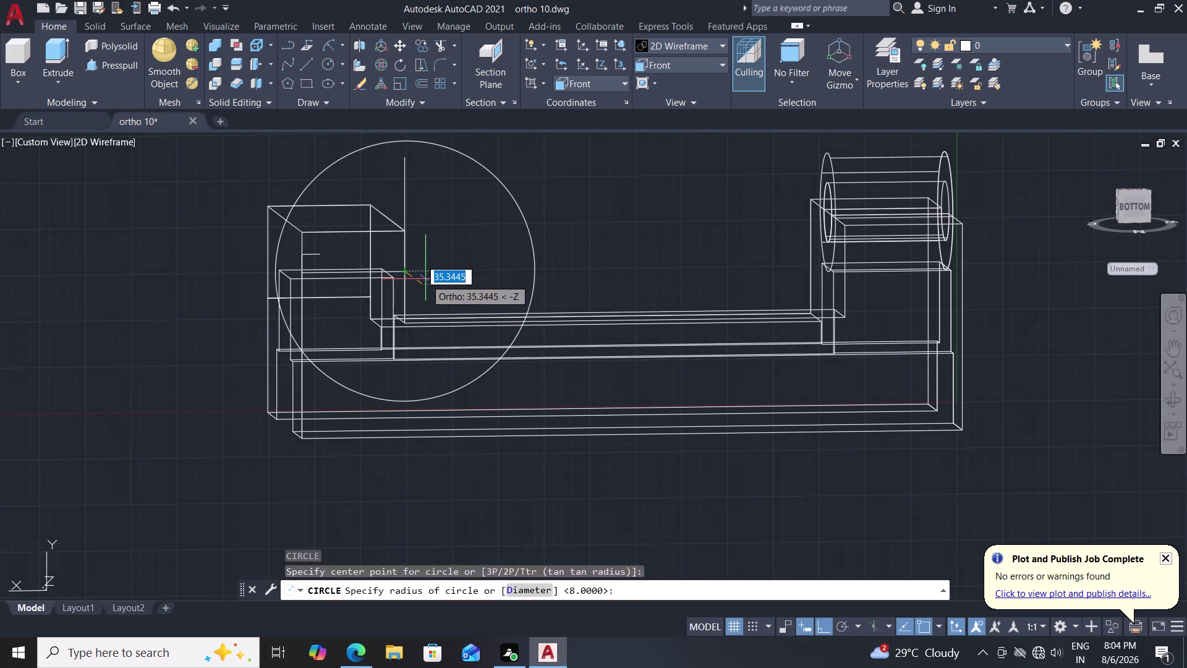
key(2)
key(8)
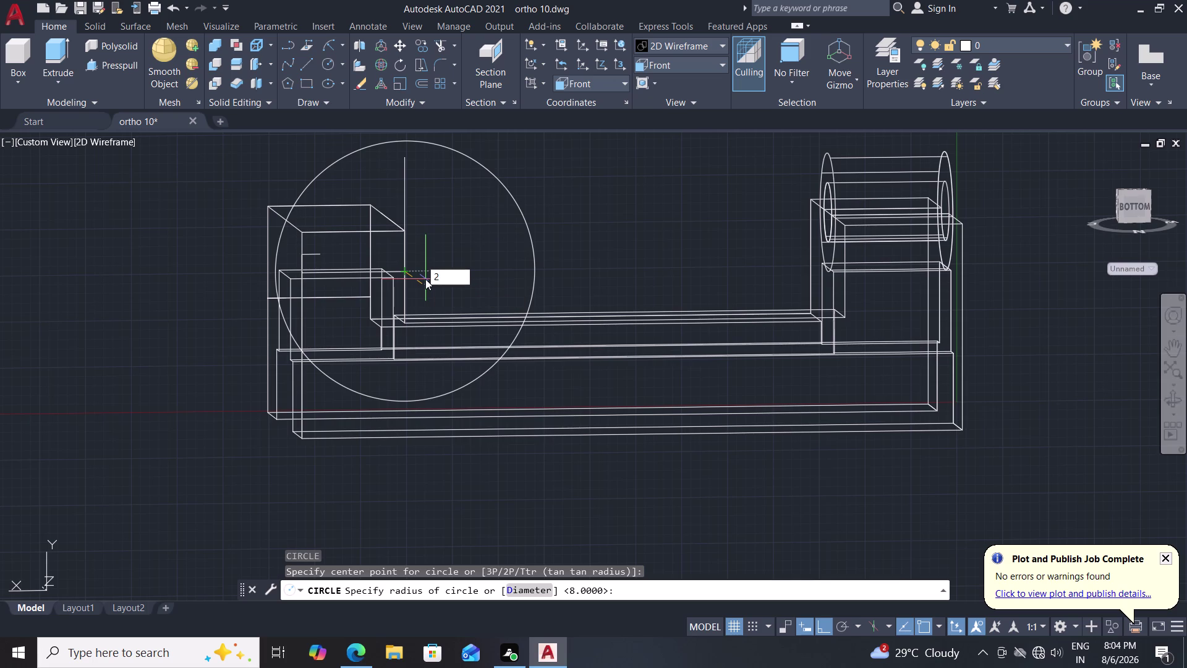
key(Return)
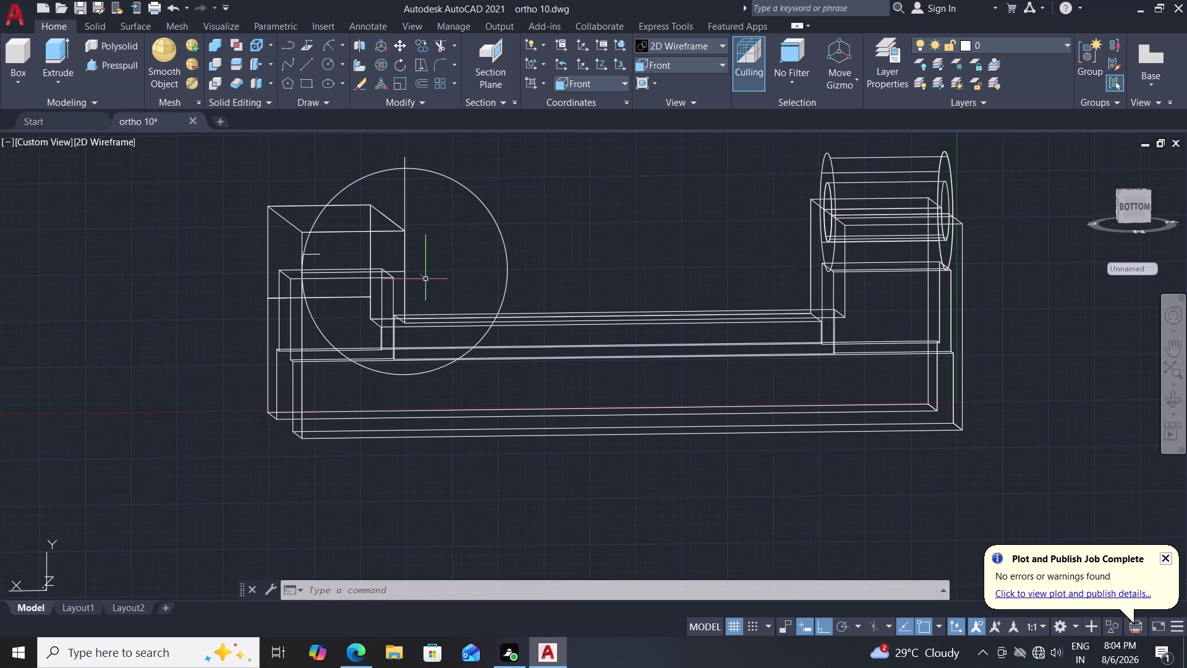
click(487, 210)
key(Delete)
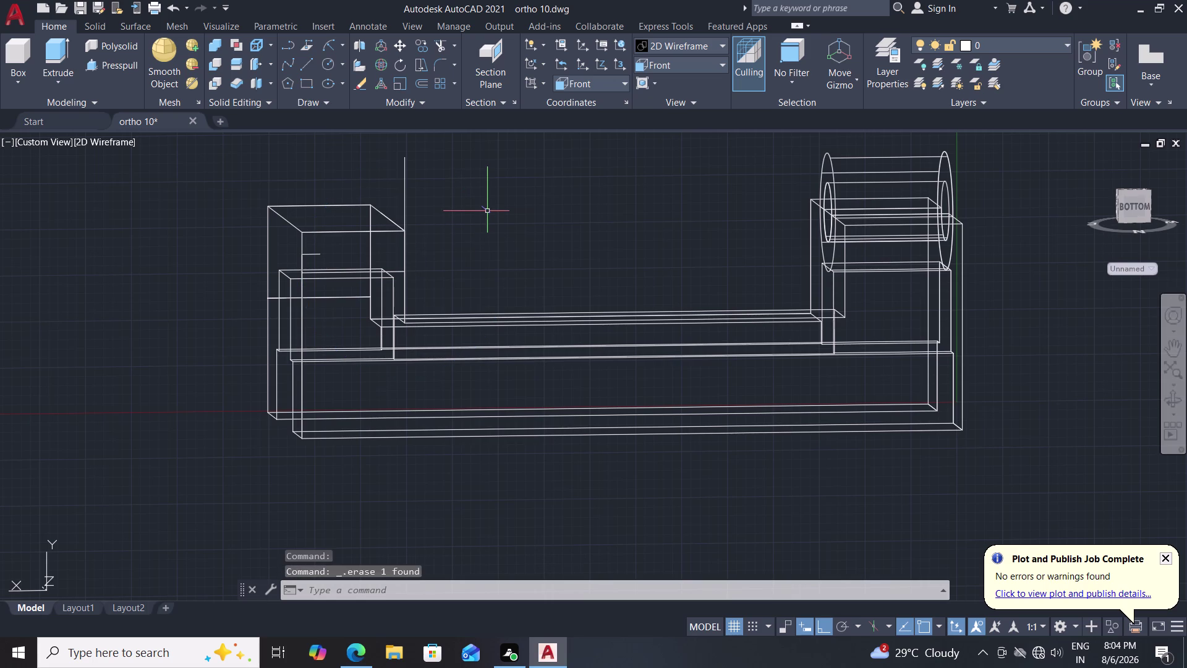
Orbit to a square front view of the wireframe bracket and show the Visual Styles list.
middle_drag(487, 210, 462, 204)
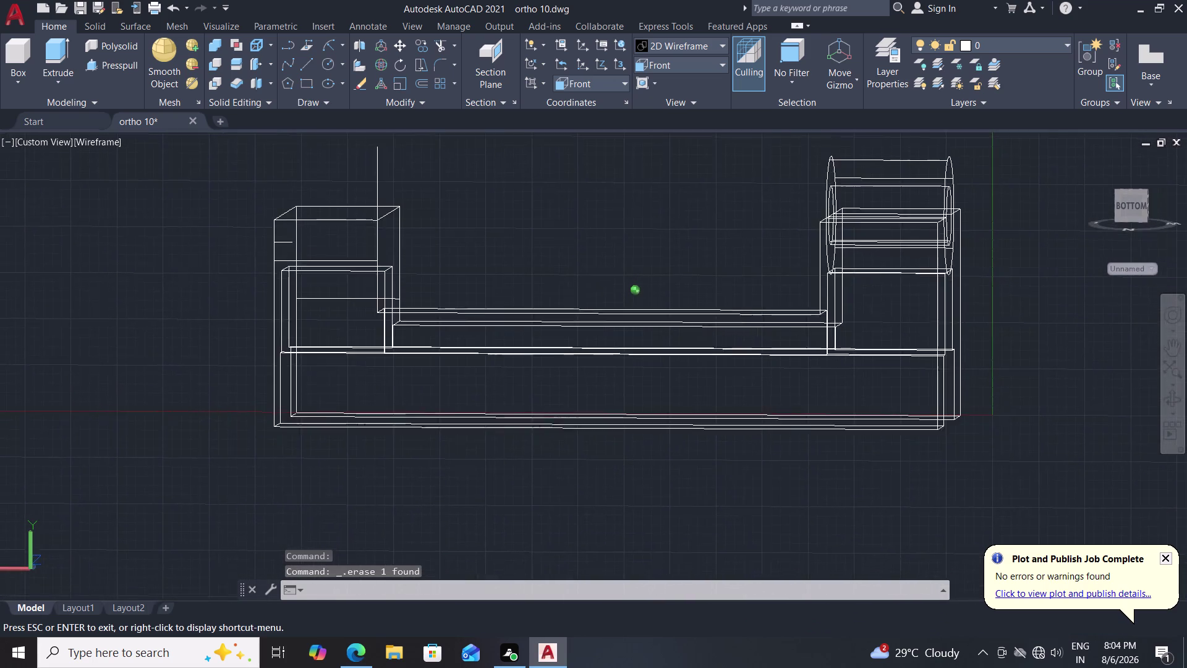
middle_drag(462, 204, 471, 204)
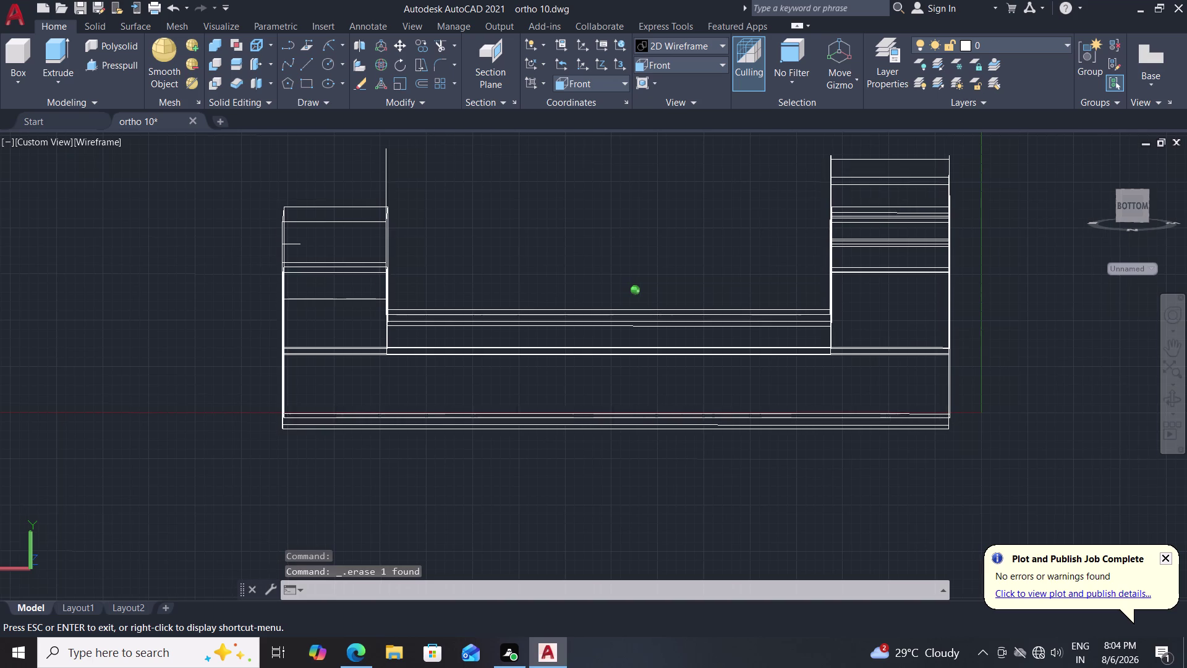
middle_drag(471, 204, 475, 205)
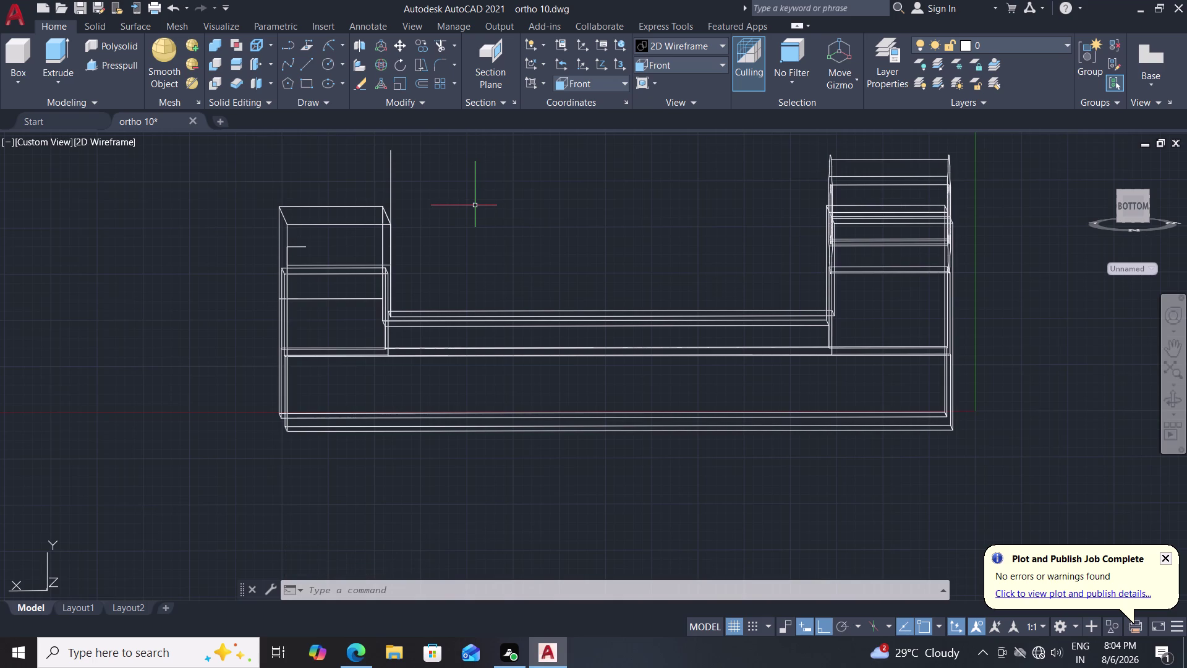
click(664, 41)
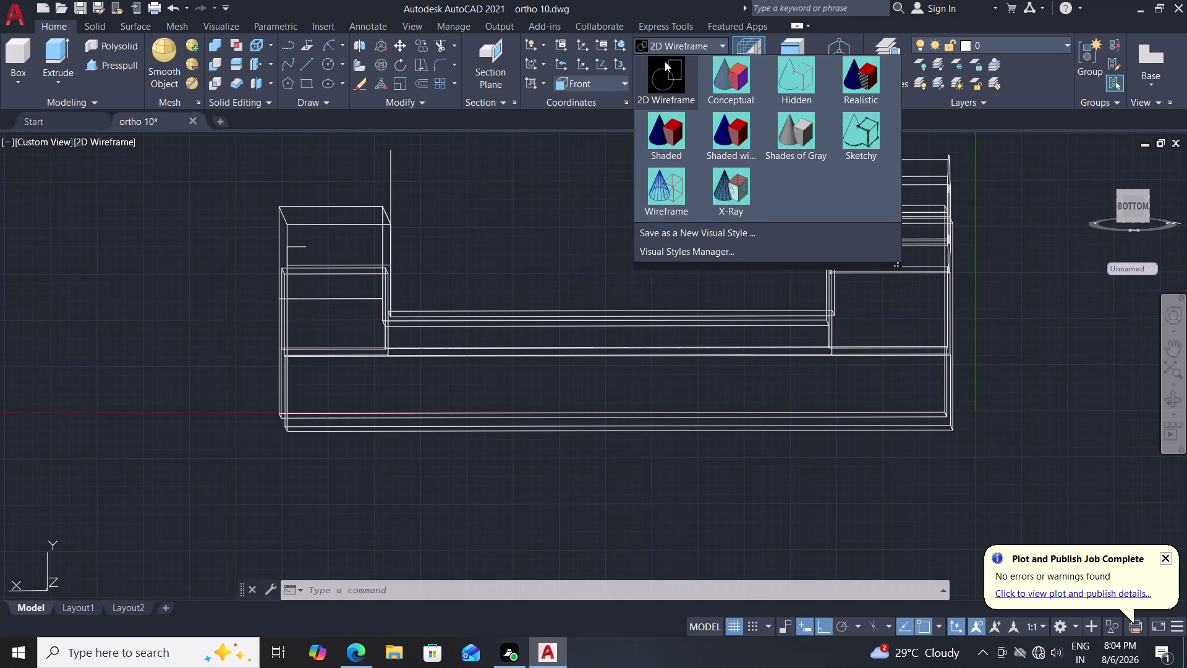
Apply Shades of Gray, then cancel an unfinished arc on the left upright.
click(796, 146)
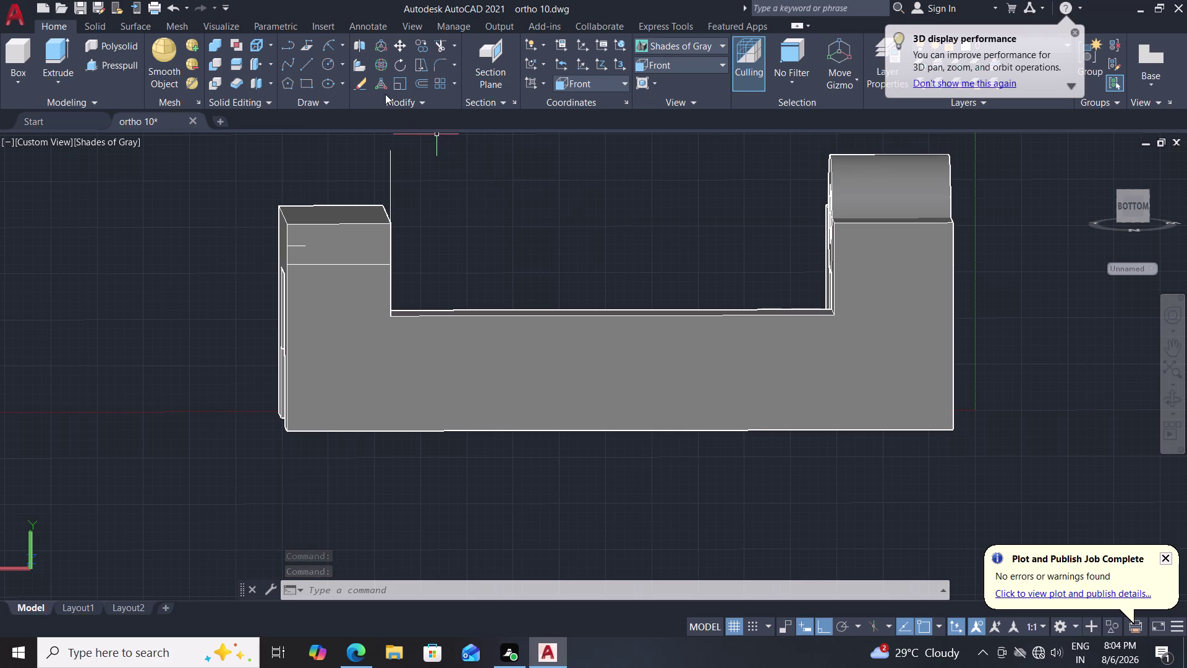
click(337, 47)
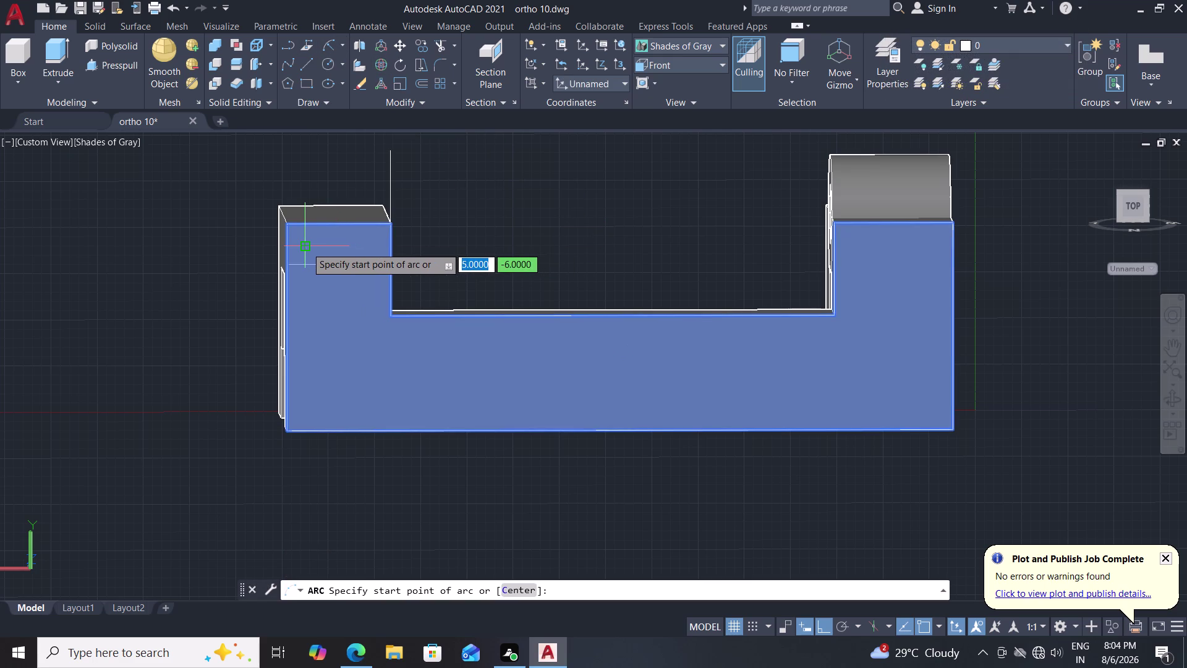
drag(306, 247, 350, 199)
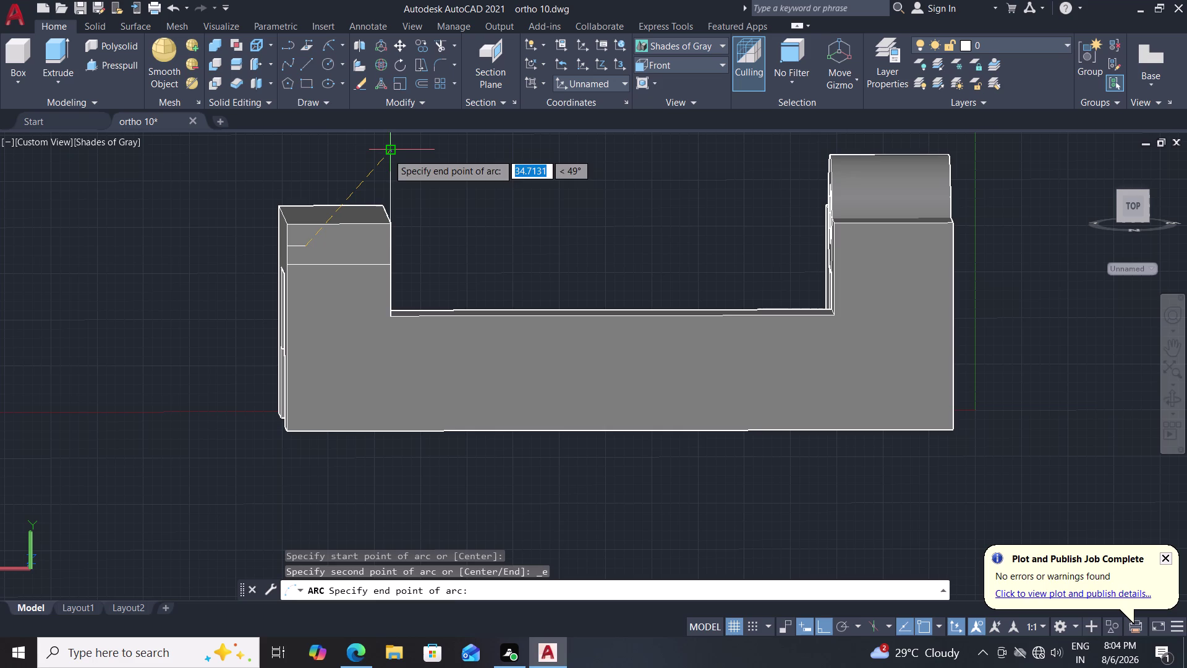
drag(388, 154, 331, 189)
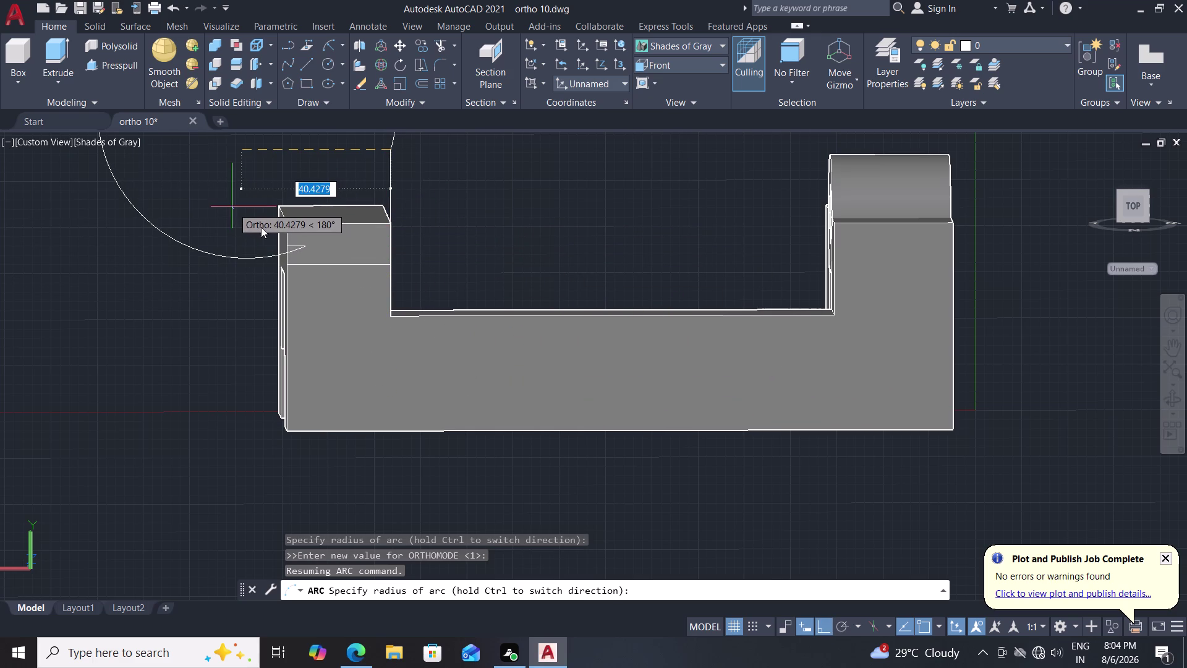
key(Escape)
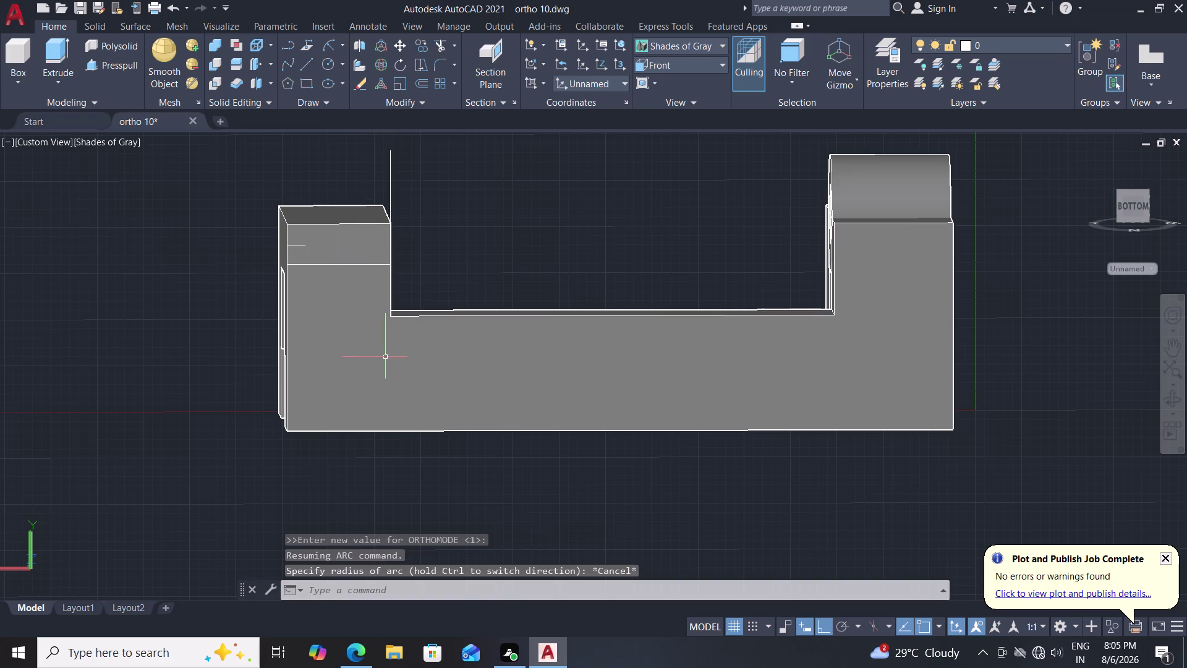
middle_drag(467, 302, 439, 364)
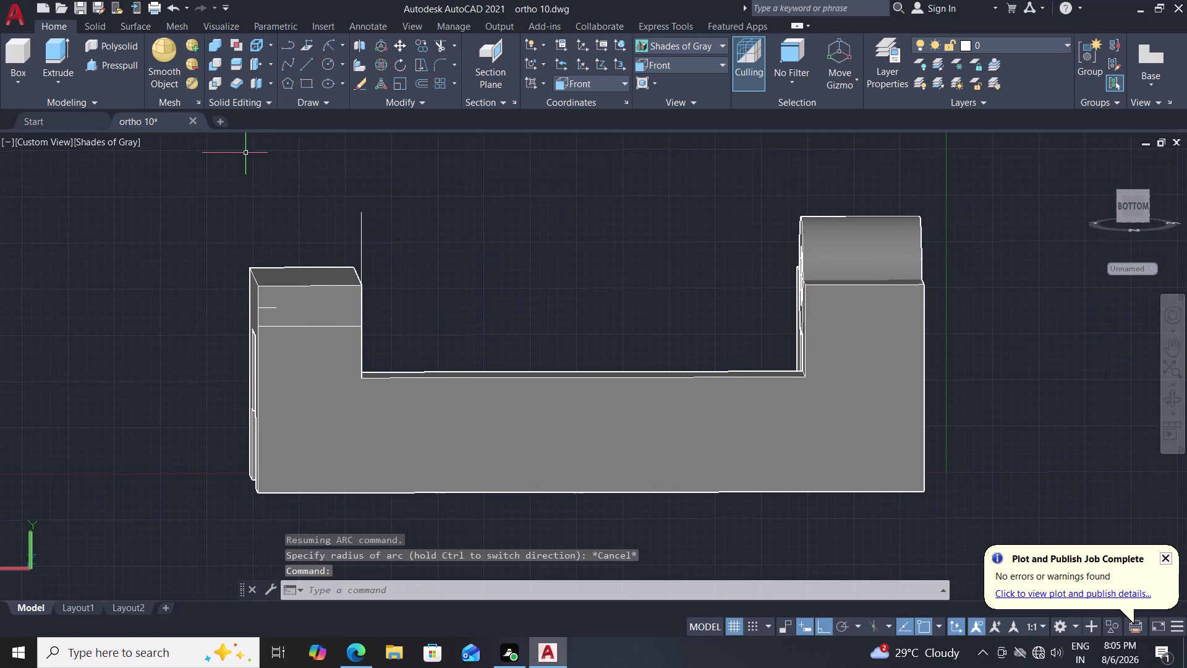
Draw a Start-End-Direction arc from the left upright's top face to the vertical line's top.
click(344, 46)
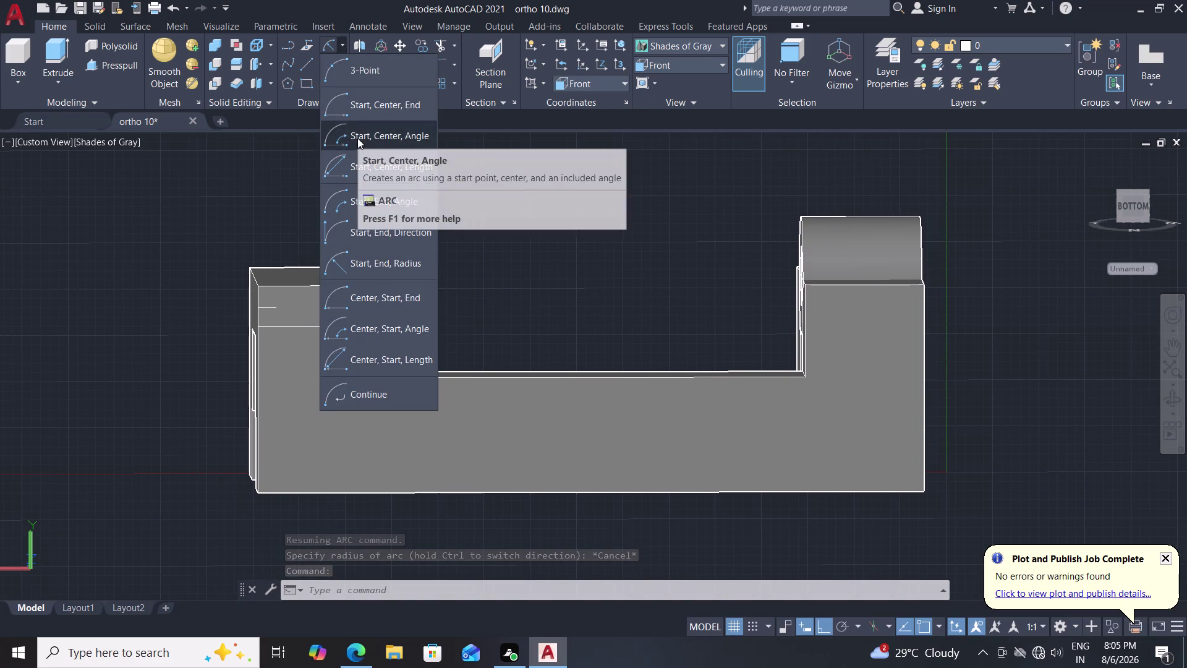
click(352, 235)
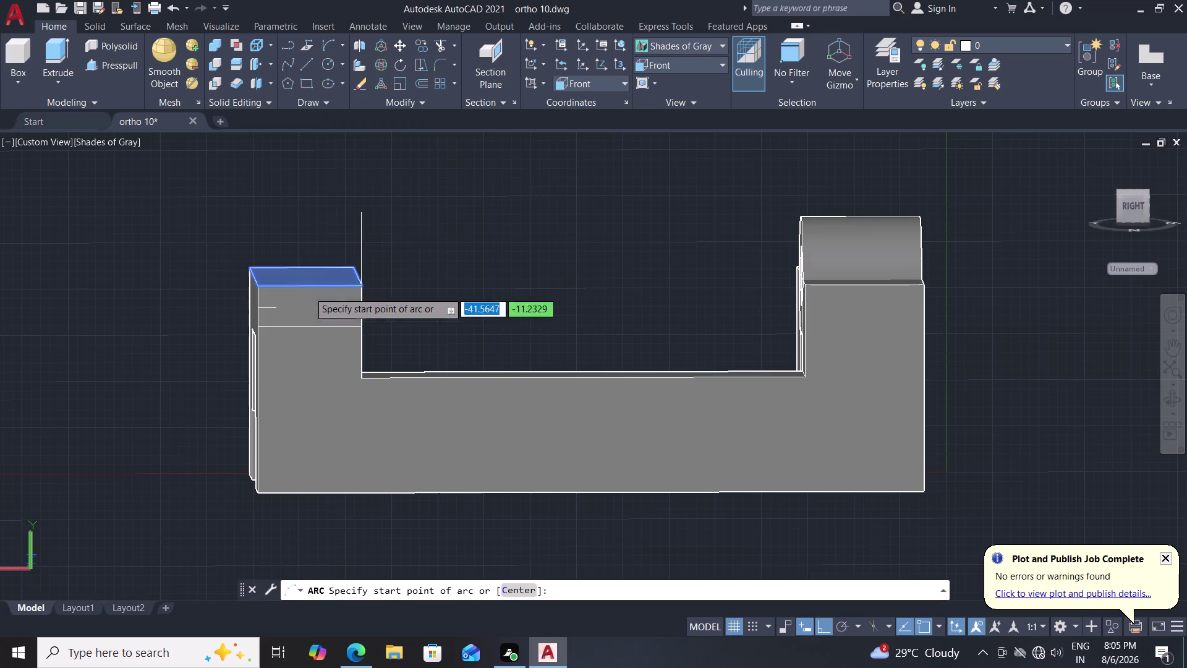
drag(278, 309, 332, 231)
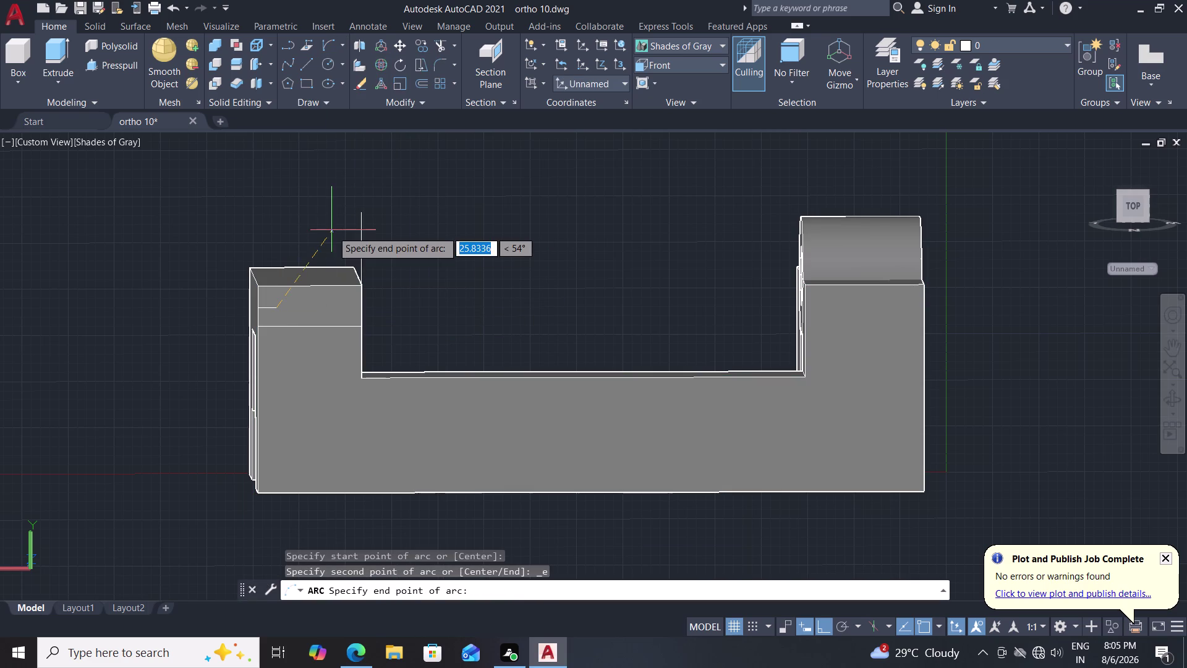
click(359, 214)
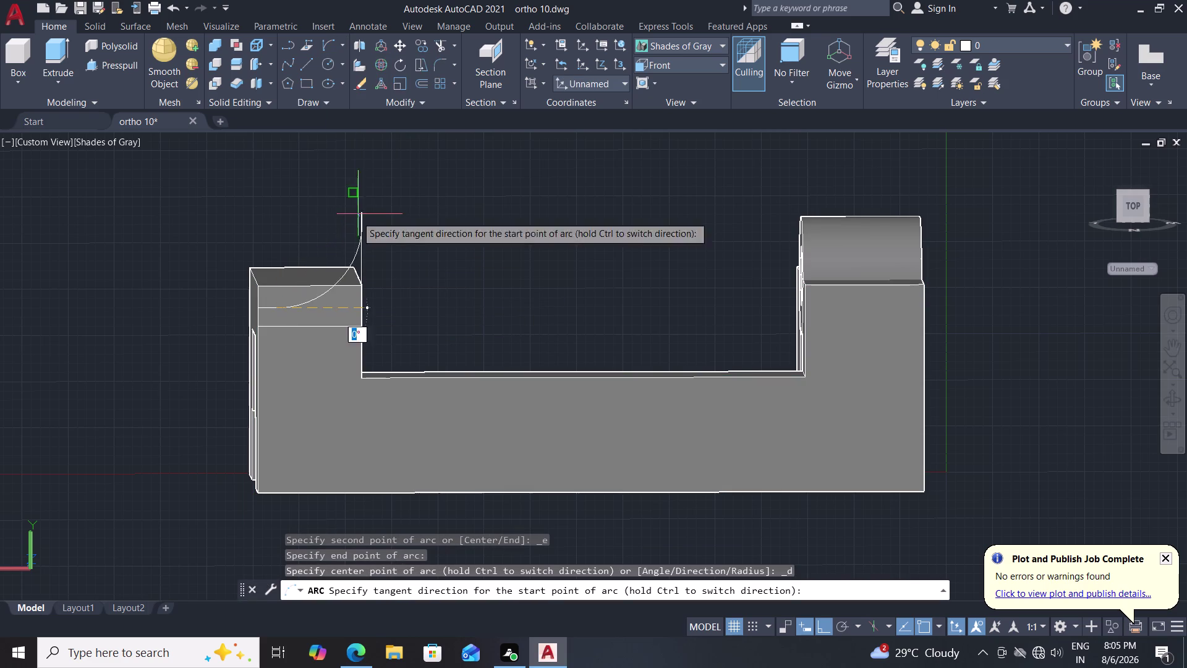
click(274, 217)
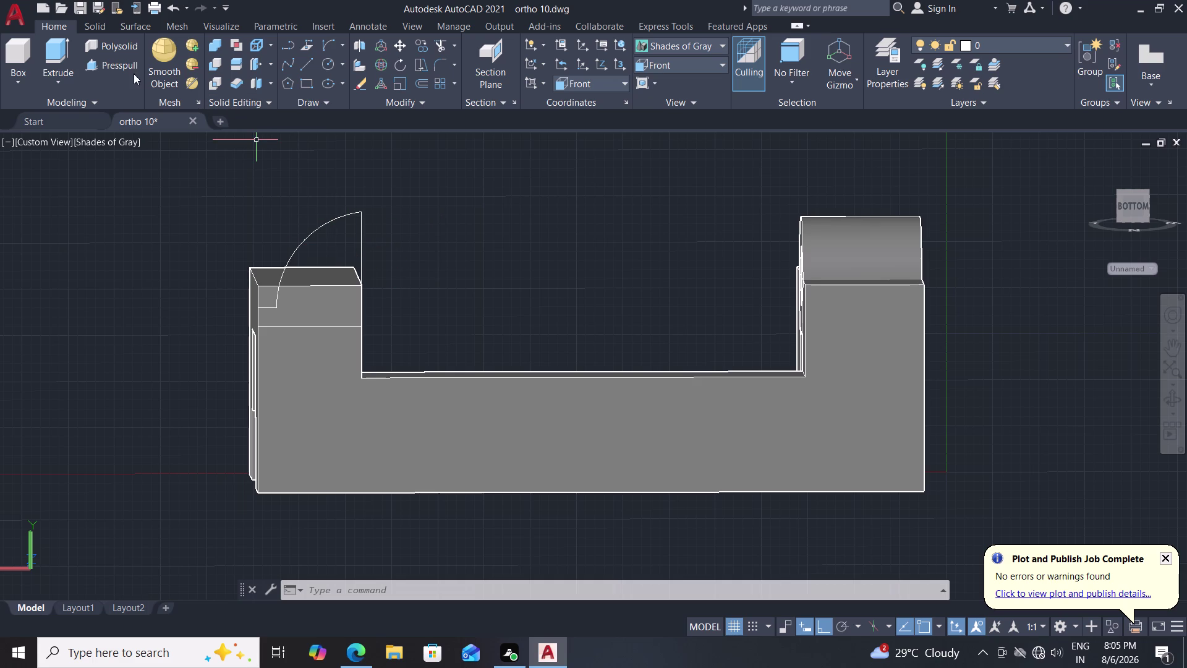
click(126, 64)
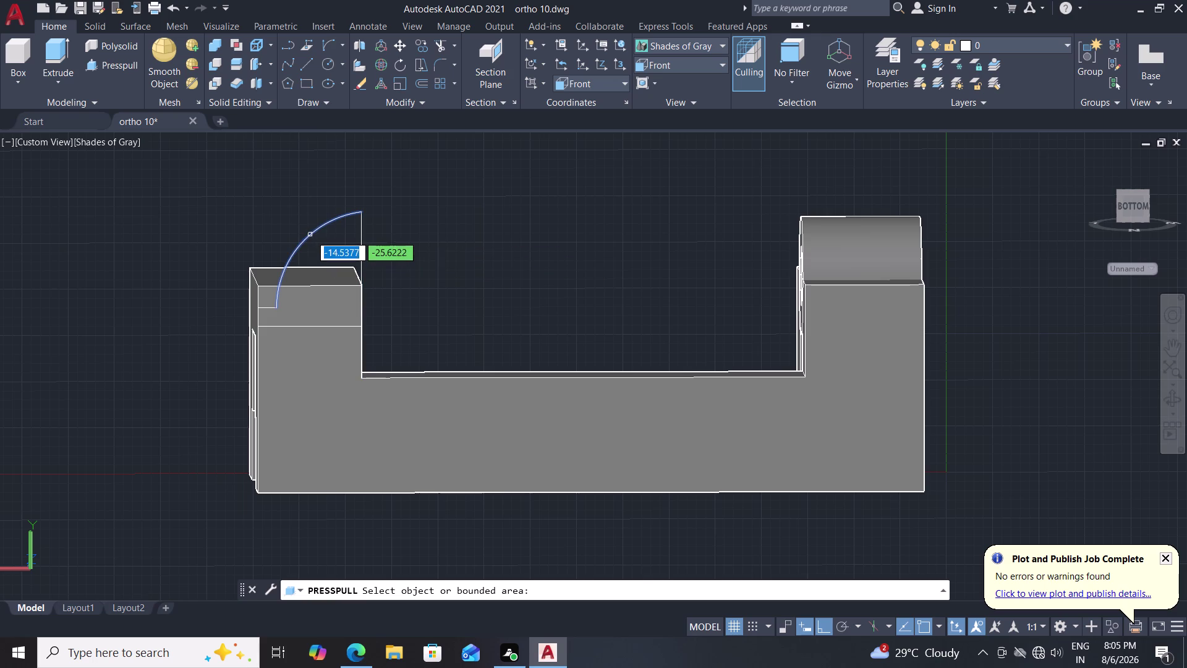
key(Escape)
key(Escape)
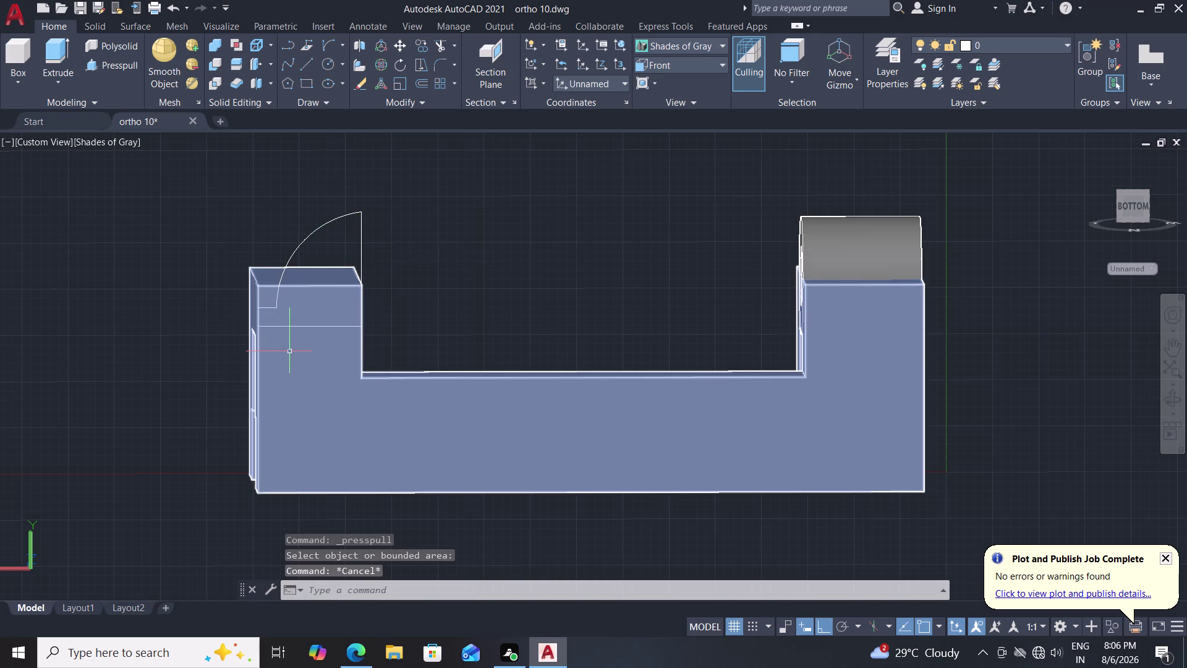
key(l)
key(Return)
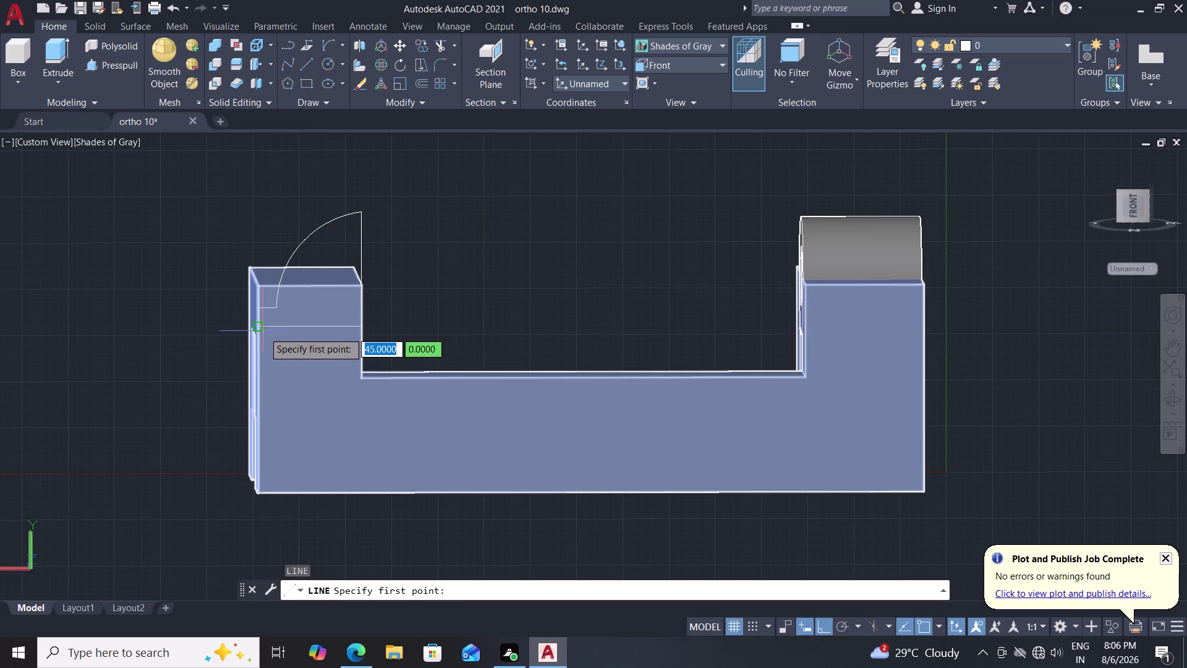
click(259, 328)
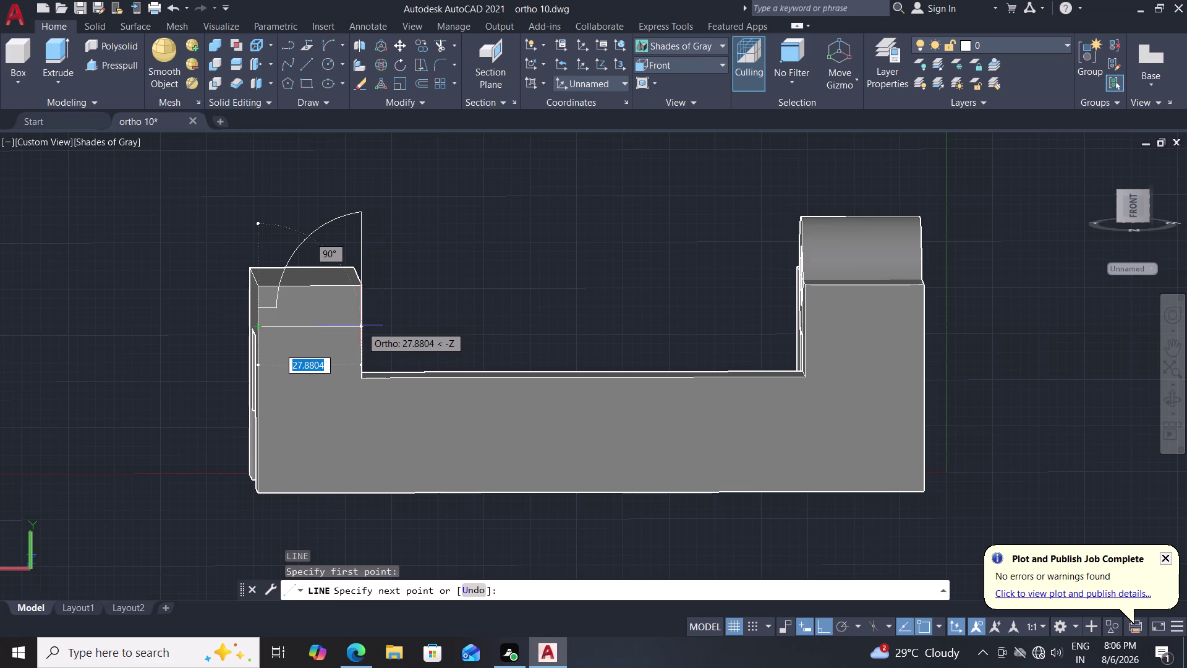
key(Escape)
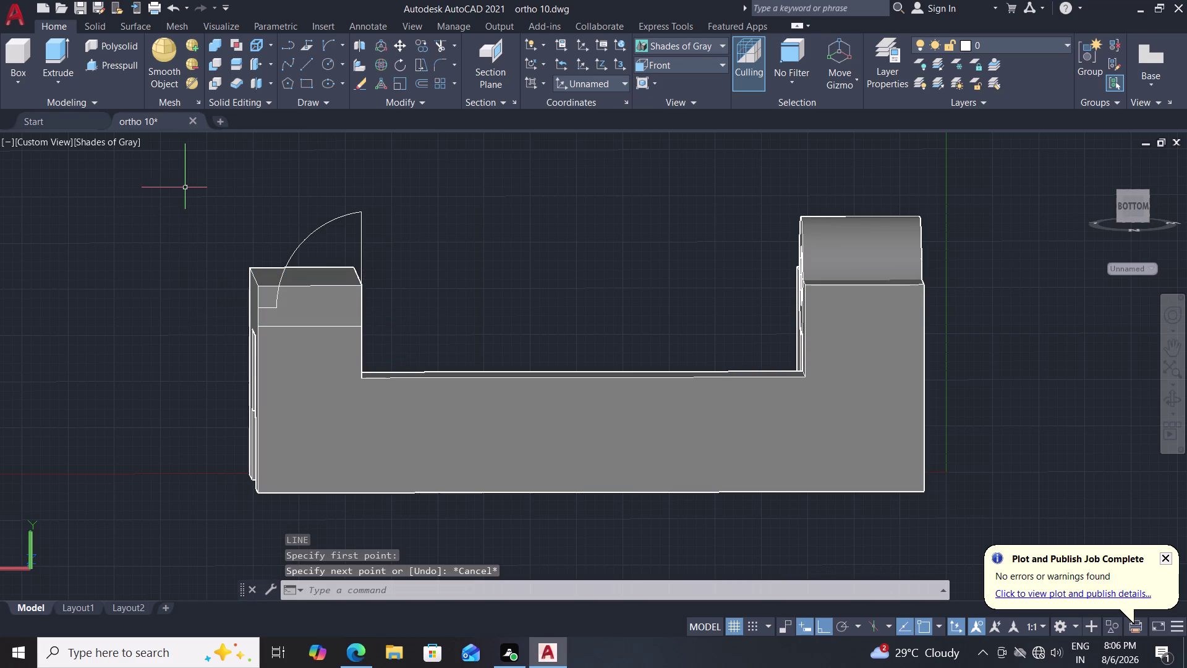
click(315, 233)
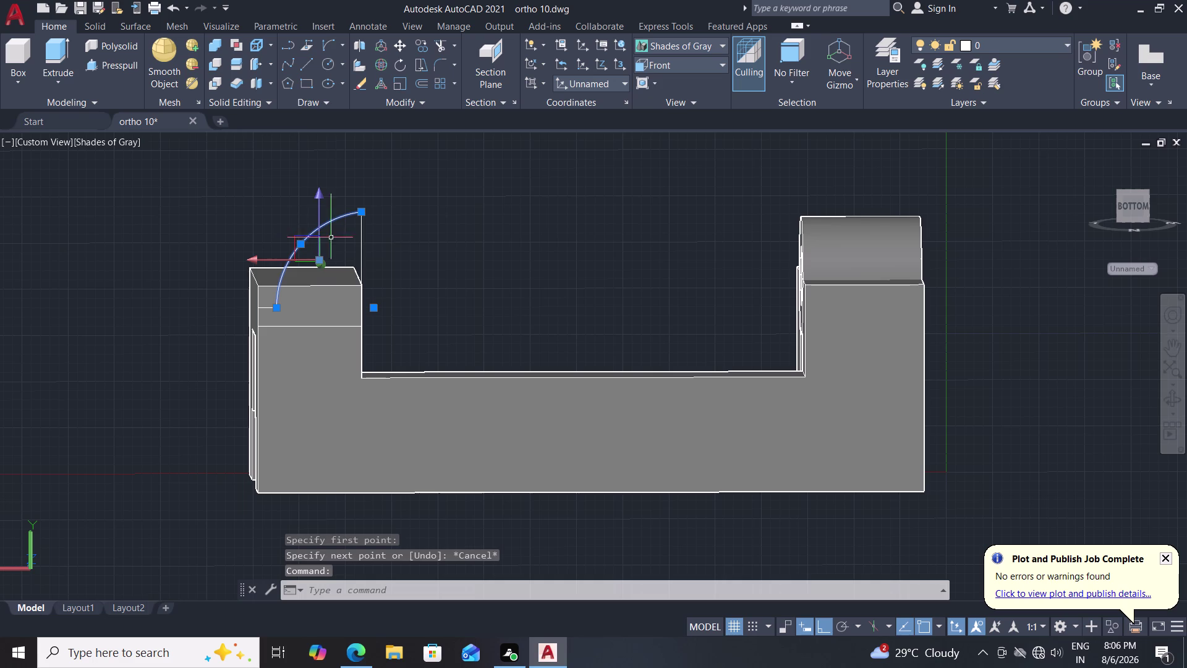
click(361, 253)
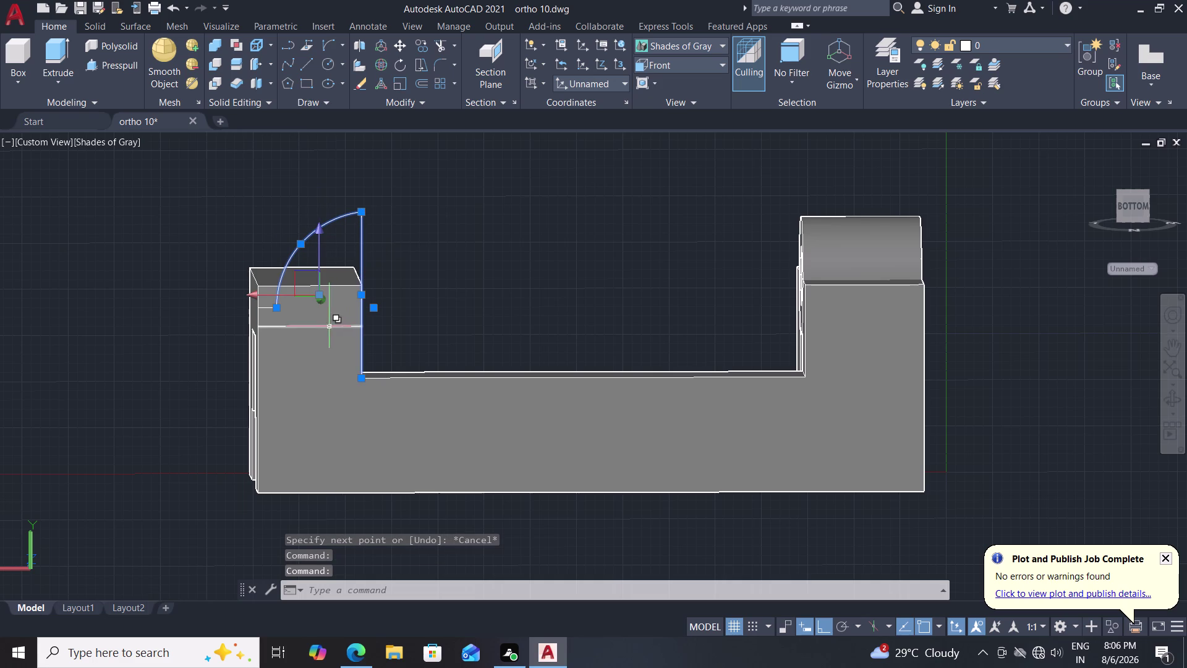
key(Escape)
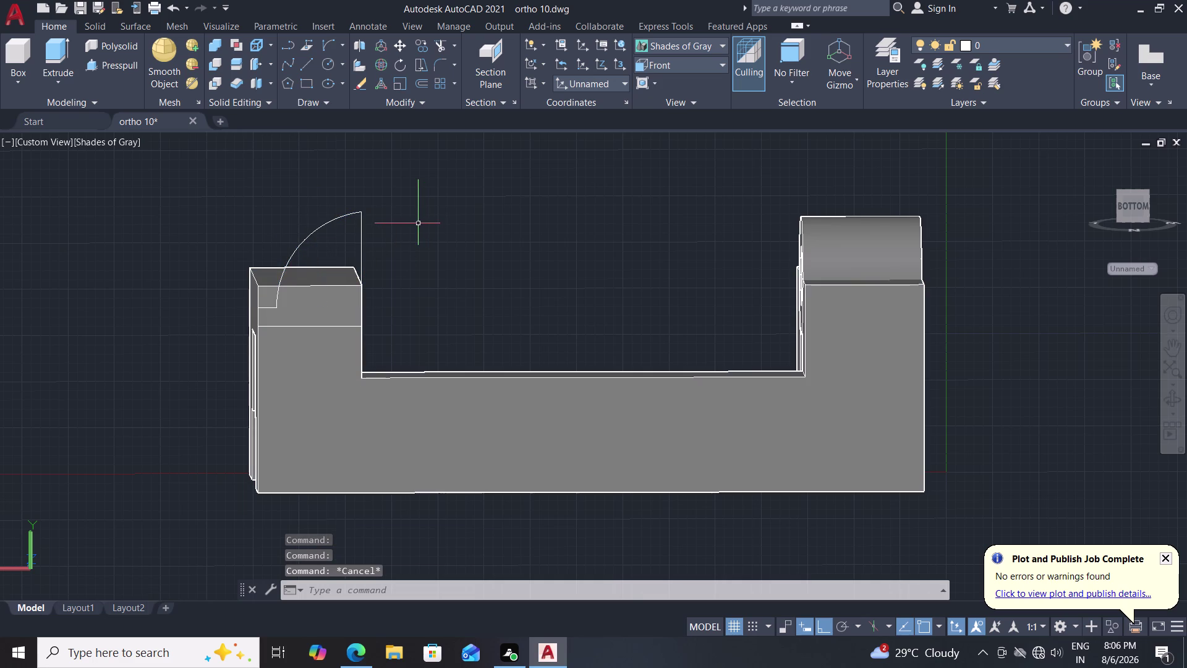
key(l)
Draw lines from the arc's top end down the upright and across to its lower end.
key(Return)
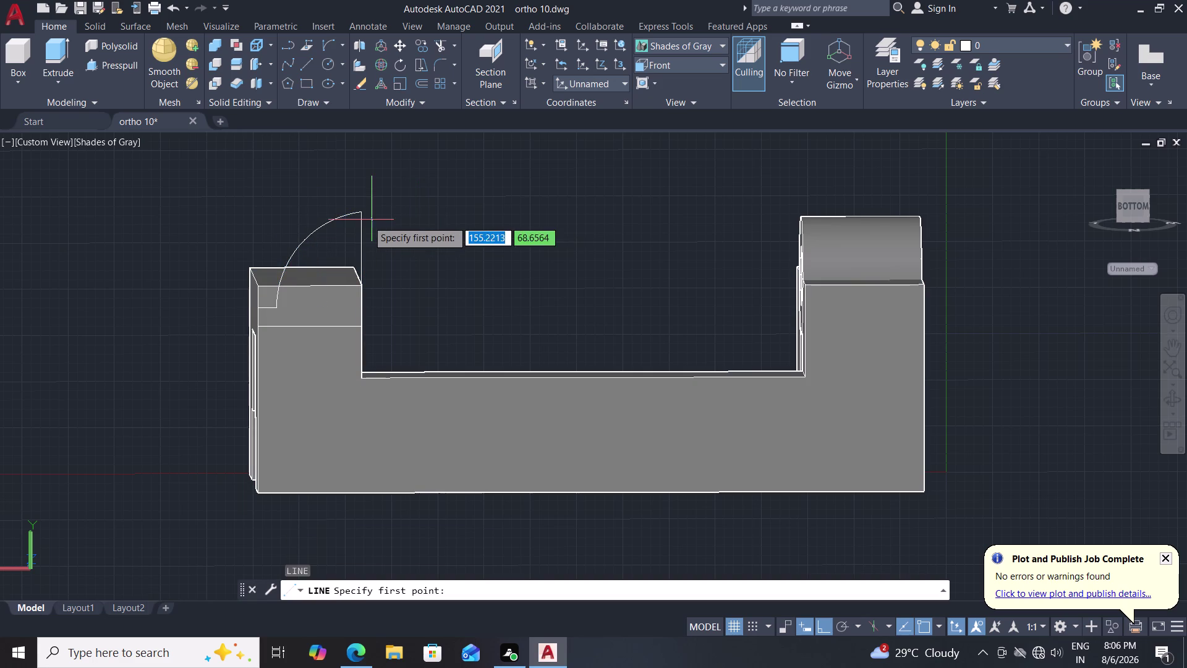
click(360, 216)
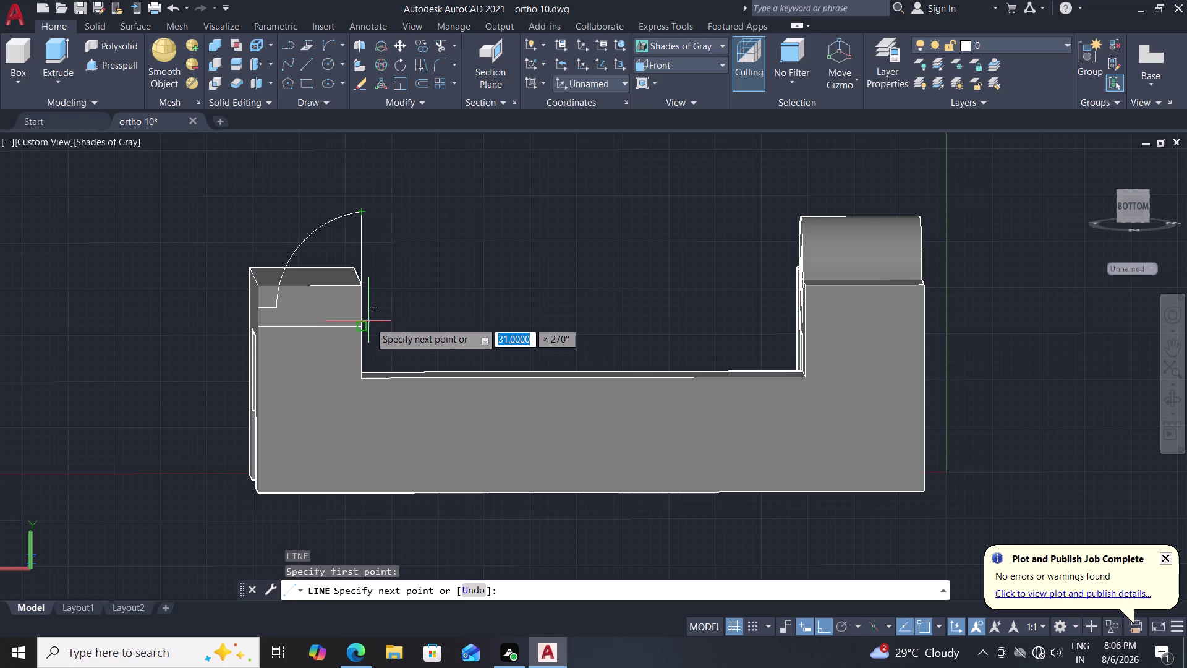
click(365, 326)
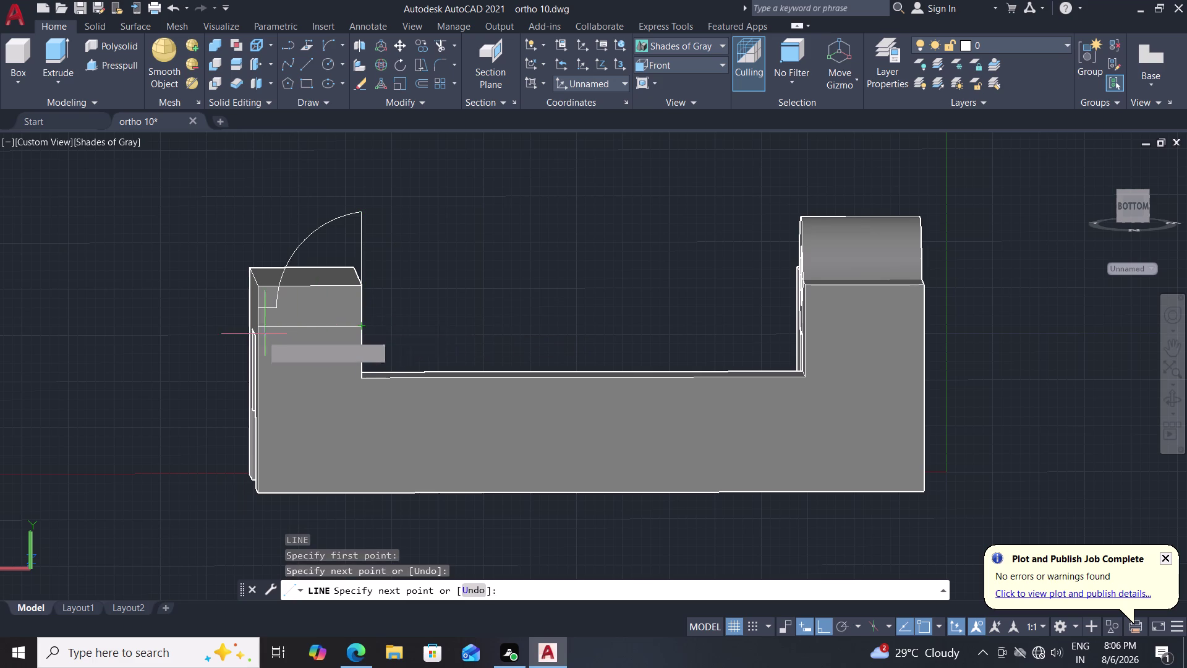
click(254, 325)
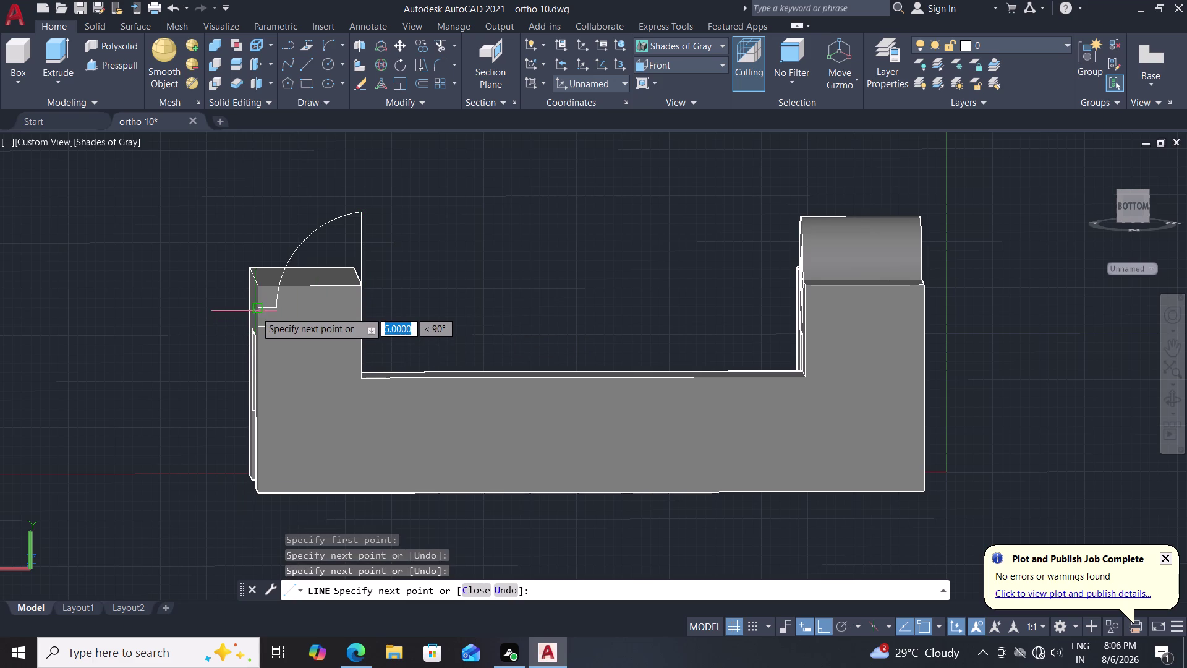
click(256, 309)
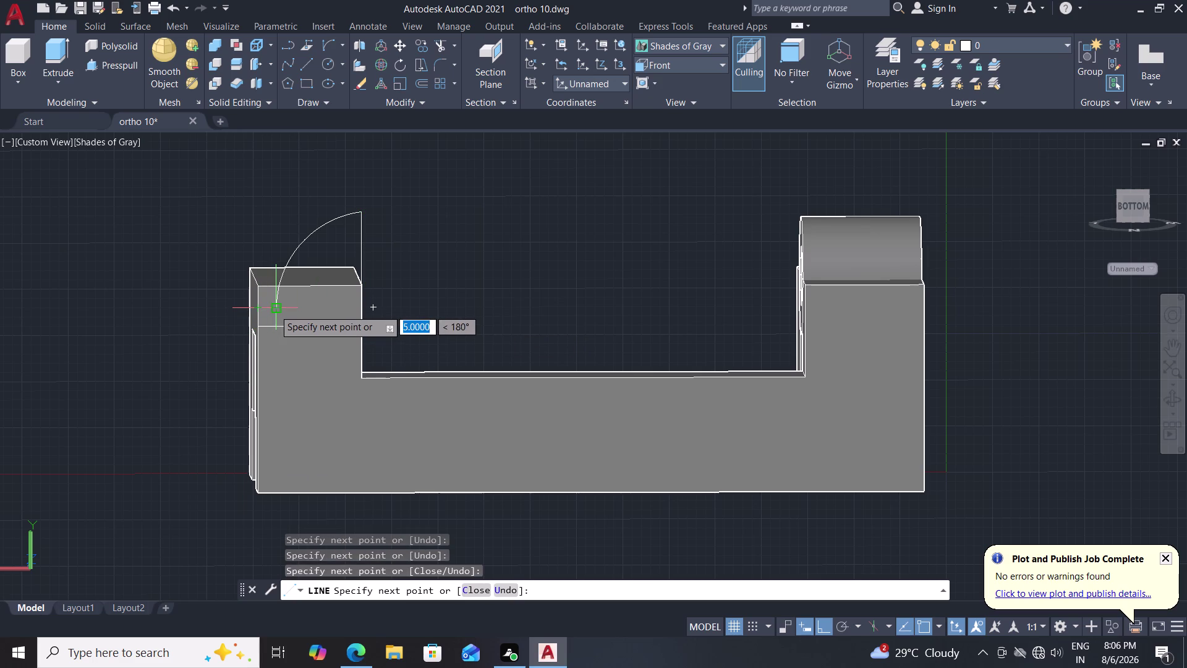
click(274, 309)
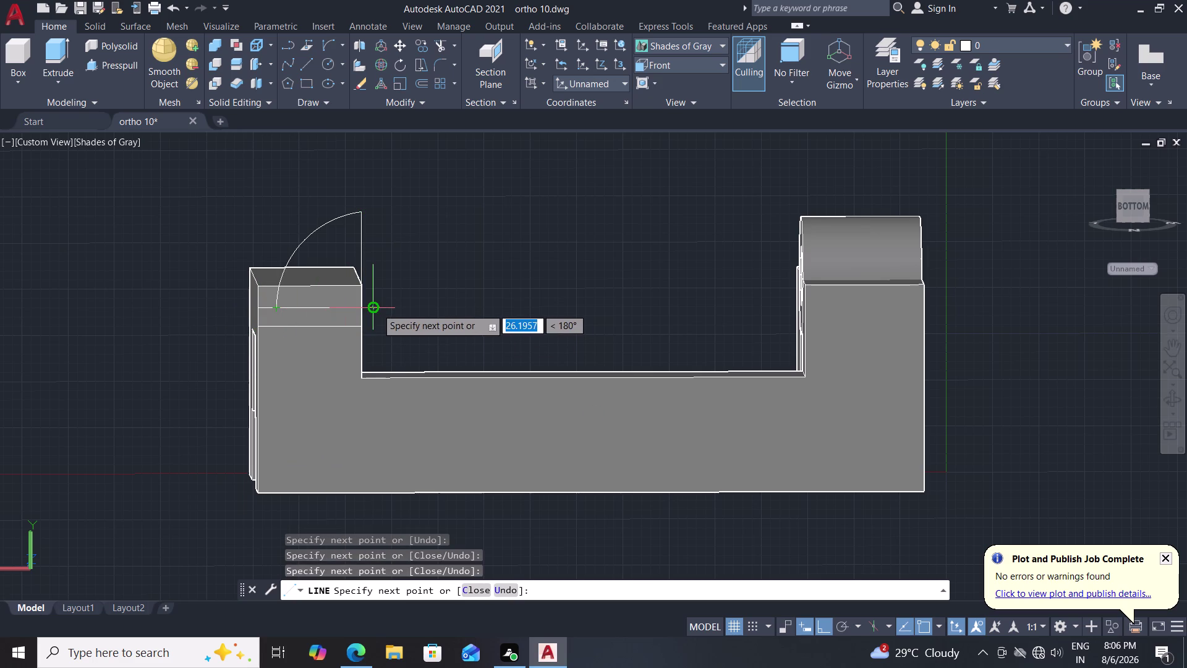
key(Escape)
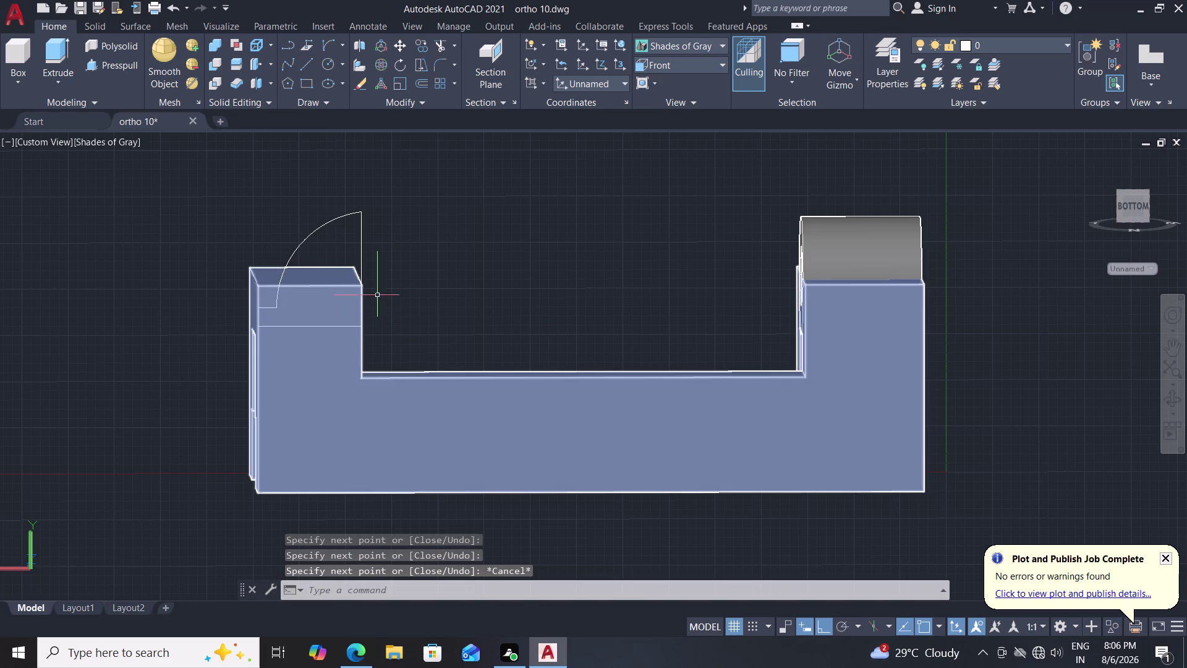
click(362, 251)
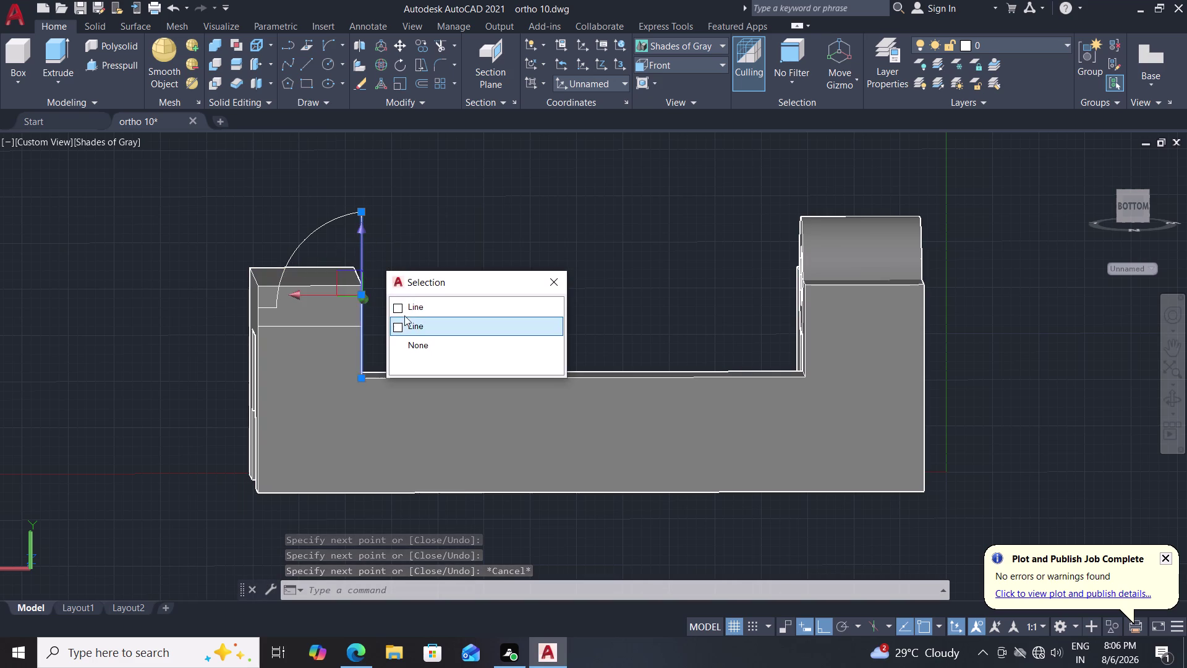
Select the profile's arc and edges, choosing Line over the solid in Selection cycling.
click(402, 310)
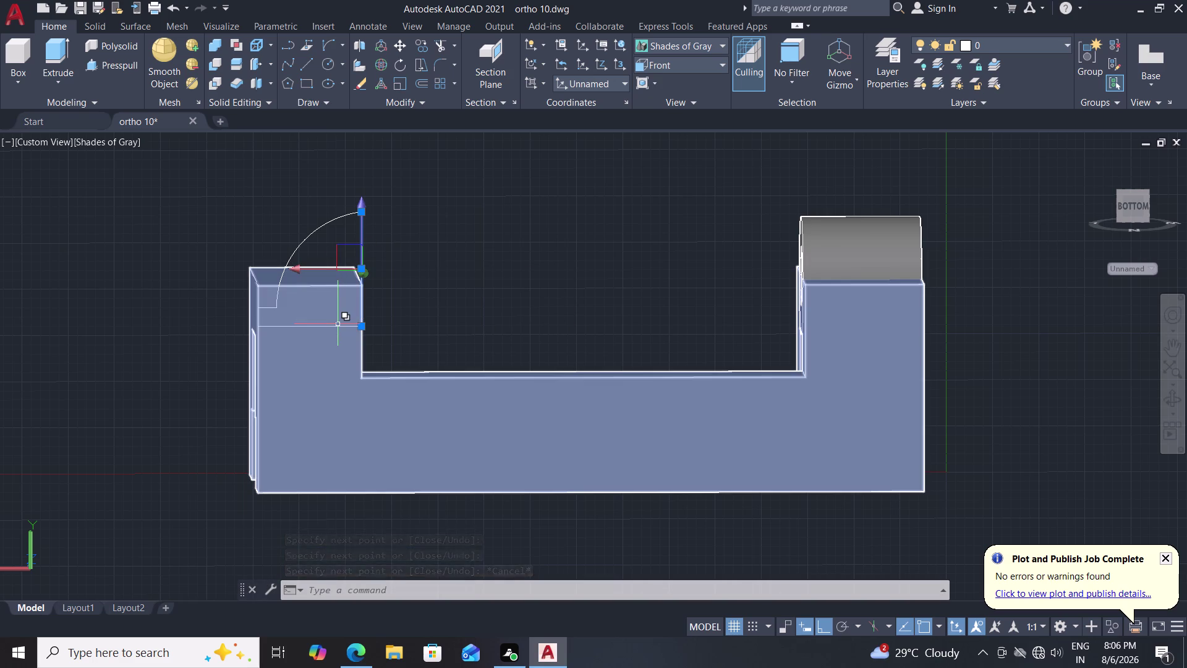
click(333, 327)
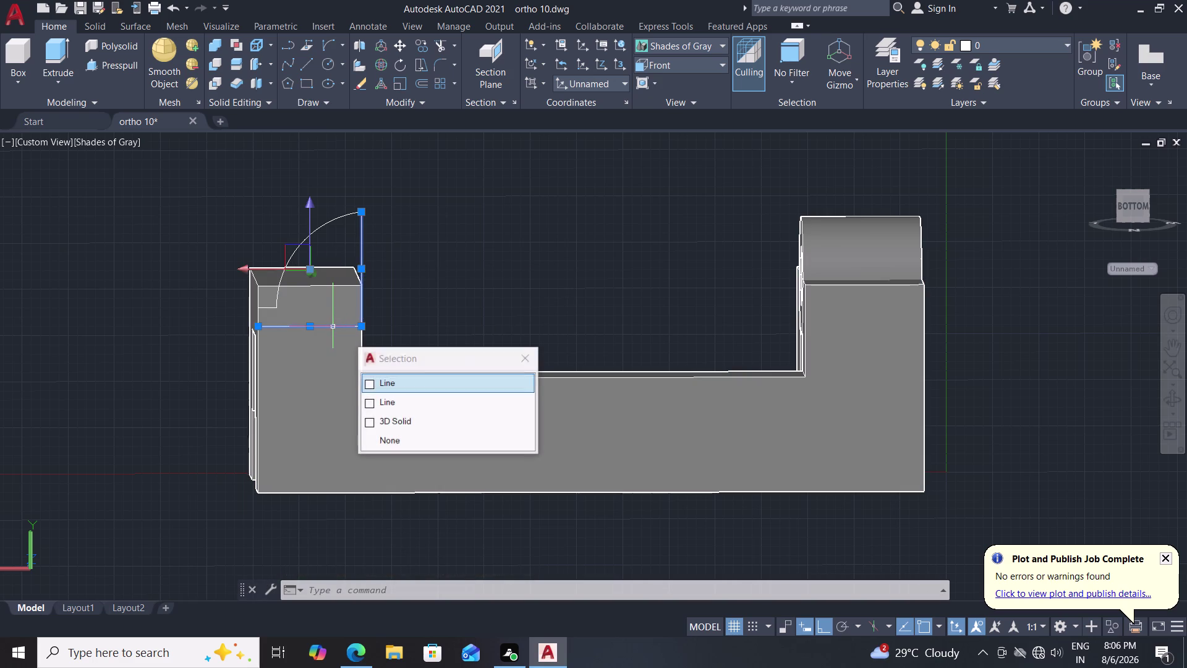
click(408, 384)
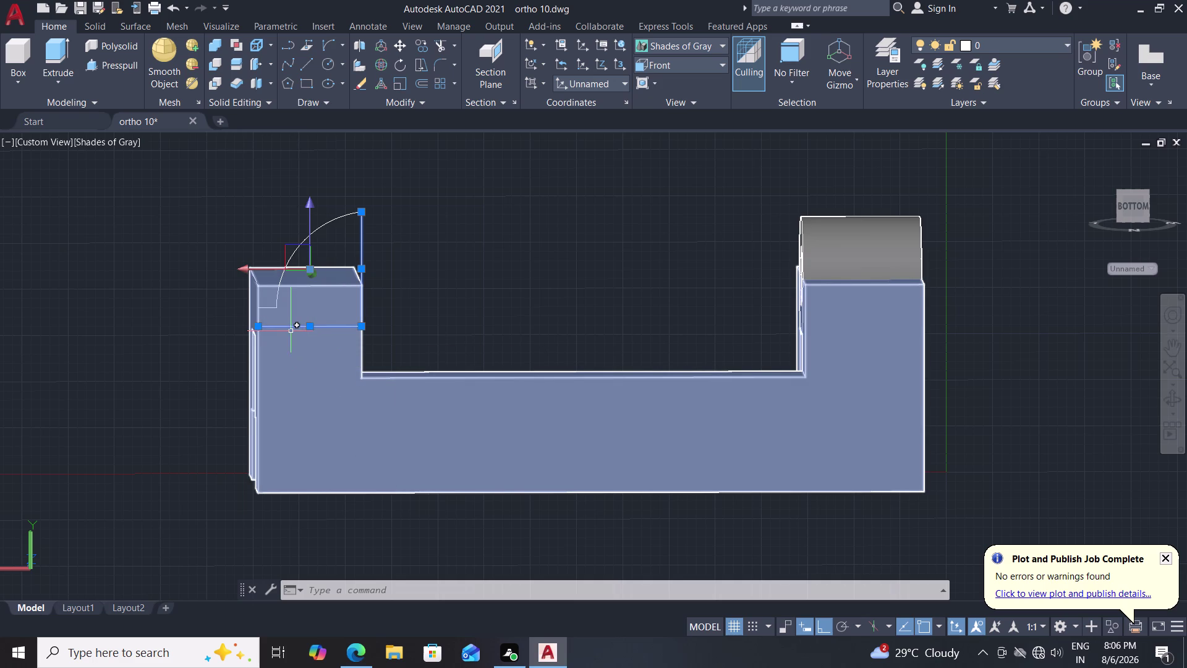
click(266, 308)
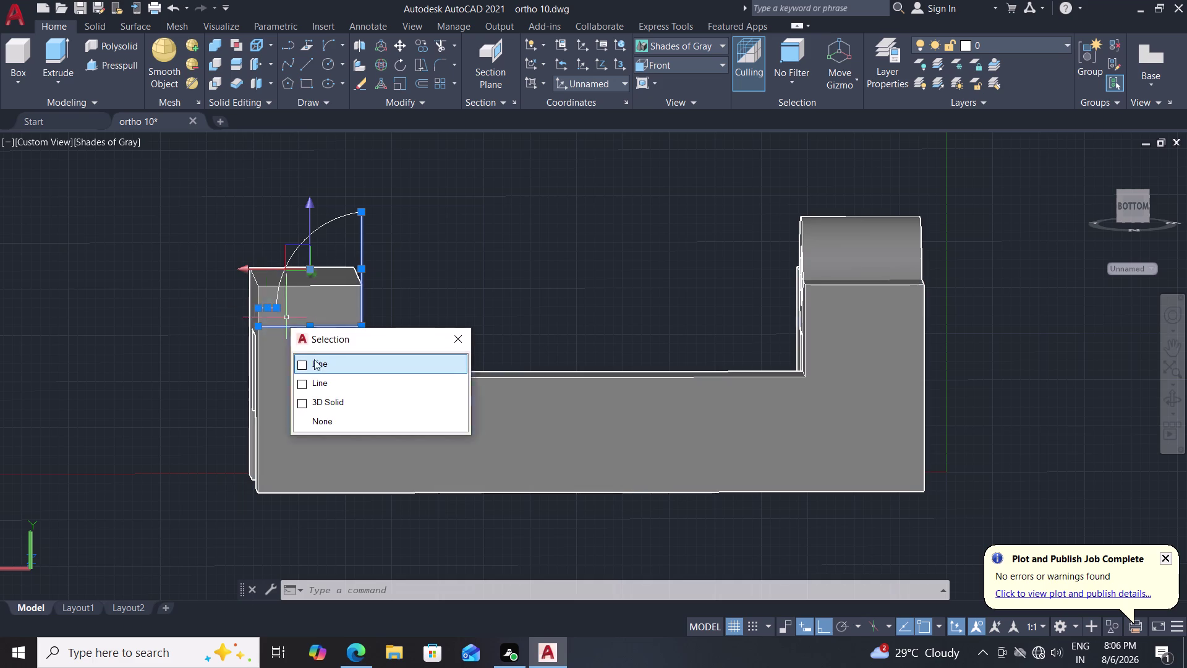
click(316, 368)
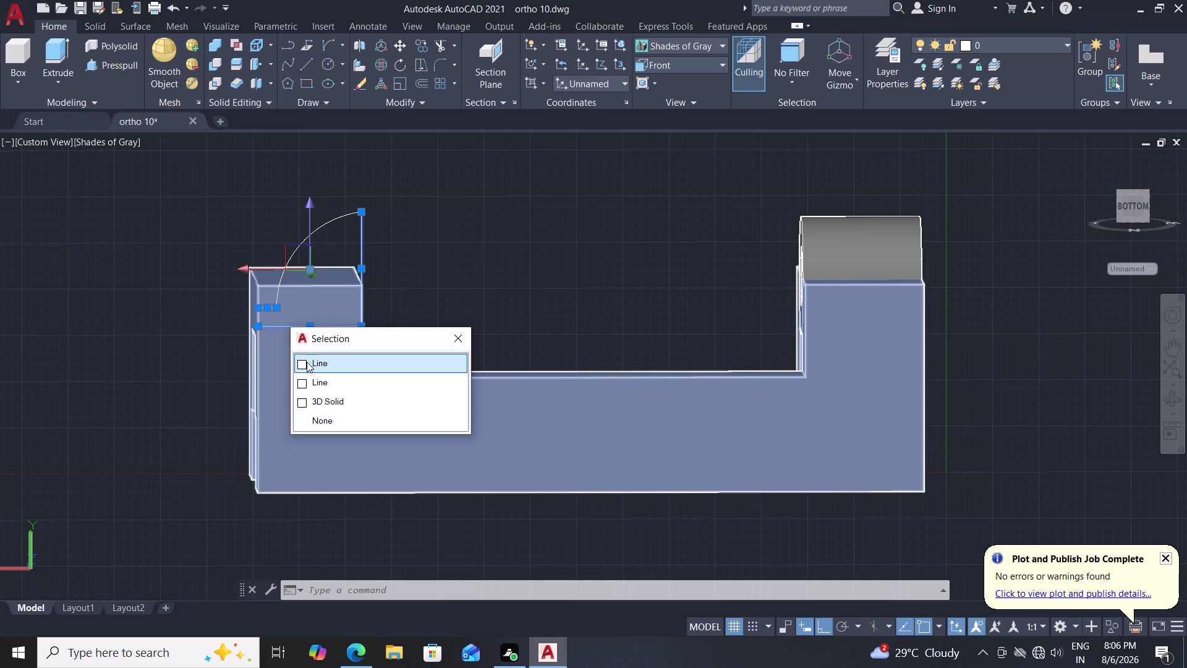
click(306, 361)
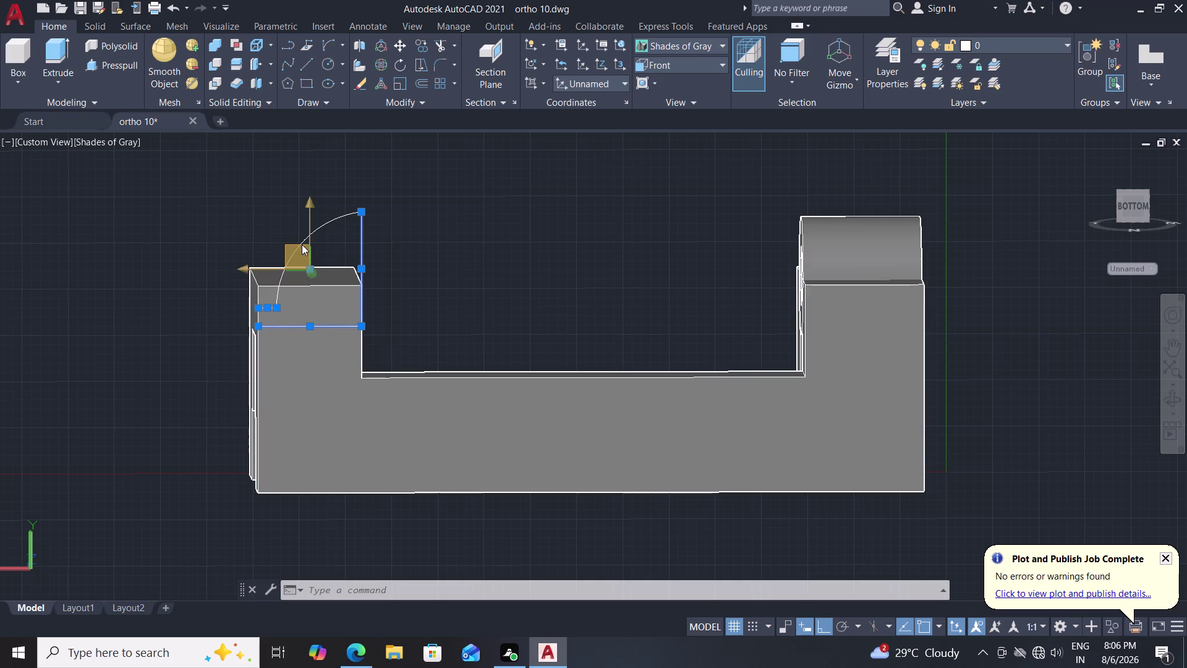
Join the arc and its lines into one spline, then preview a Presspull of the enclosed area.
click(319, 228)
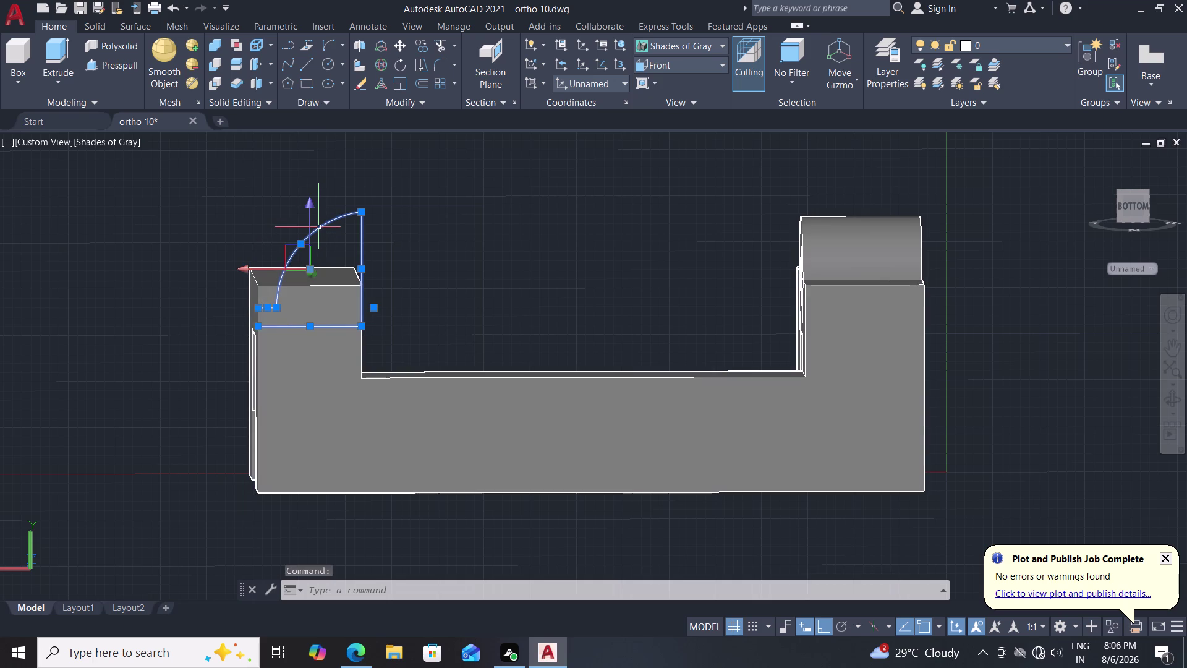
key(j)
key(Return)
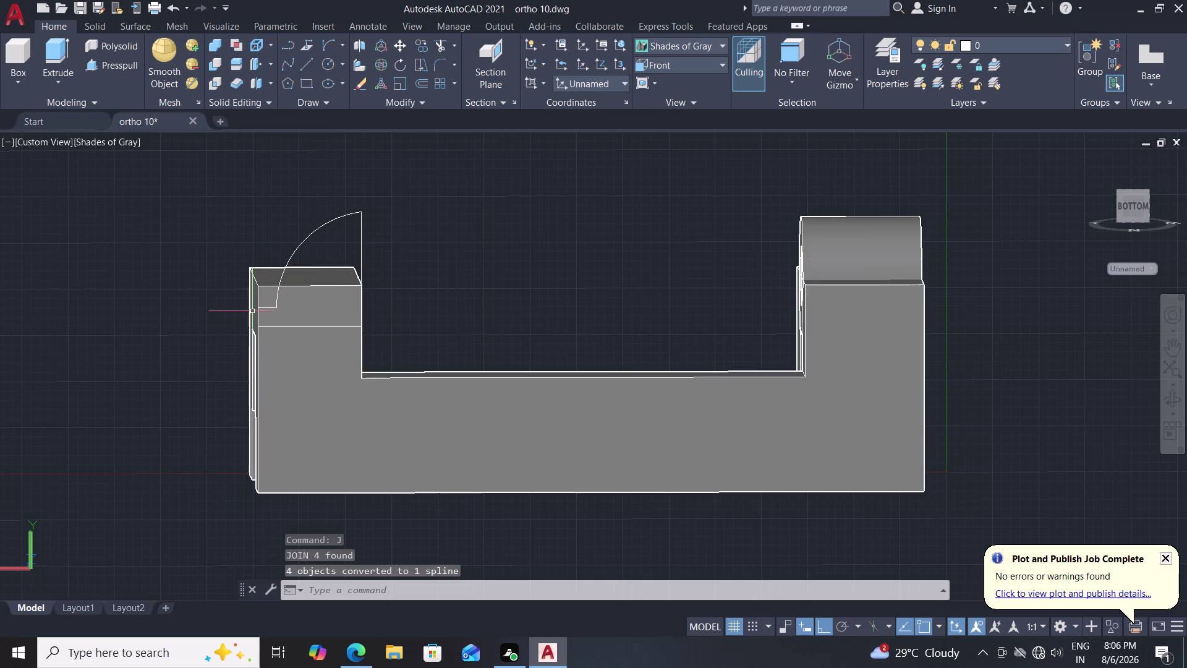
click(115, 73)
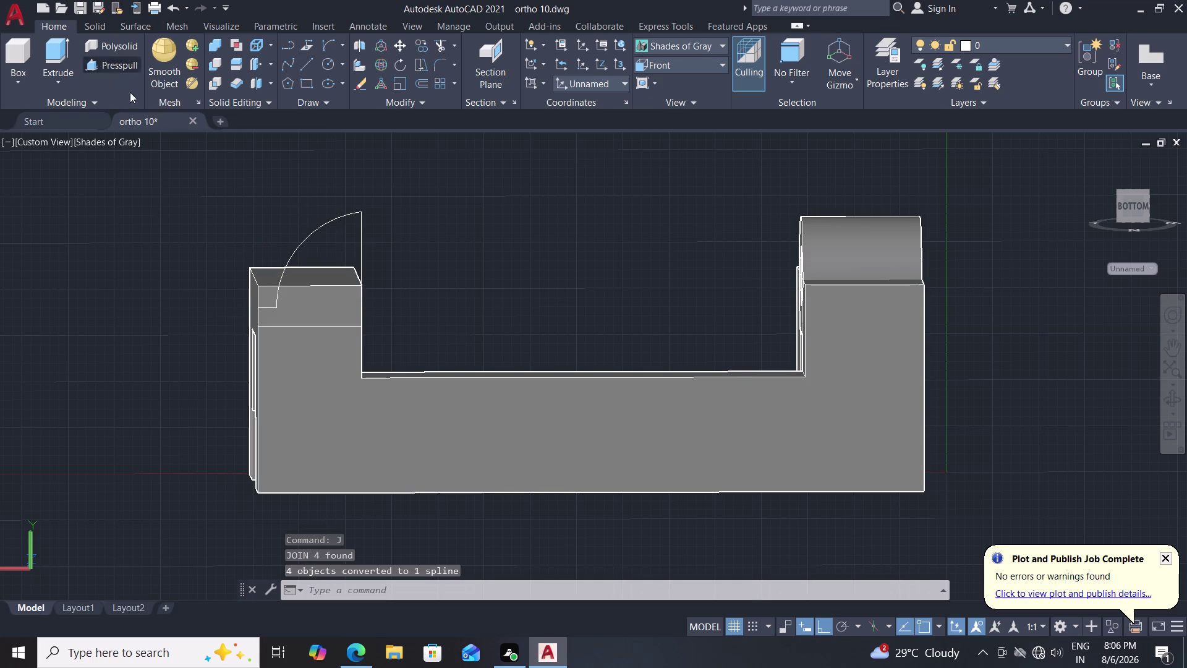
click(362, 247)
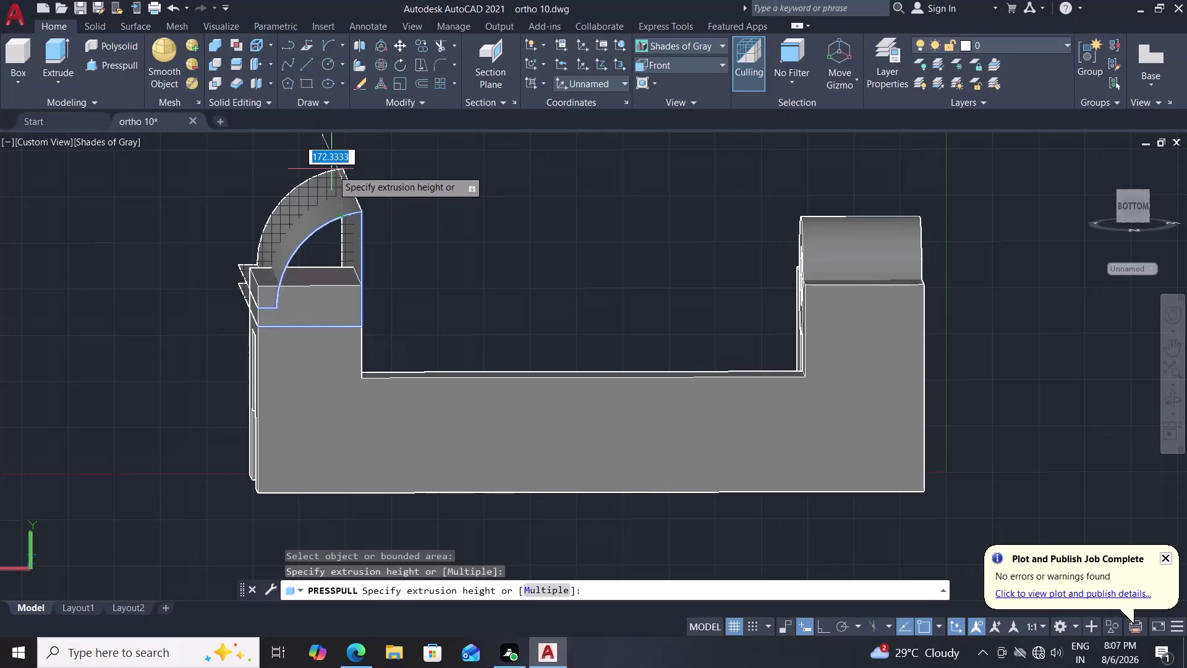
Cancel the pending pull and orbit to an angled view, arc profile still unextruded.
key(Escape)
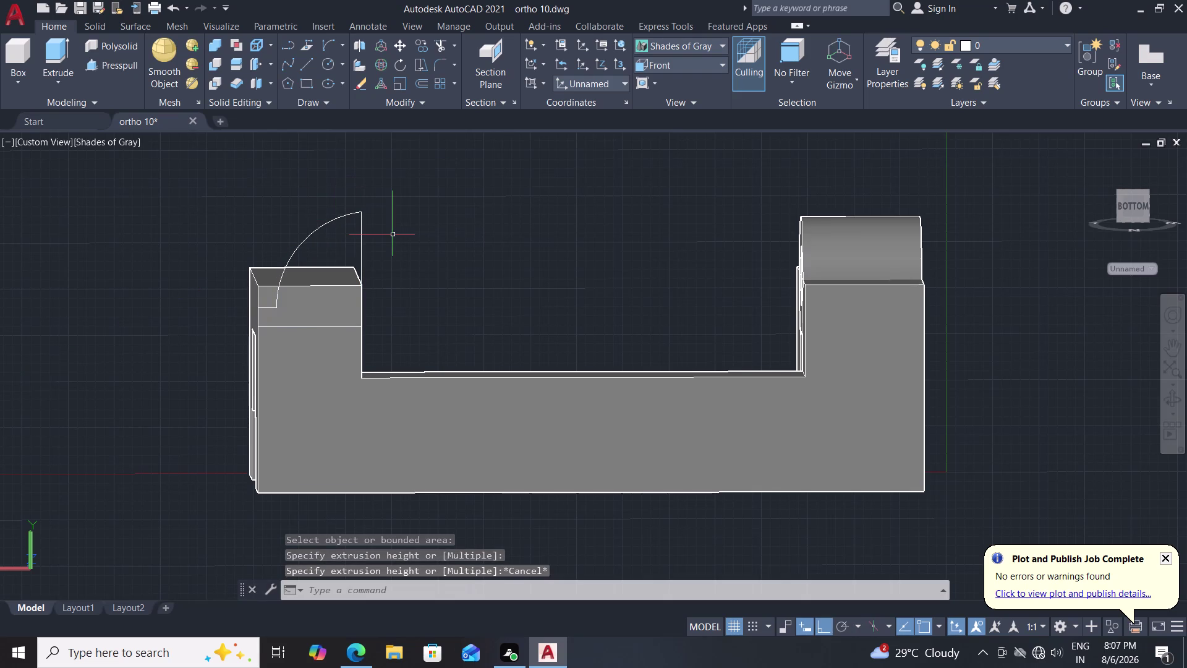
middle_drag(394, 235, 379, 217)
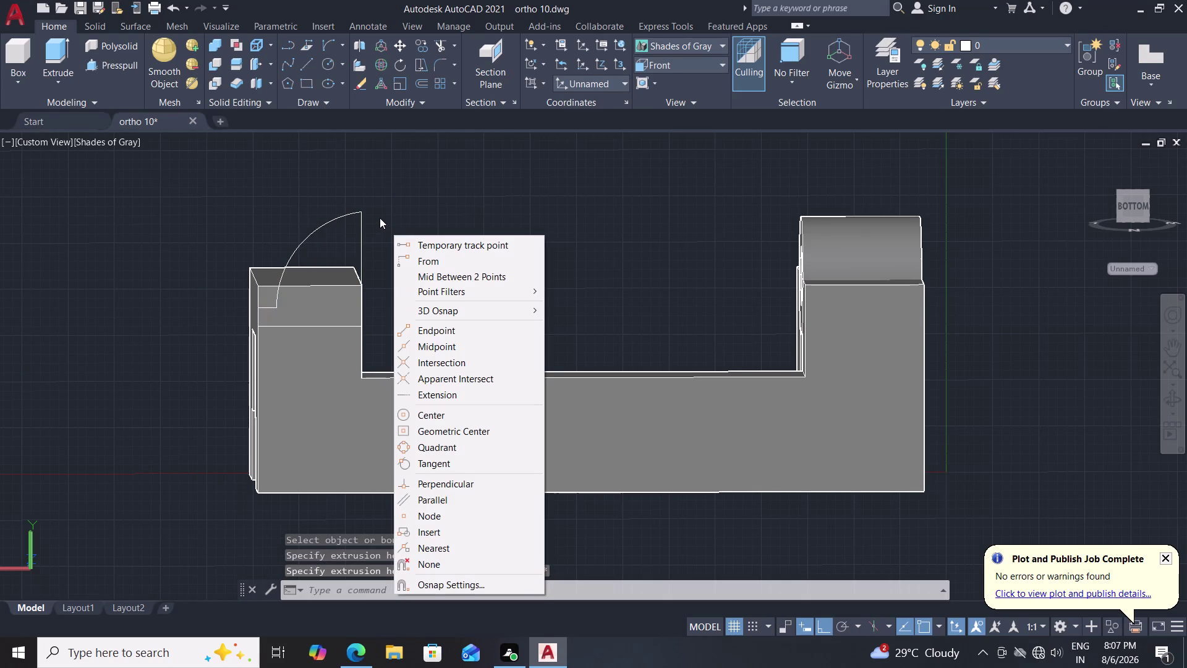
click(380, 217)
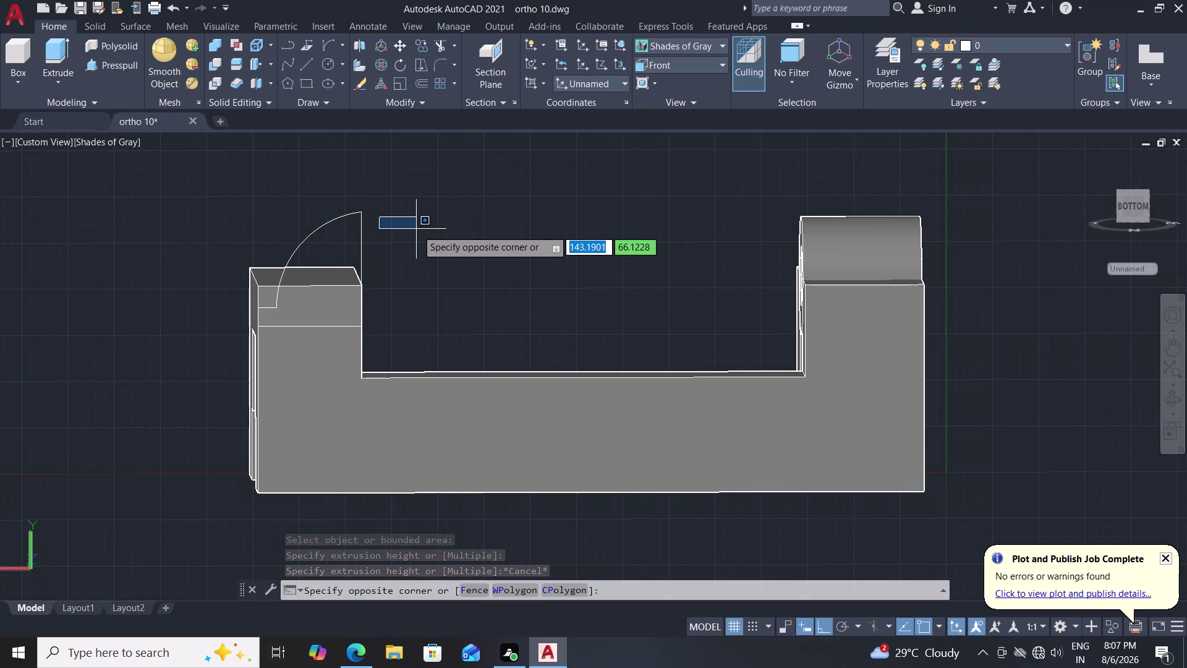
click(416, 230)
middle_drag(420, 239, 400, 219)
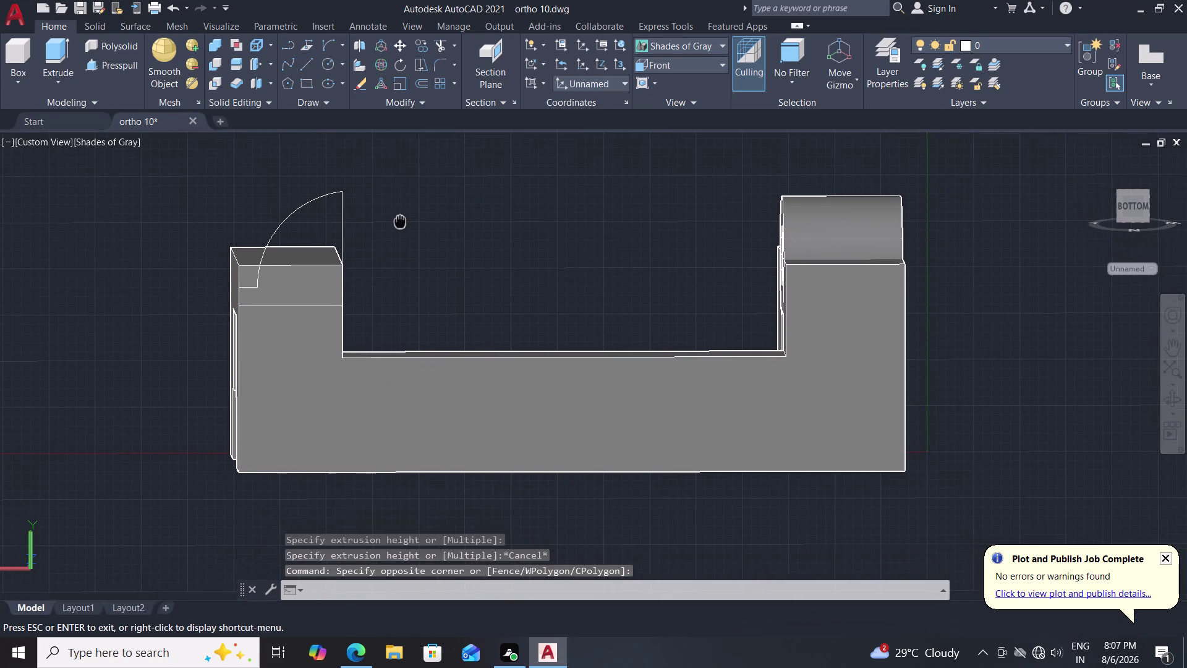
middle_drag(401, 219, 399, 242)
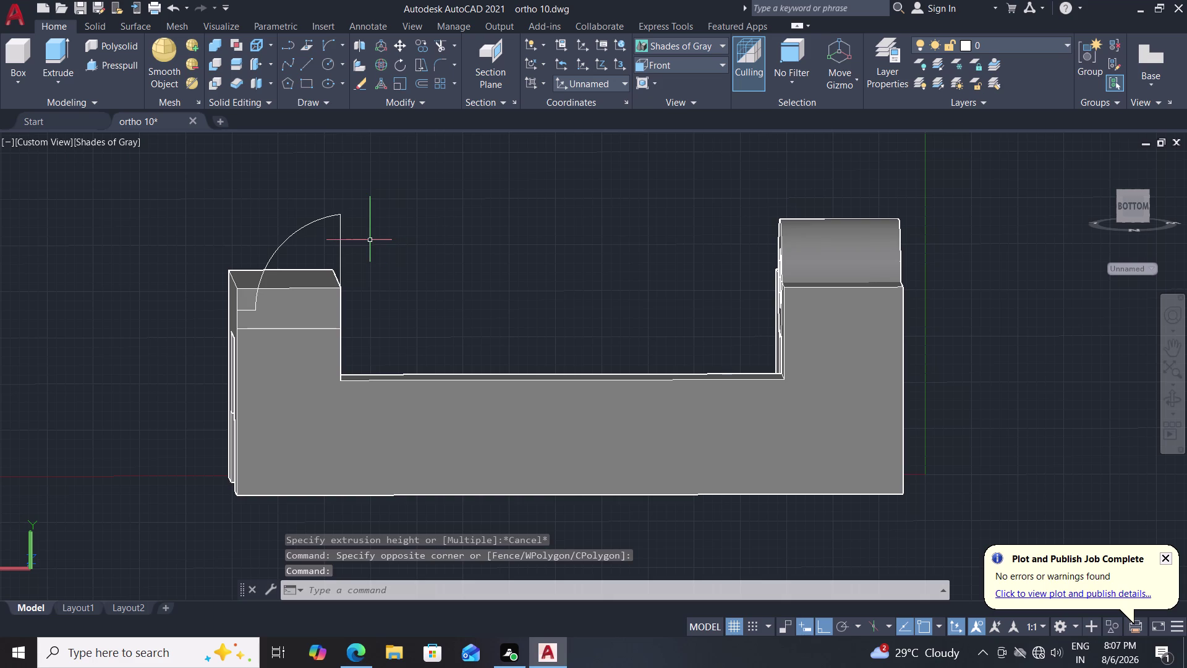
middle_drag(370, 240, 349, 239)
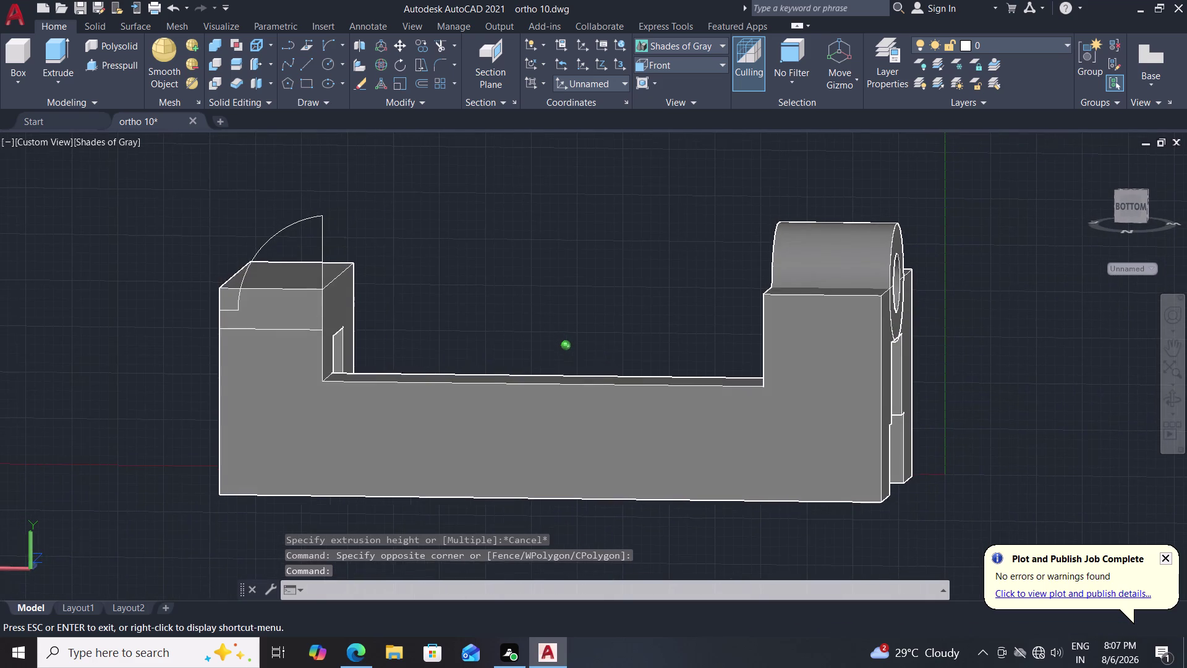
middle_drag(350, 239, 351, 239)
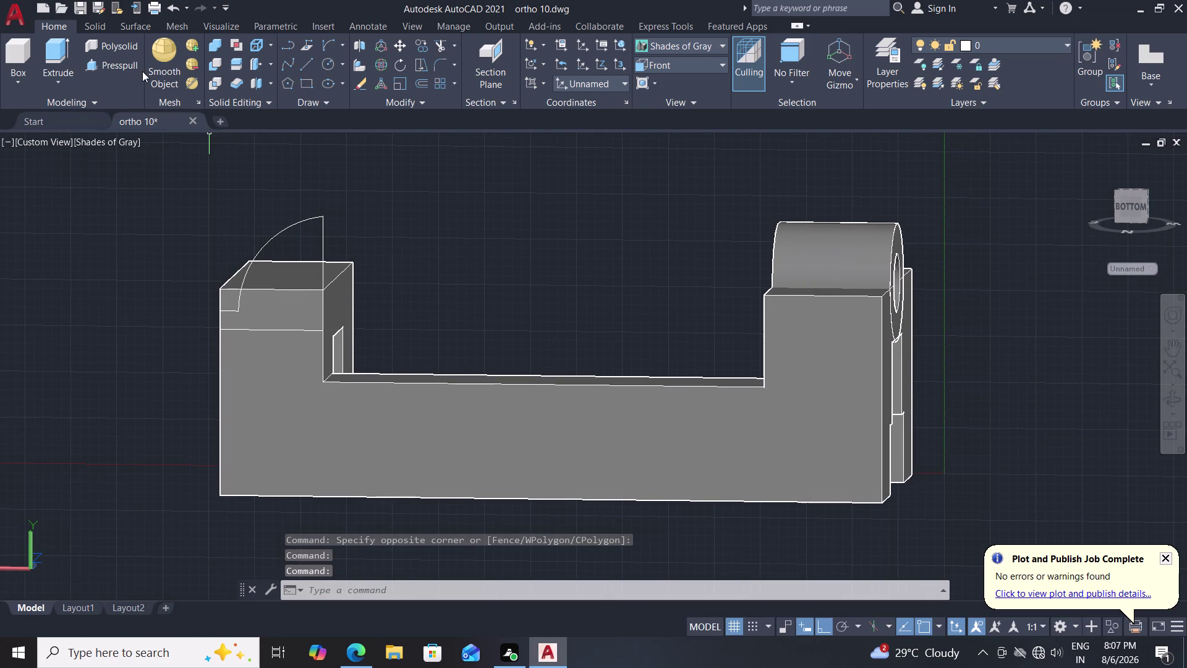
click(129, 67)
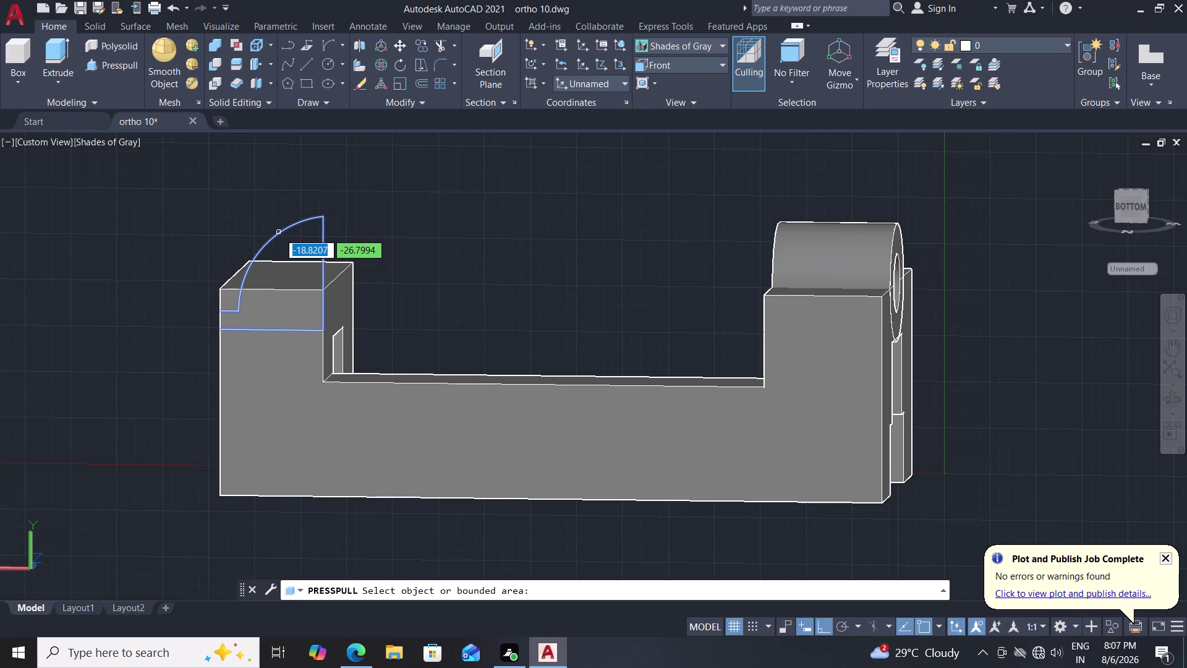
Press-pull the area inside the arc profile to a trial height on the left upright.
click(279, 232)
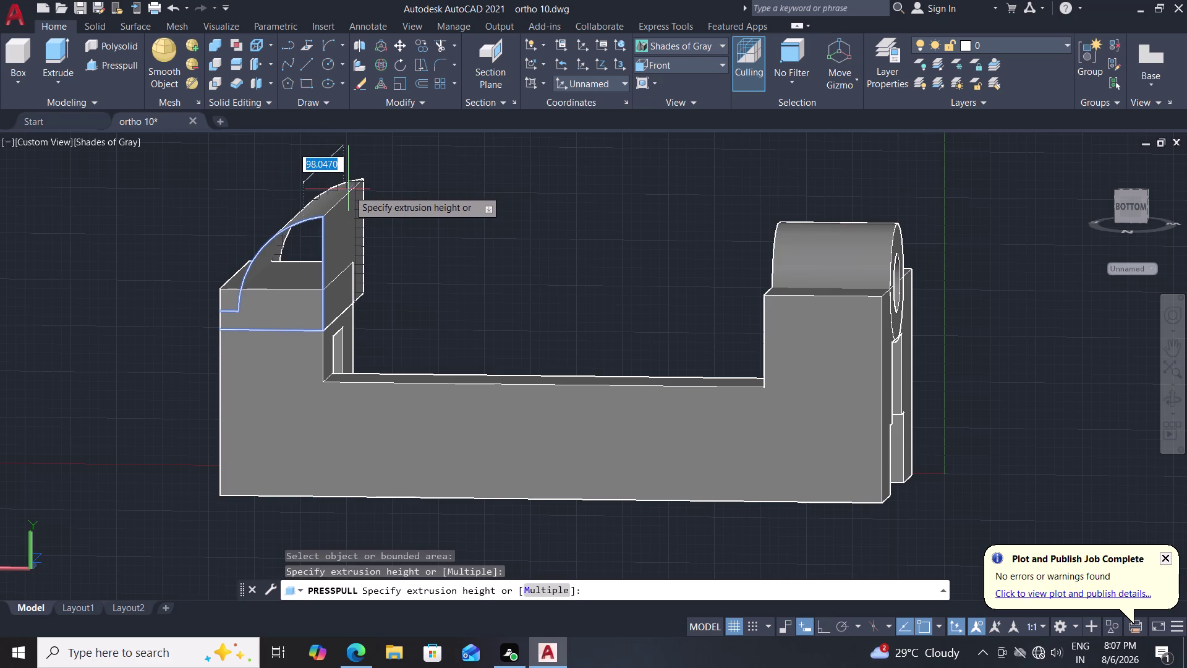
middle_drag(340, 185, 318, 230)
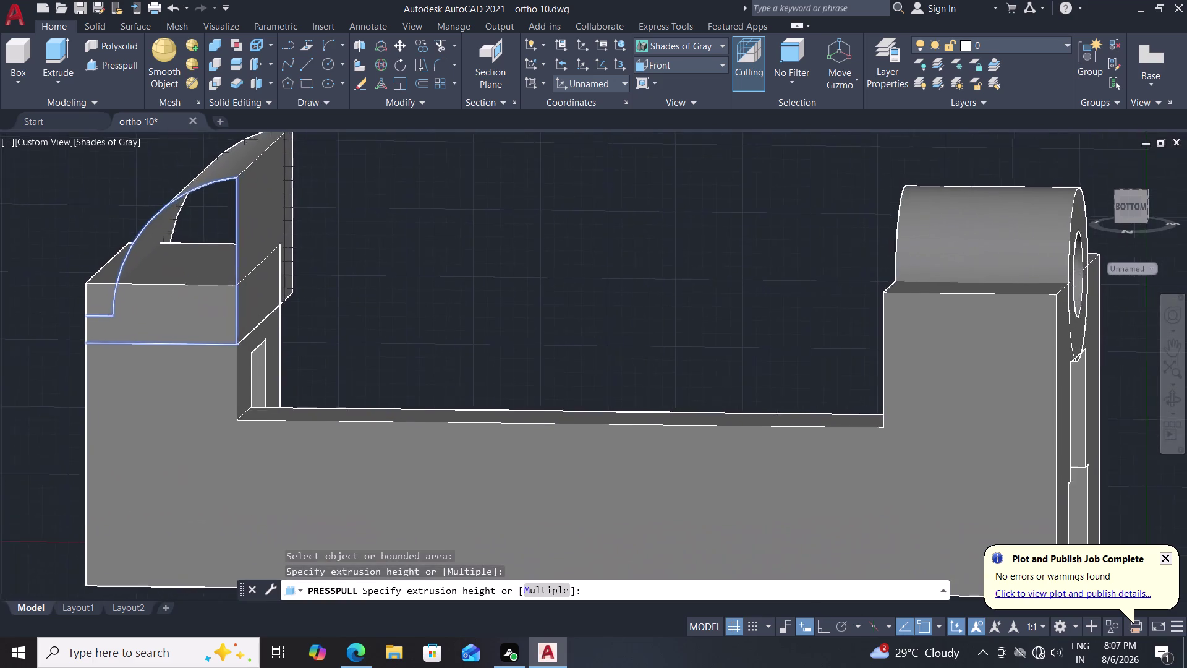
middle_drag(318, 230, 318, 229)
drag(318, 227, 298, 283)
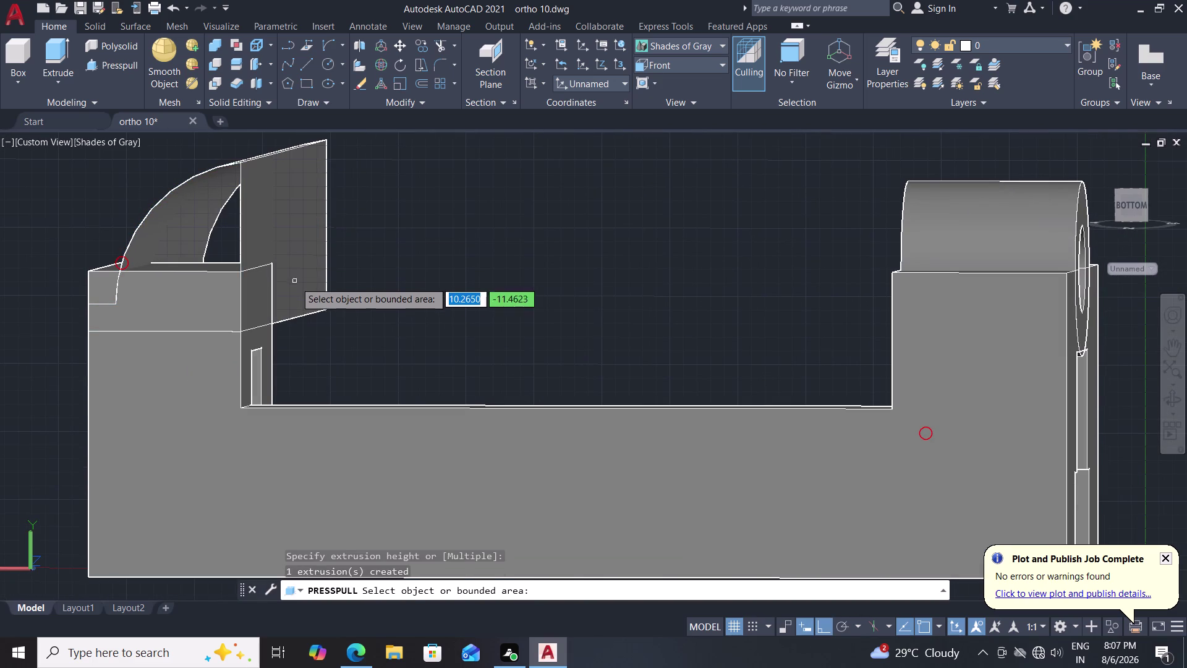
drag(297, 283, 310, 280)
Undo the trial arc-area extrusion.
key(ctrl+z)
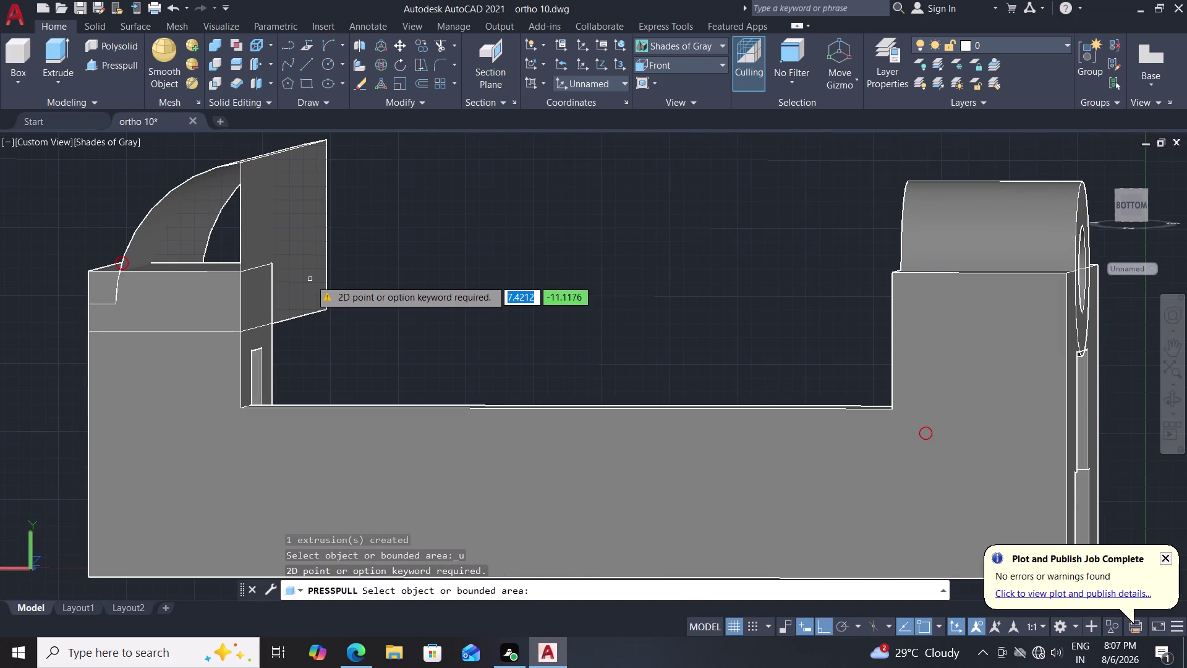
key(Escape)
key(ctrl+z)
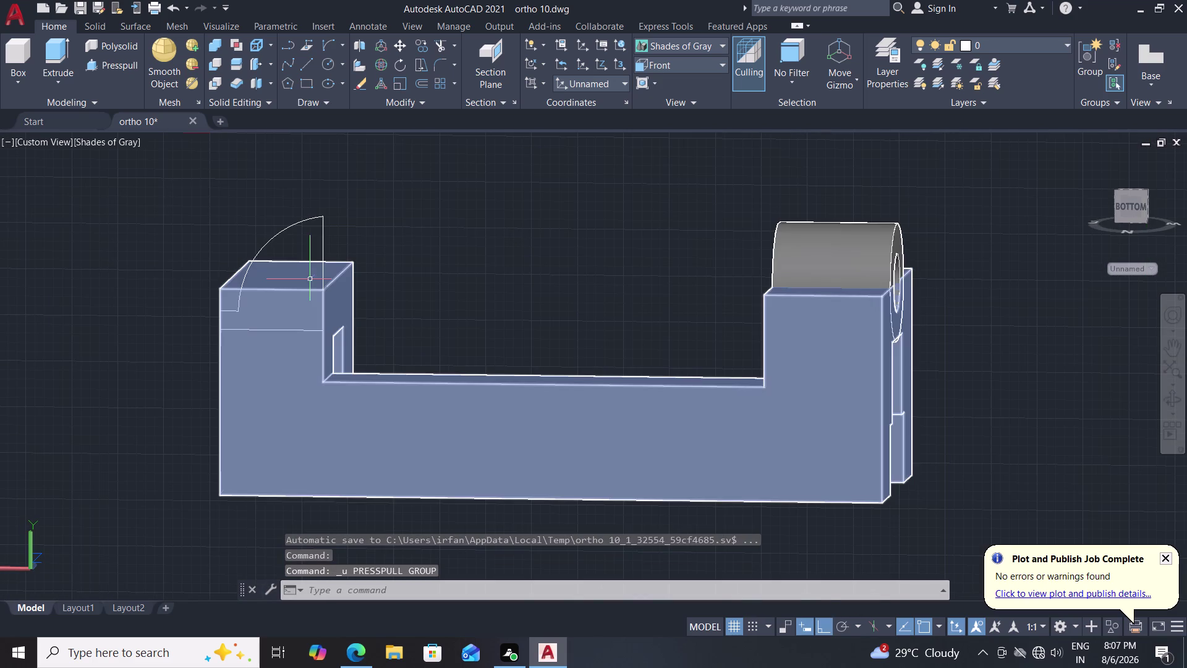
click(62, 60)
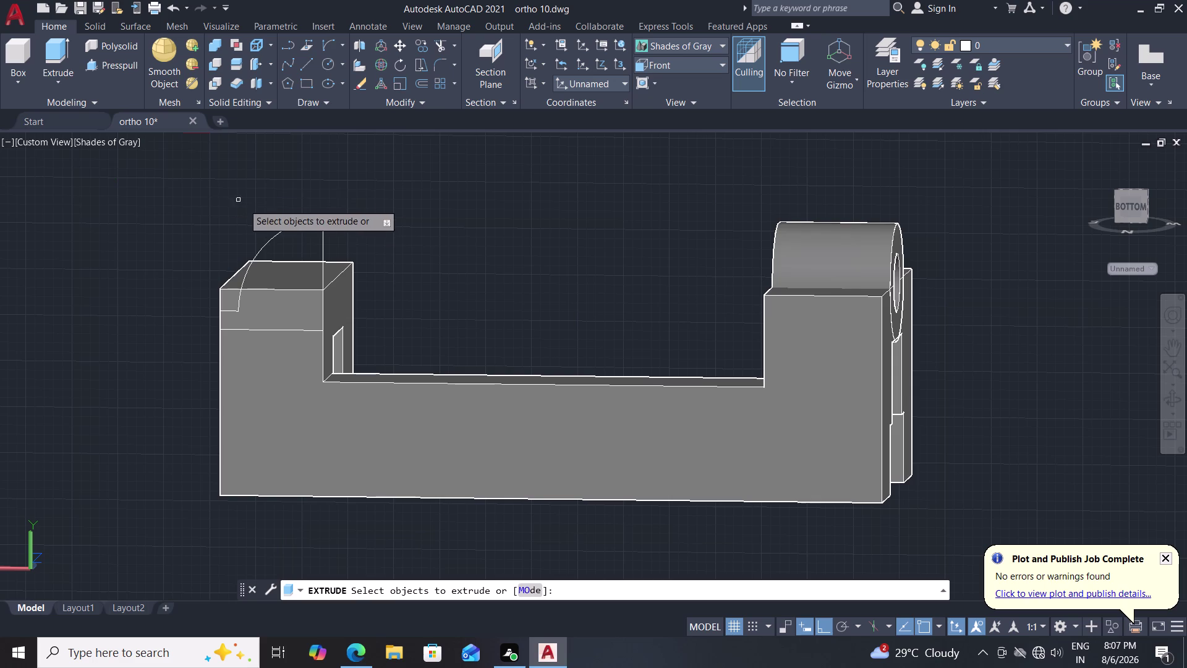
Extrude the joined arc outline upward into a curved hood wall on the left upright.
click(278, 233)
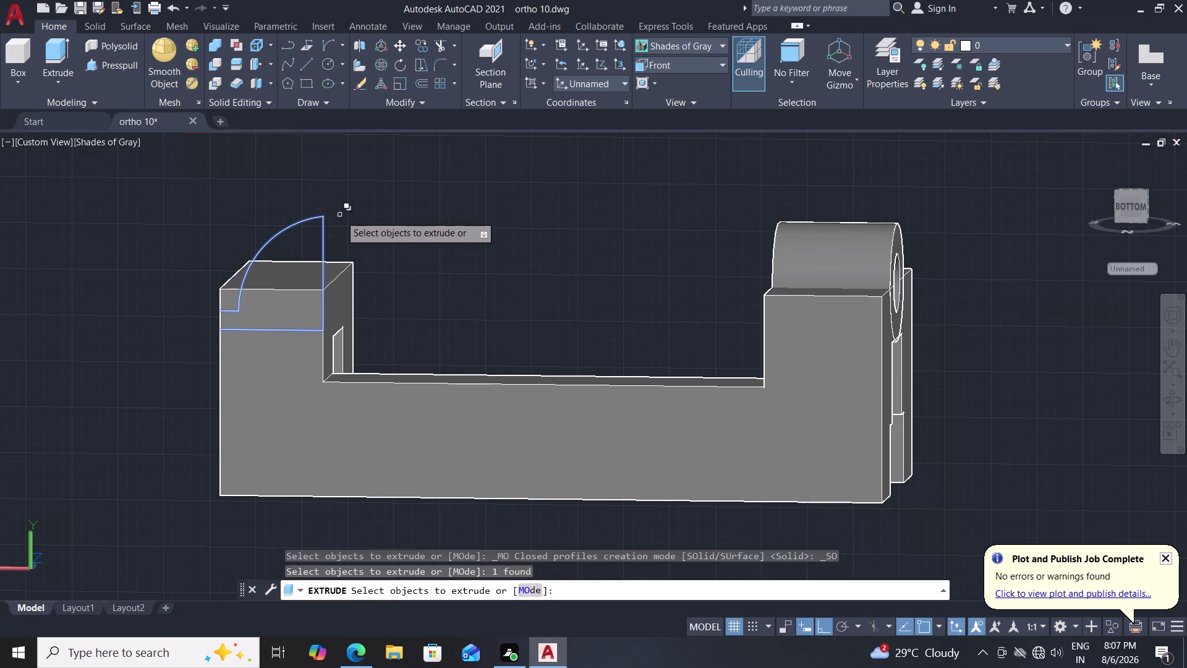
key(Return)
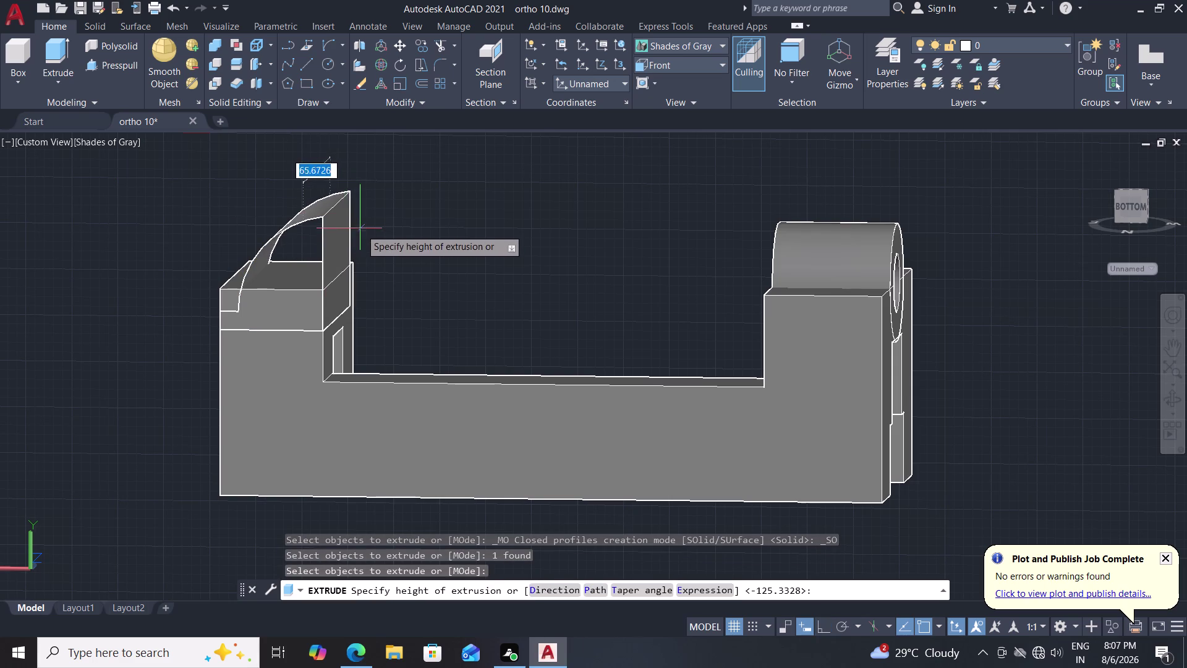
click(353, 262)
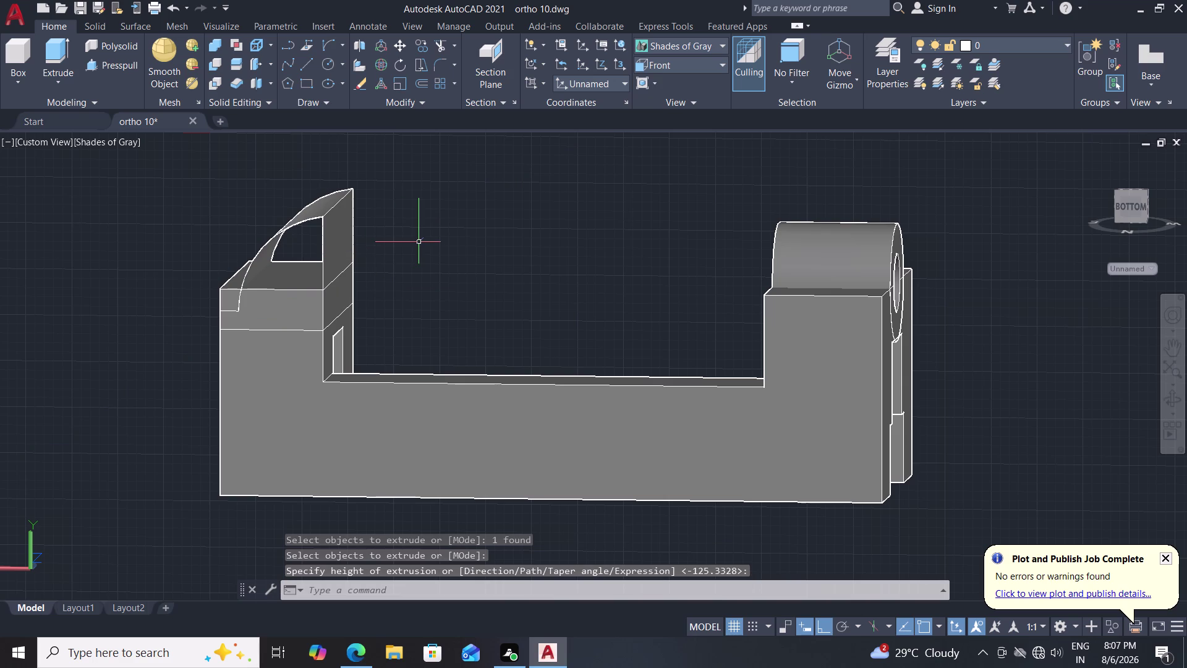
key(Escape)
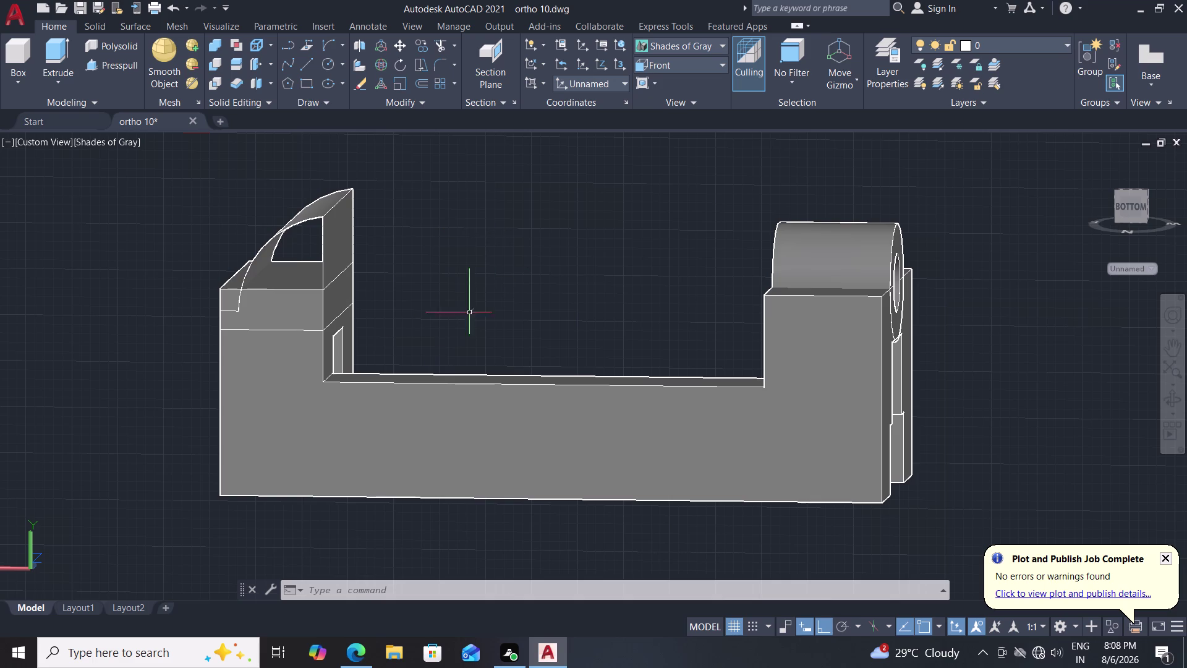
right_click(447, 305)
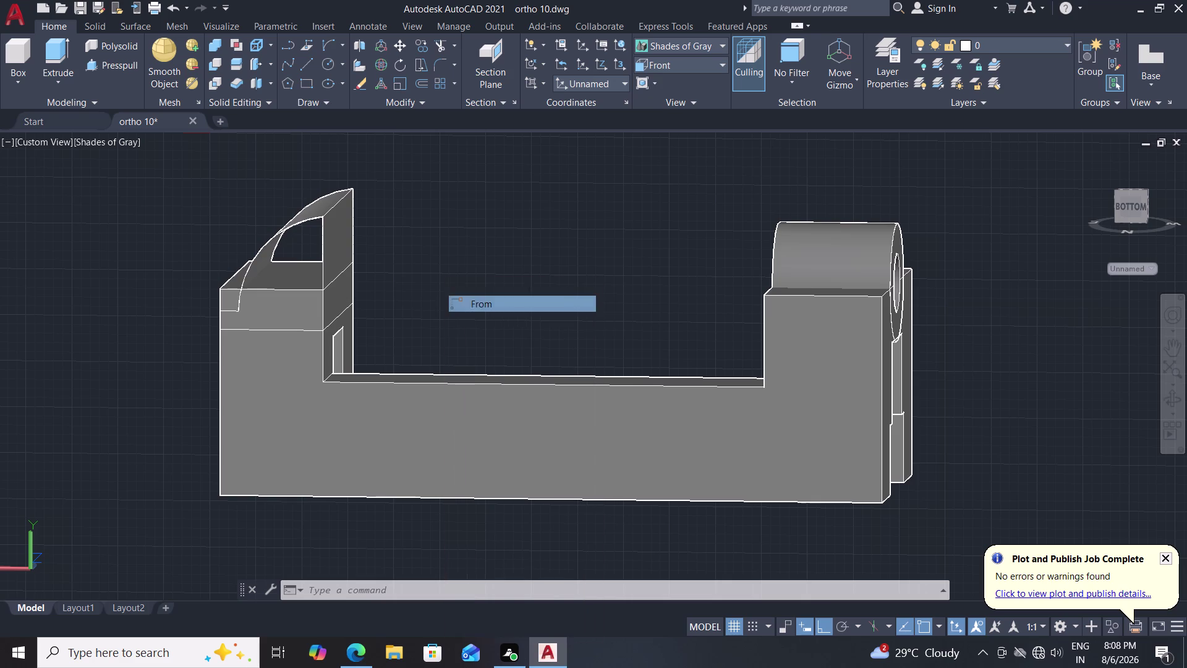
key(Escape)
key(Escape)
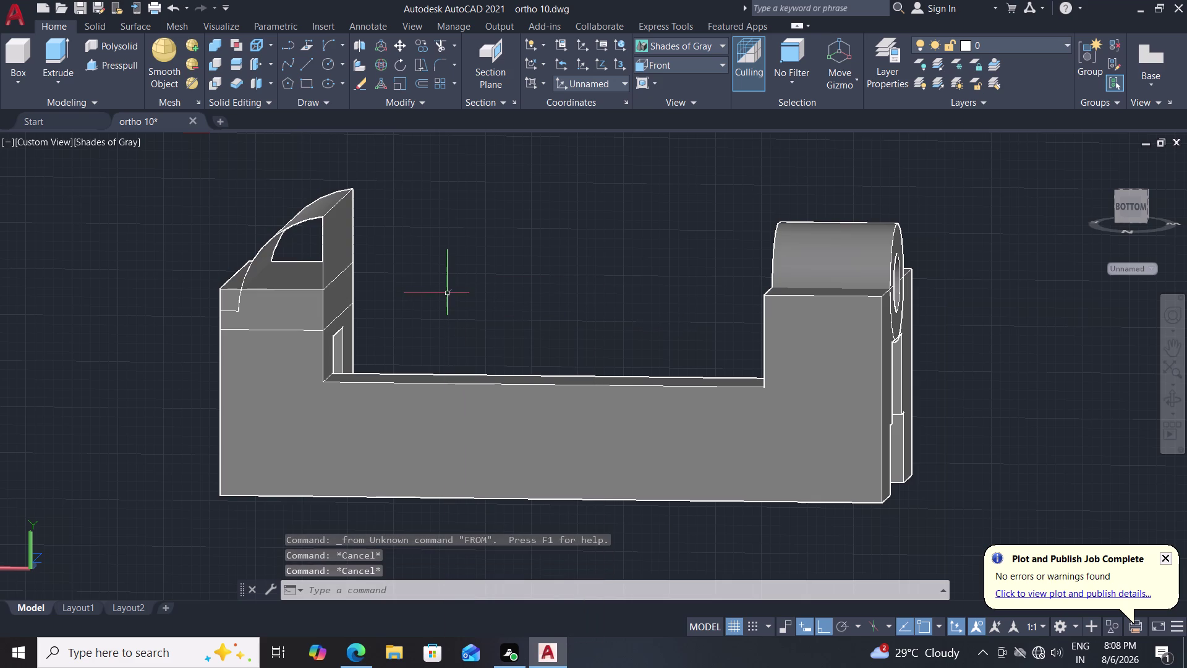
right_drag(448, 290, 471, 292)
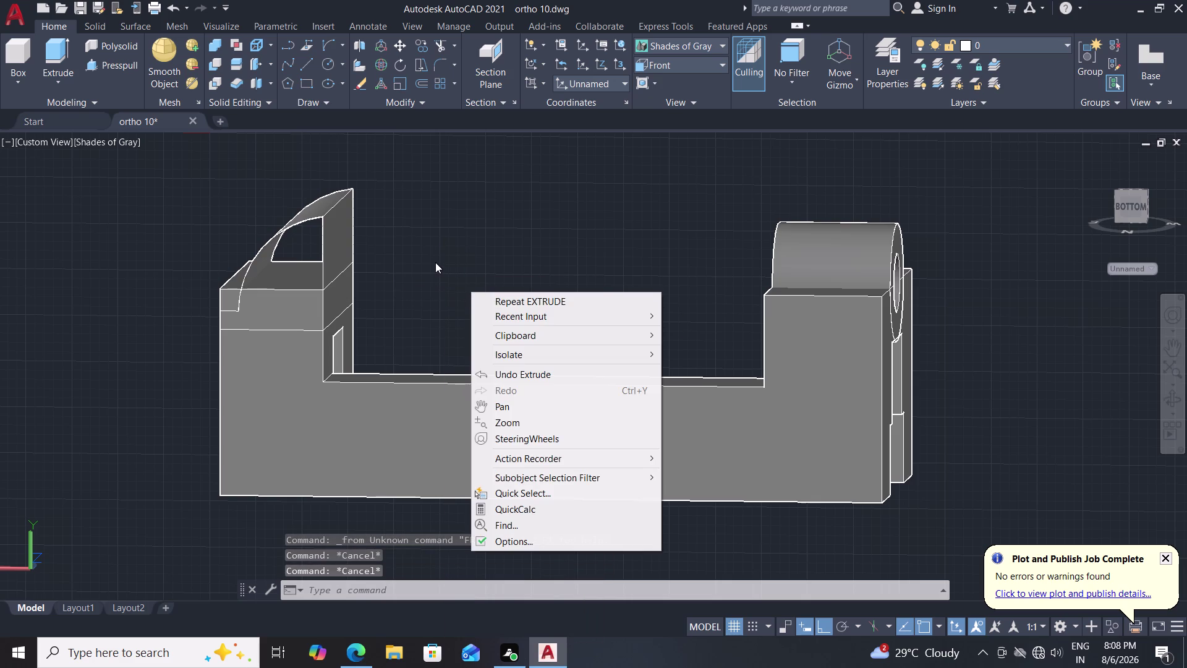
click(435, 262)
click(435, 262)
key(Escape)
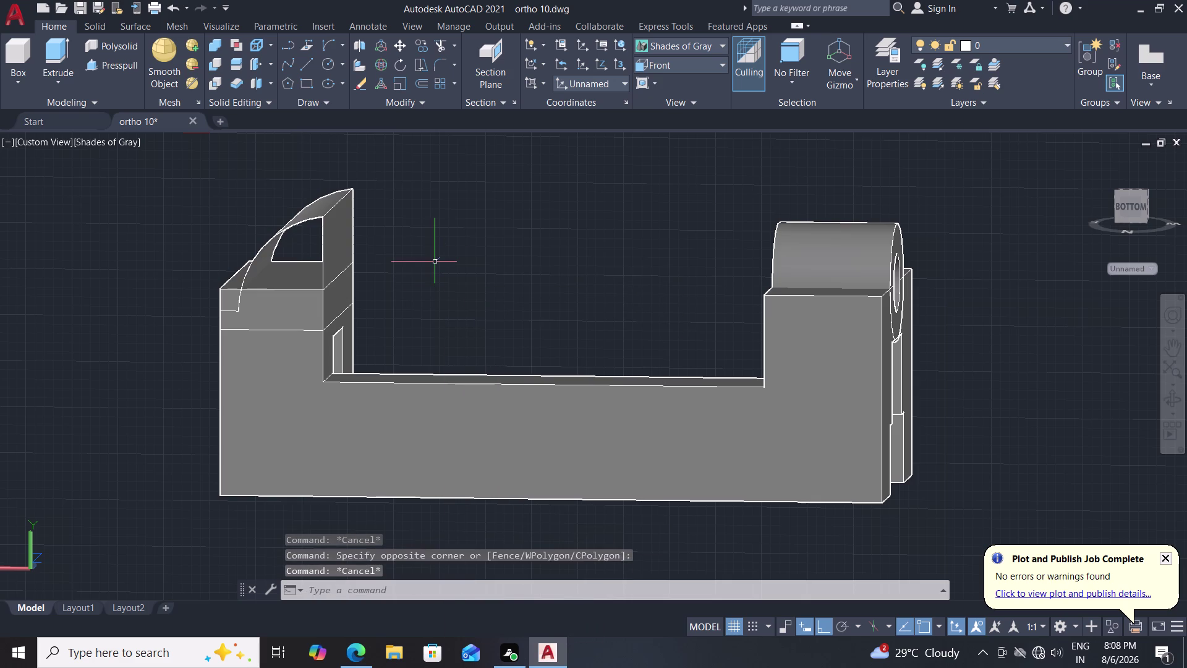
right_drag(435, 262, 422, 246)
click(417, 244)
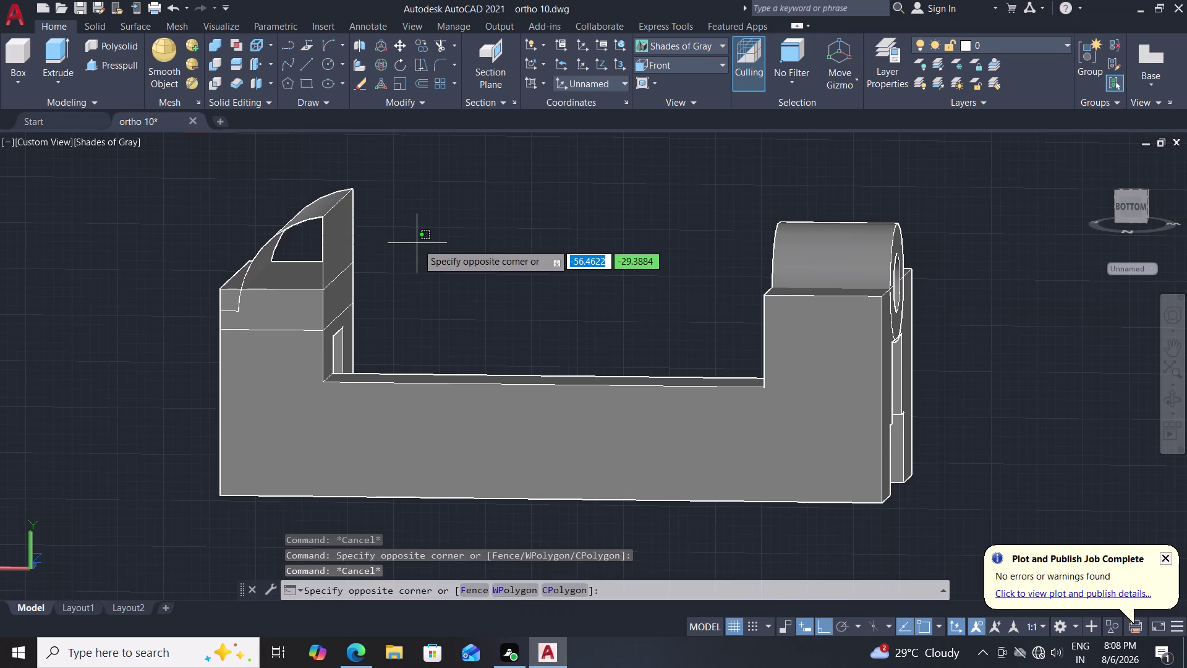
key(Escape)
right_drag(417, 243, 417, 243)
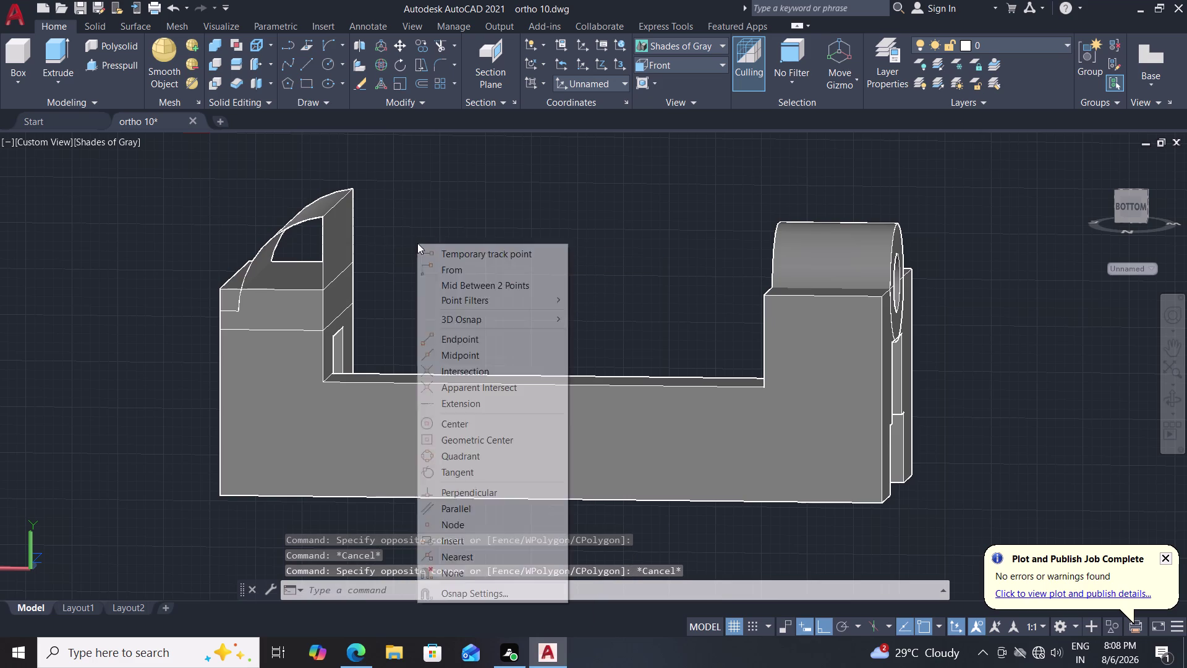
right_drag(417, 243, 423, 239)
right_click(422, 239)
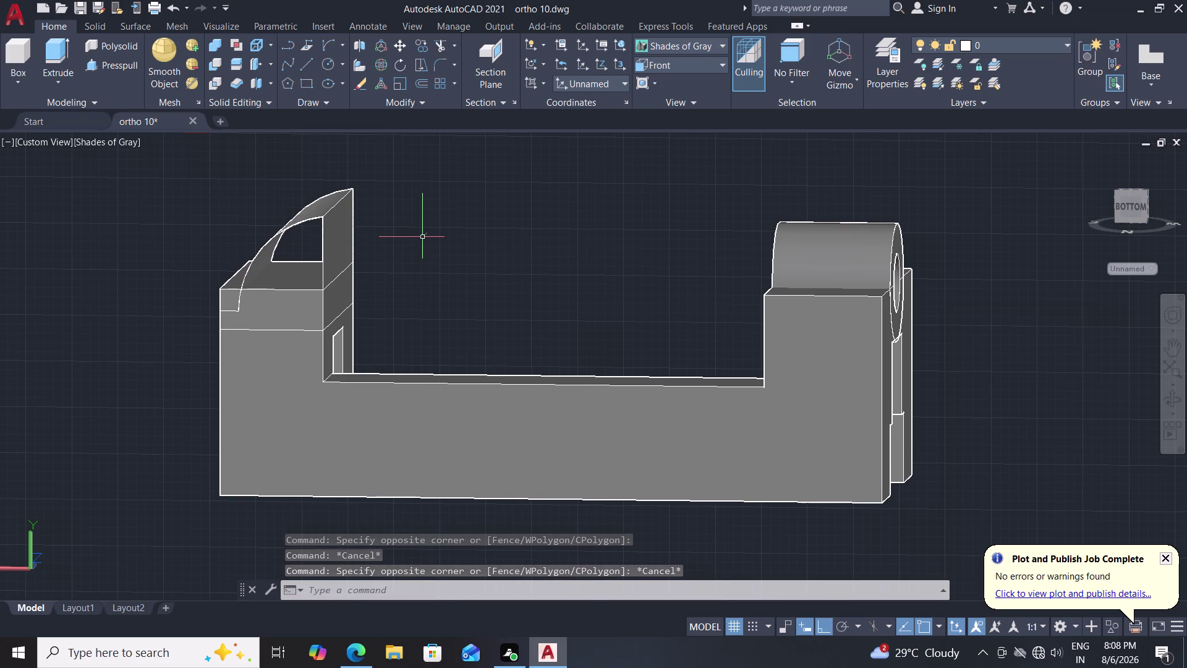
right_click(423, 237)
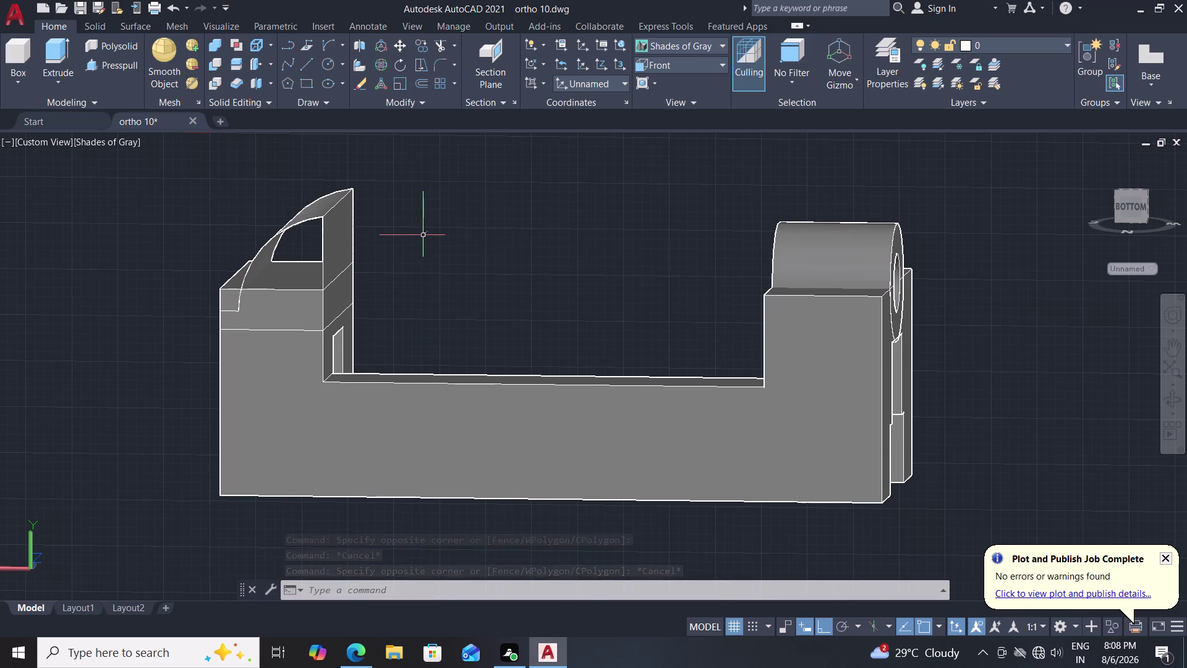
click(422, 236)
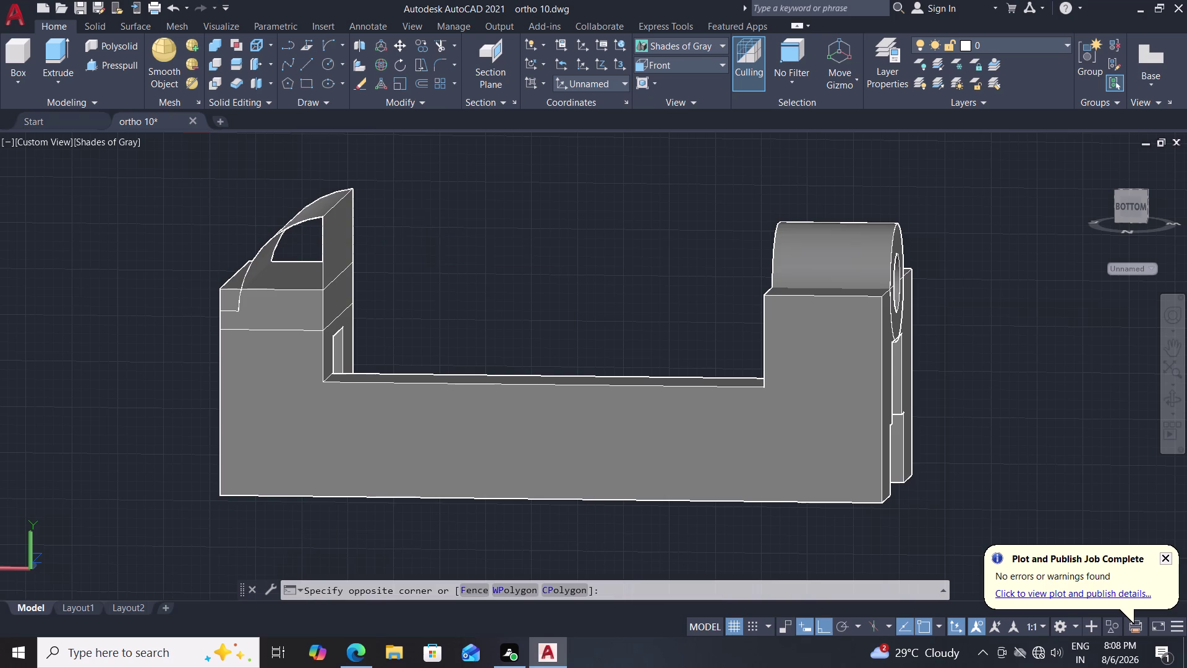
click(423, 236)
click(422, 236)
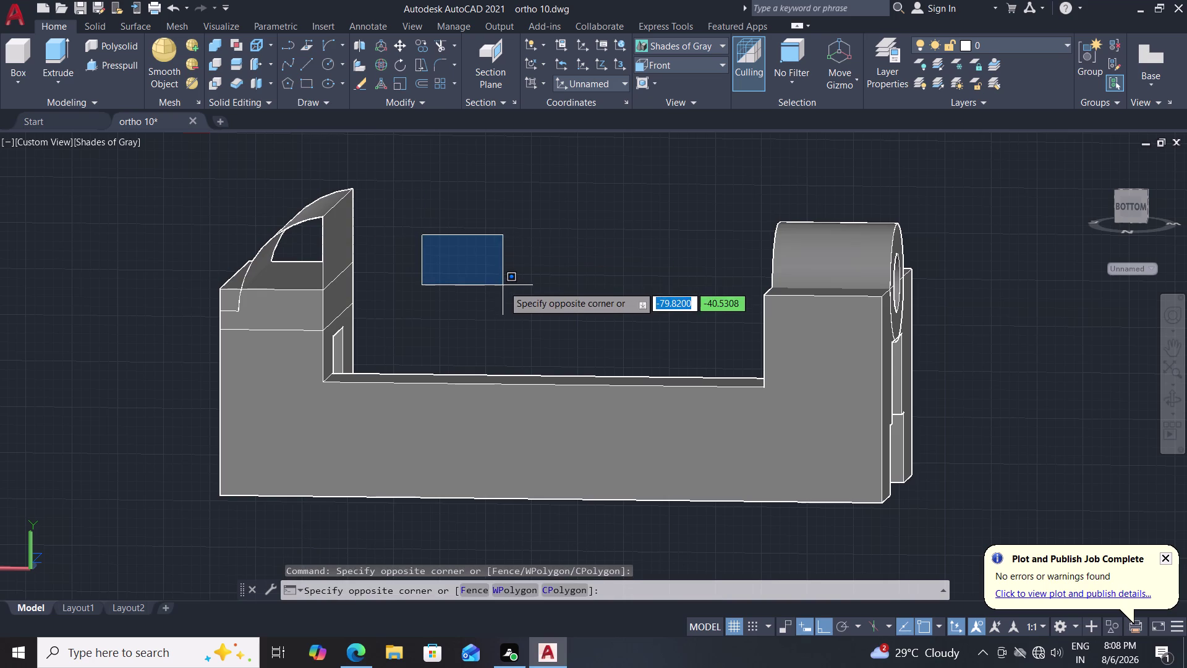
click(508, 292)
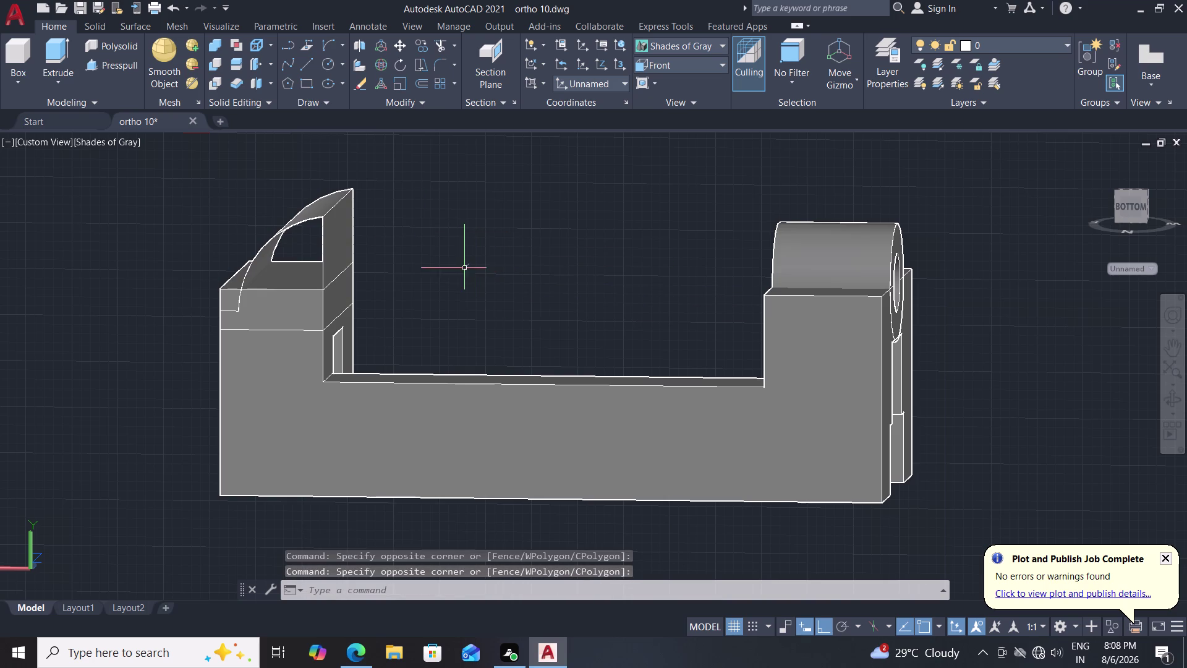
middle_drag(455, 262, 530, 244)
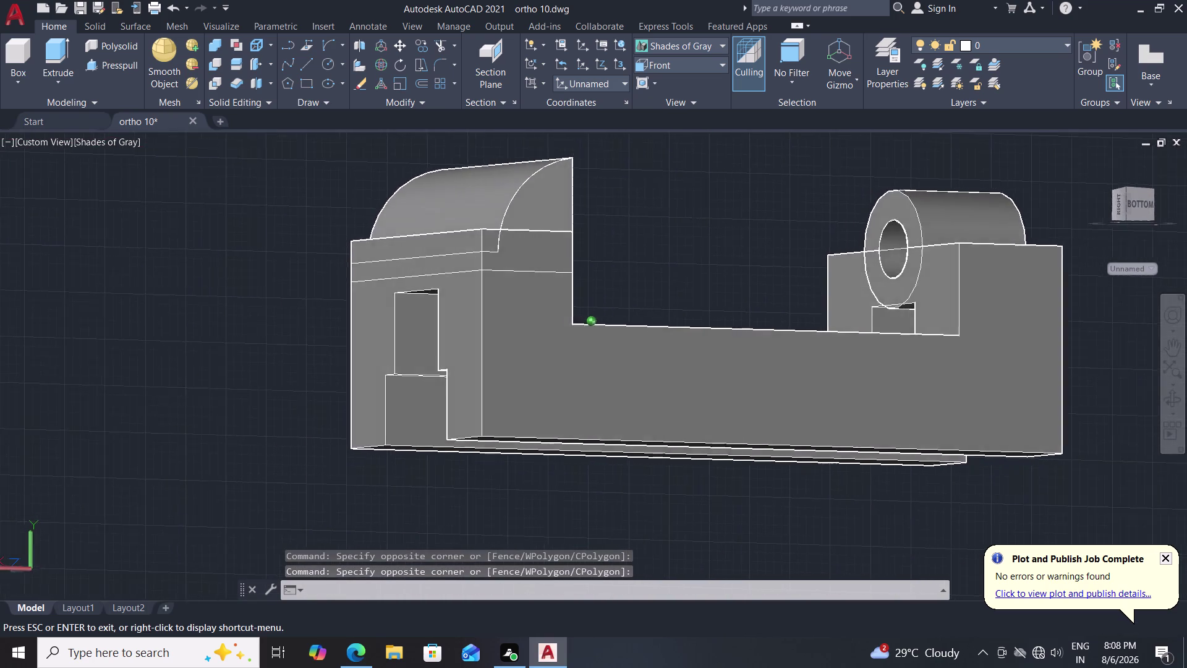
middle_drag(530, 243, 654, 249)
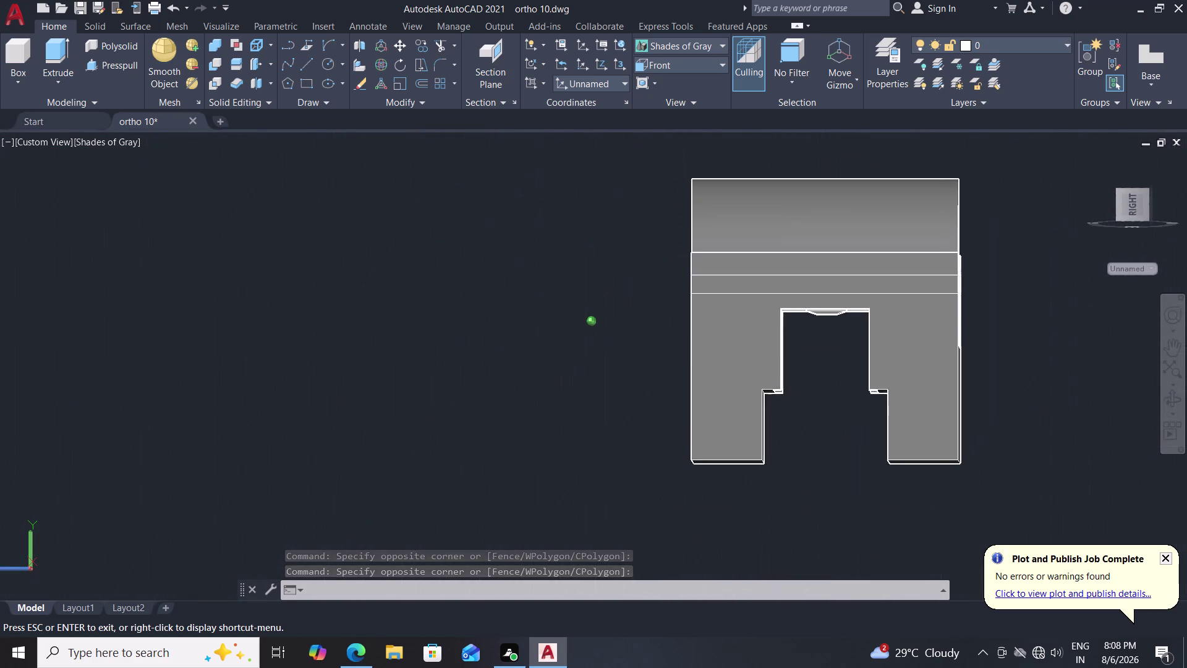
middle_drag(654, 249, 701, 278)
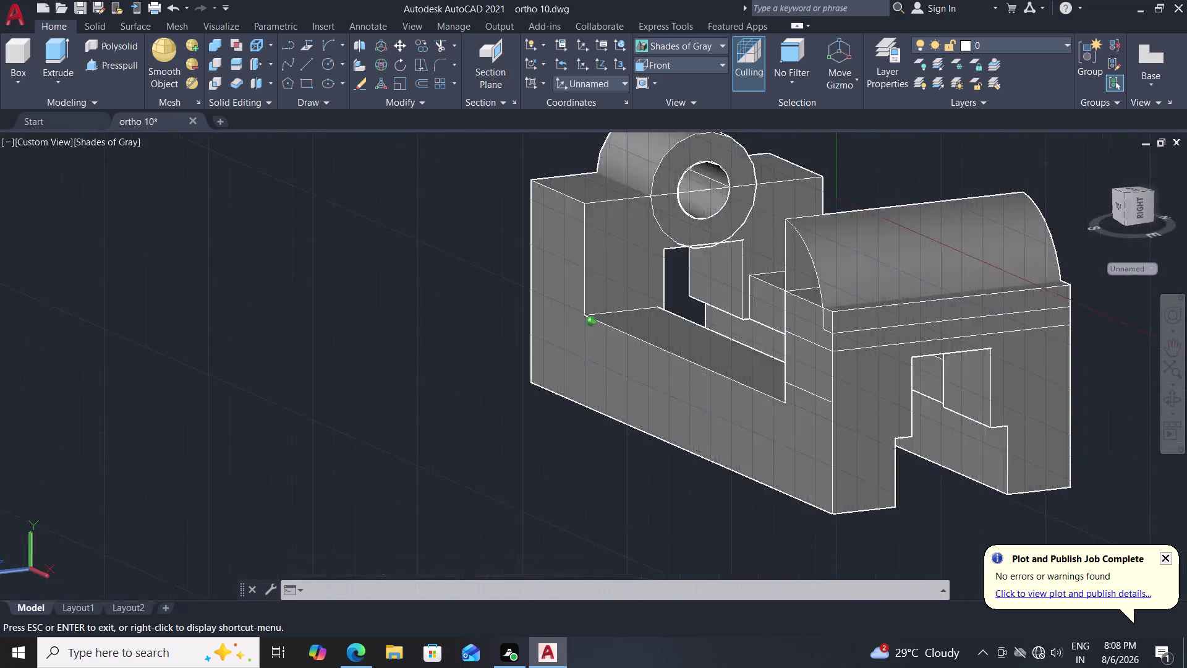
middle_drag(701, 279, 485, 250)
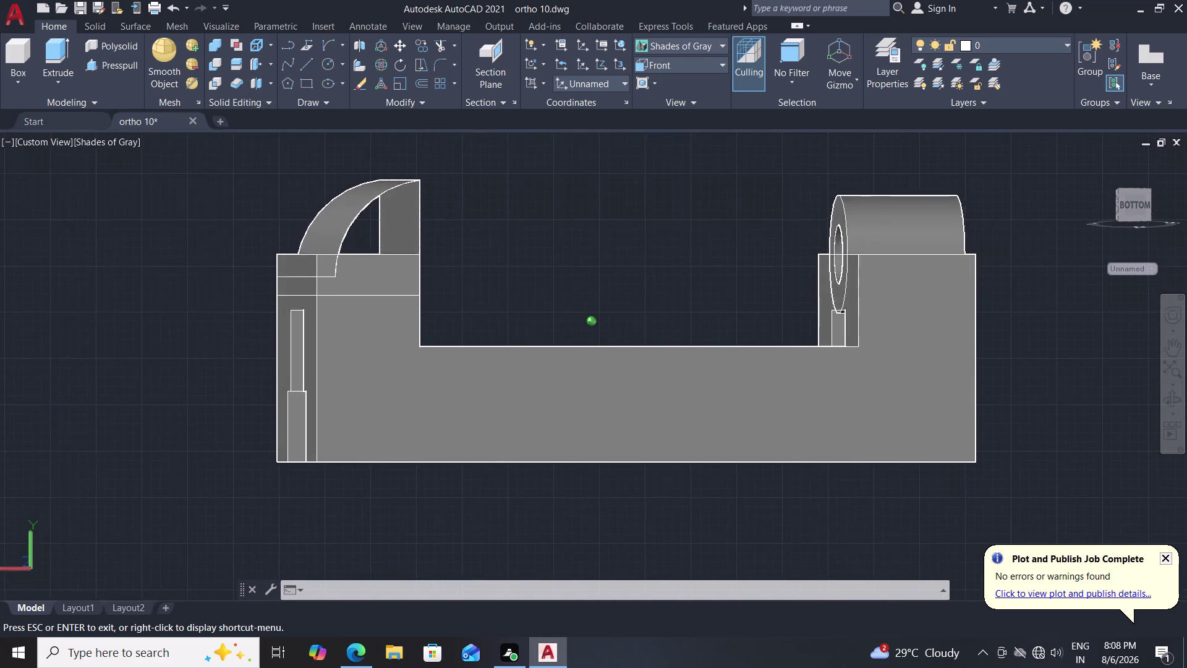
middle_drag(484, 250, 468, 257)
key(Escape)
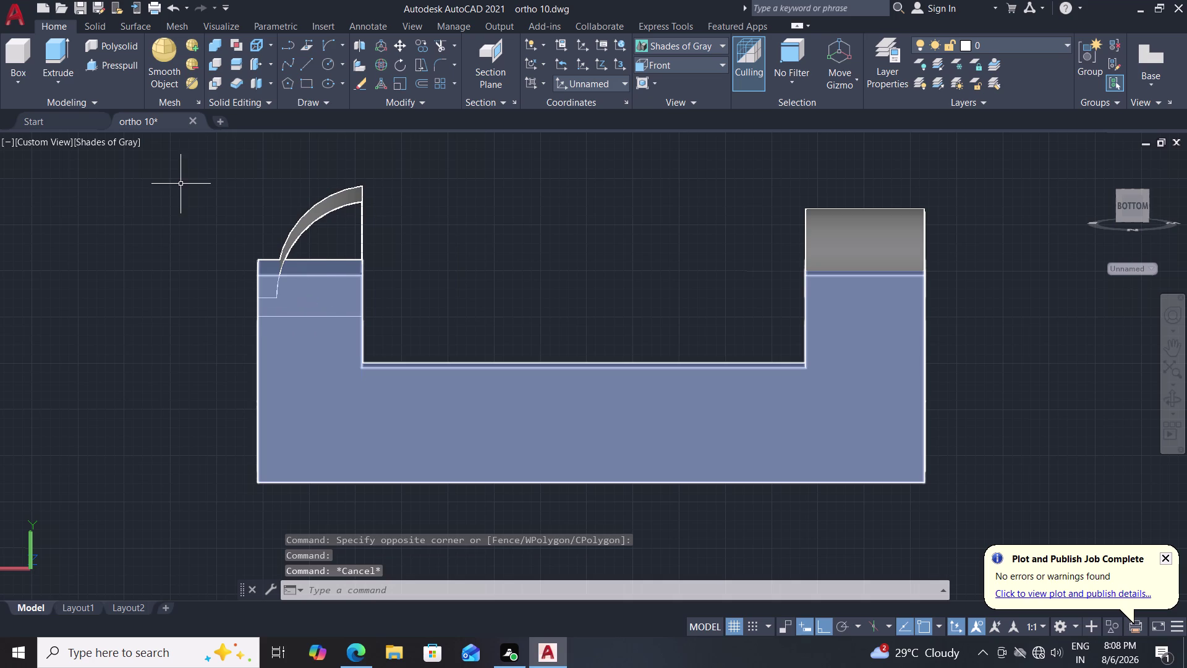
click(122, 66)
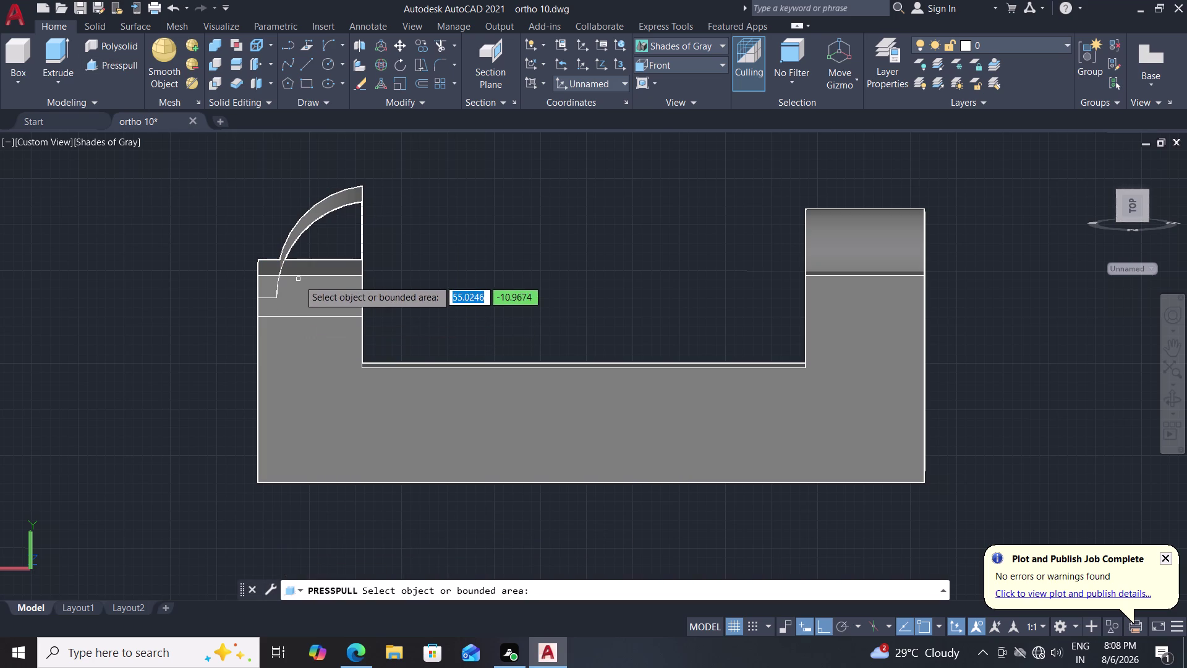
click(305, 285)
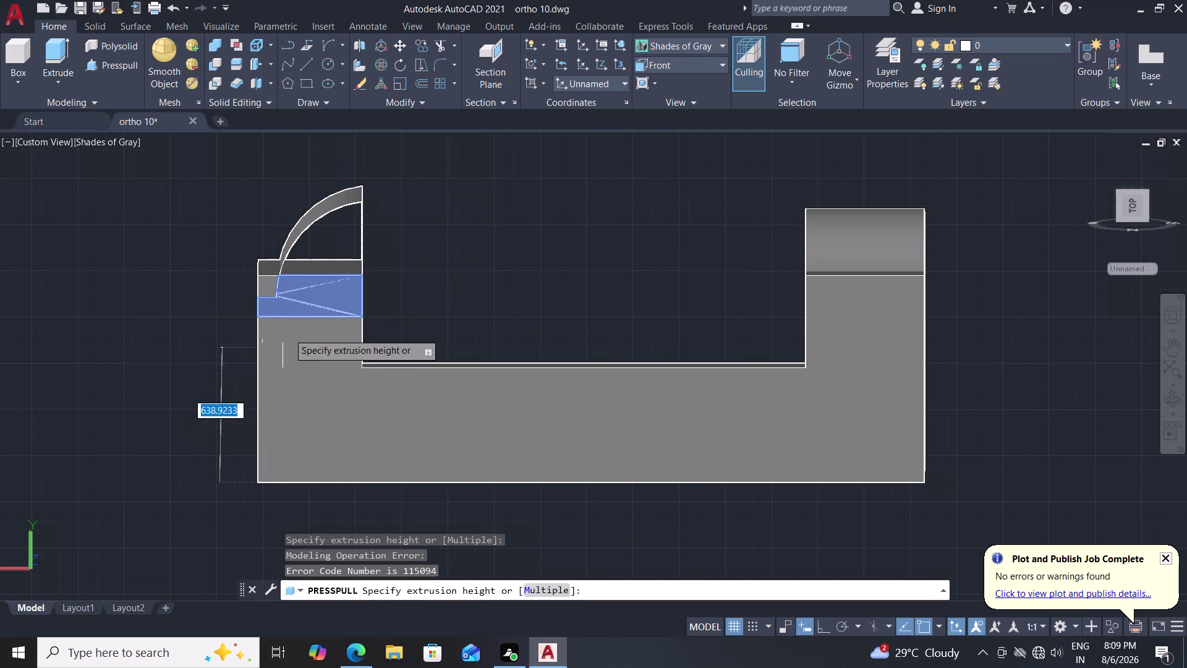
key(Escape)
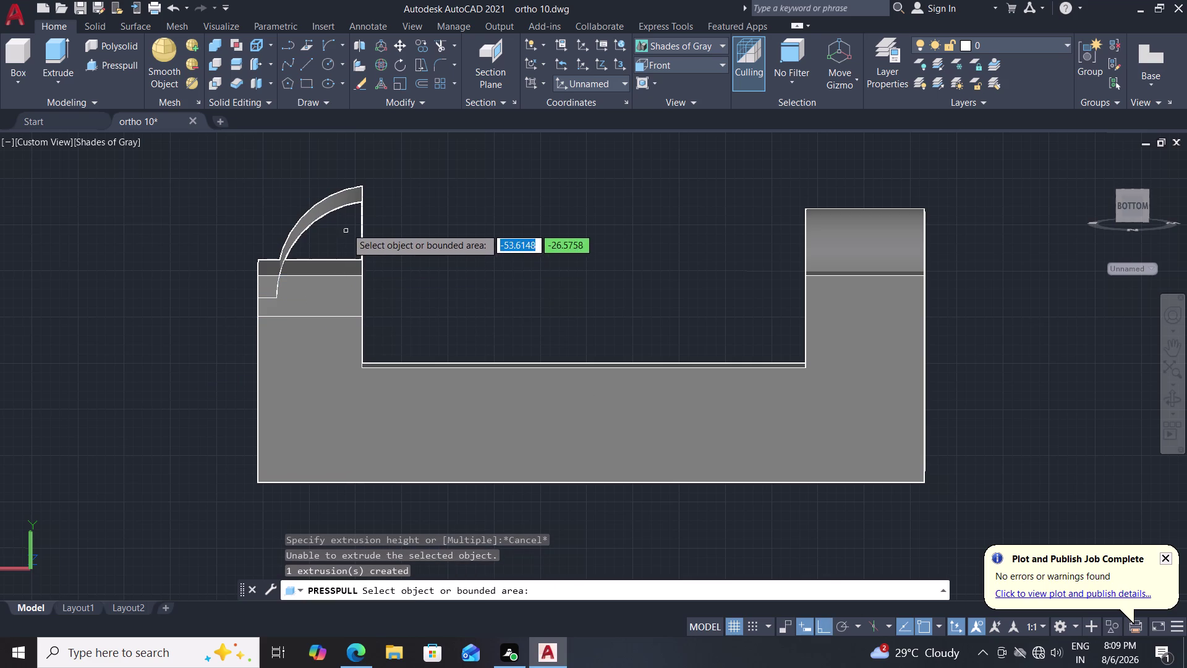
click(335, 207)
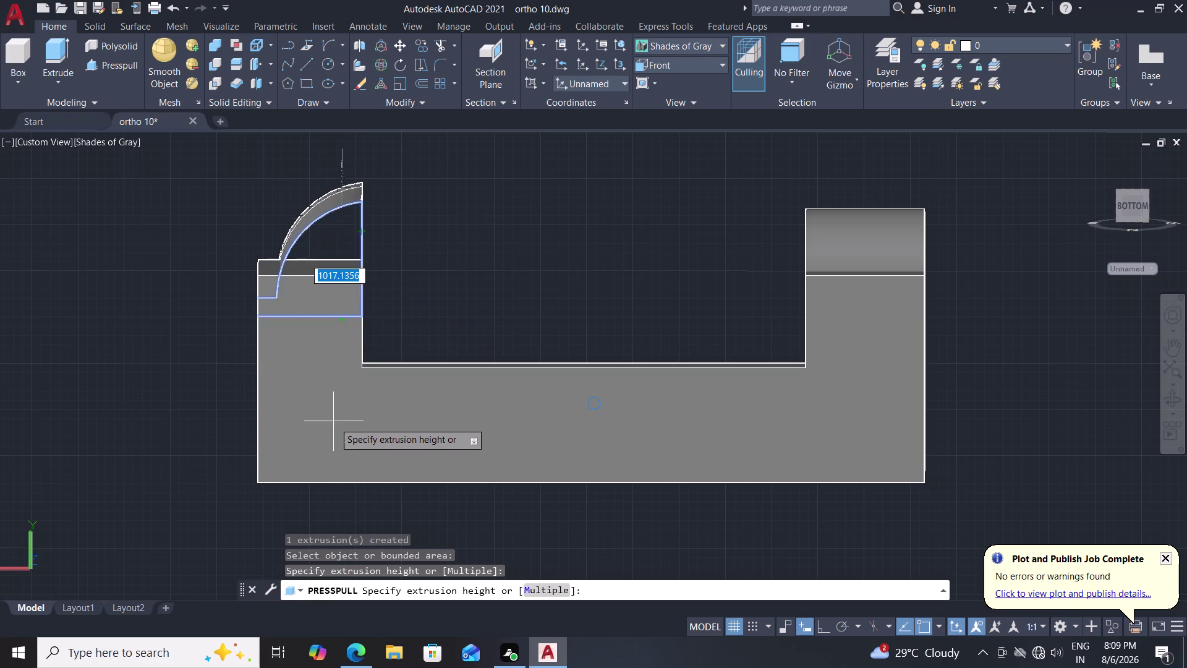
click(332, 433)
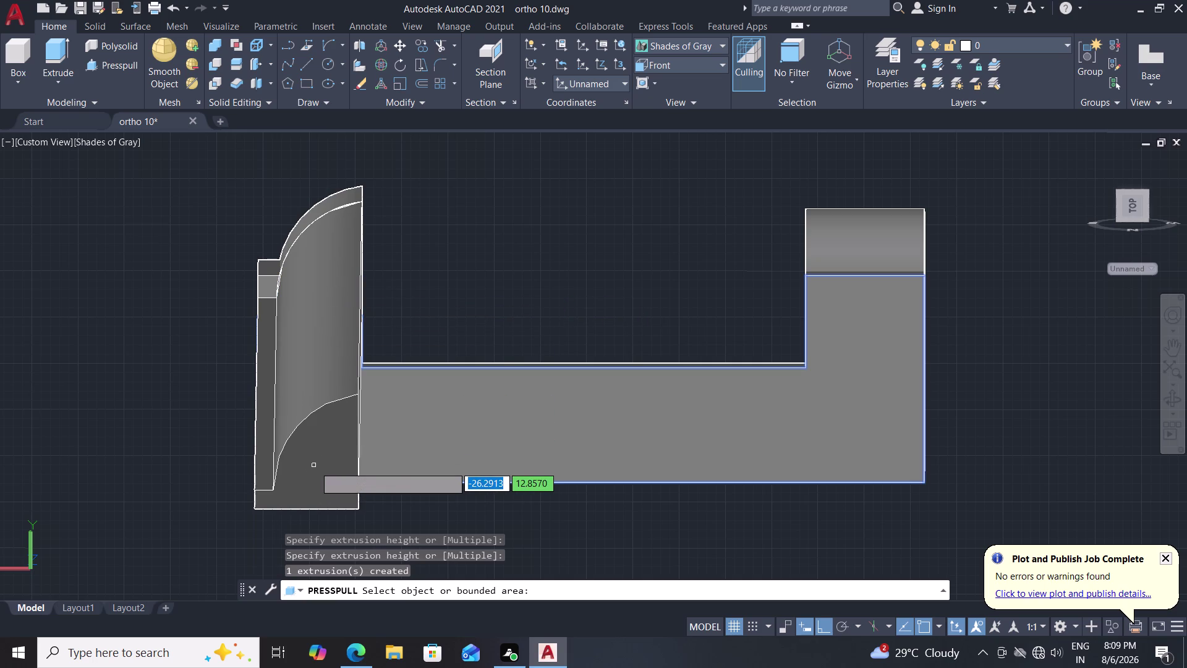
key(Escape)
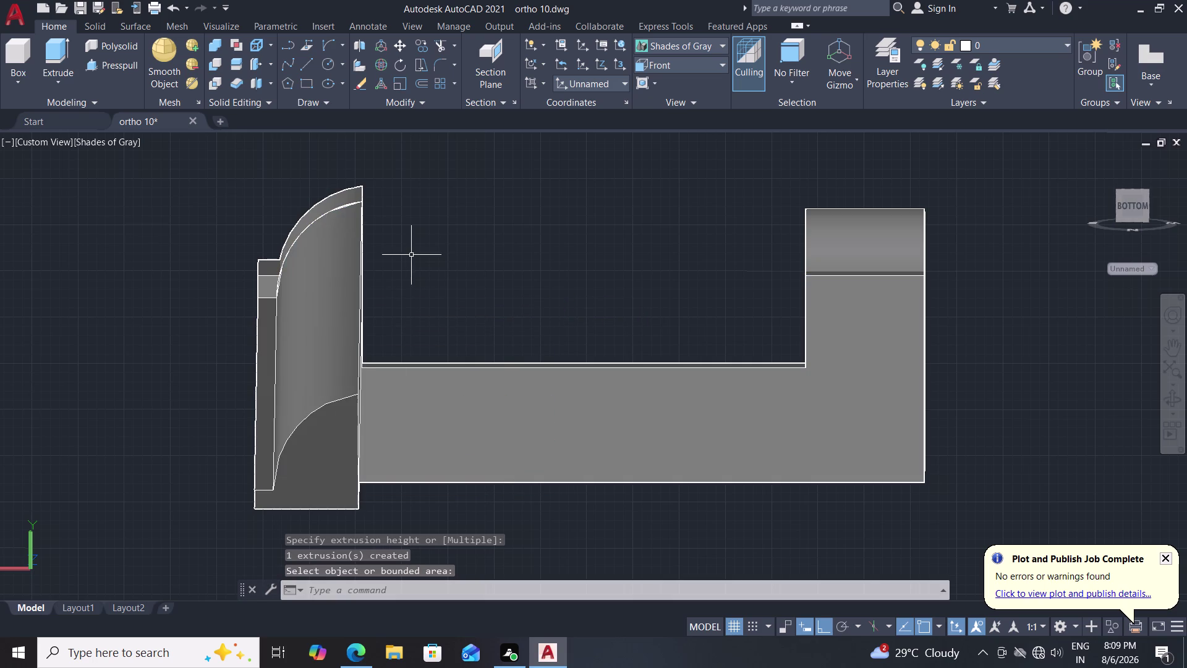
click(101, 68)
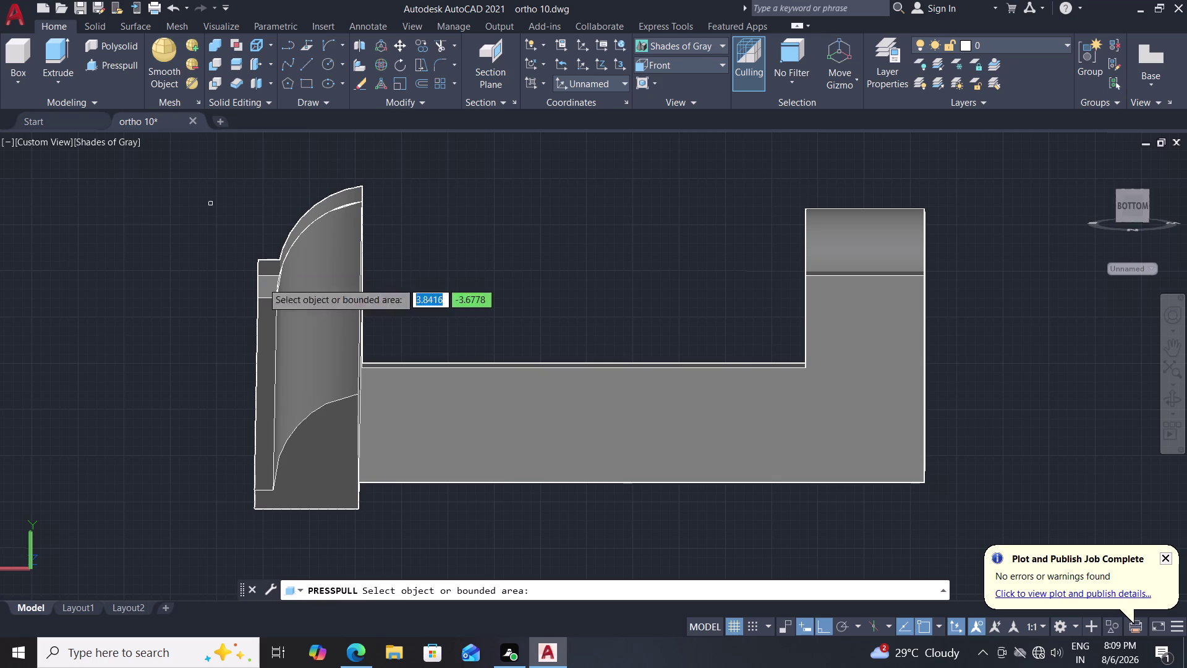
click(329, 452)
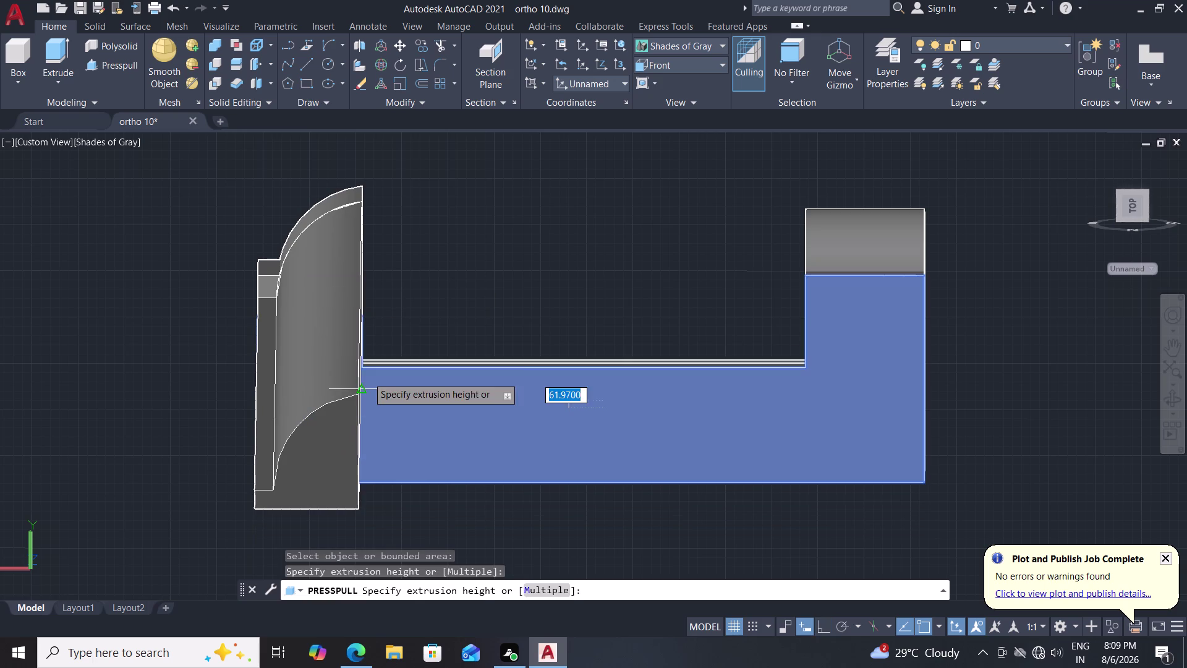
key(Escape)
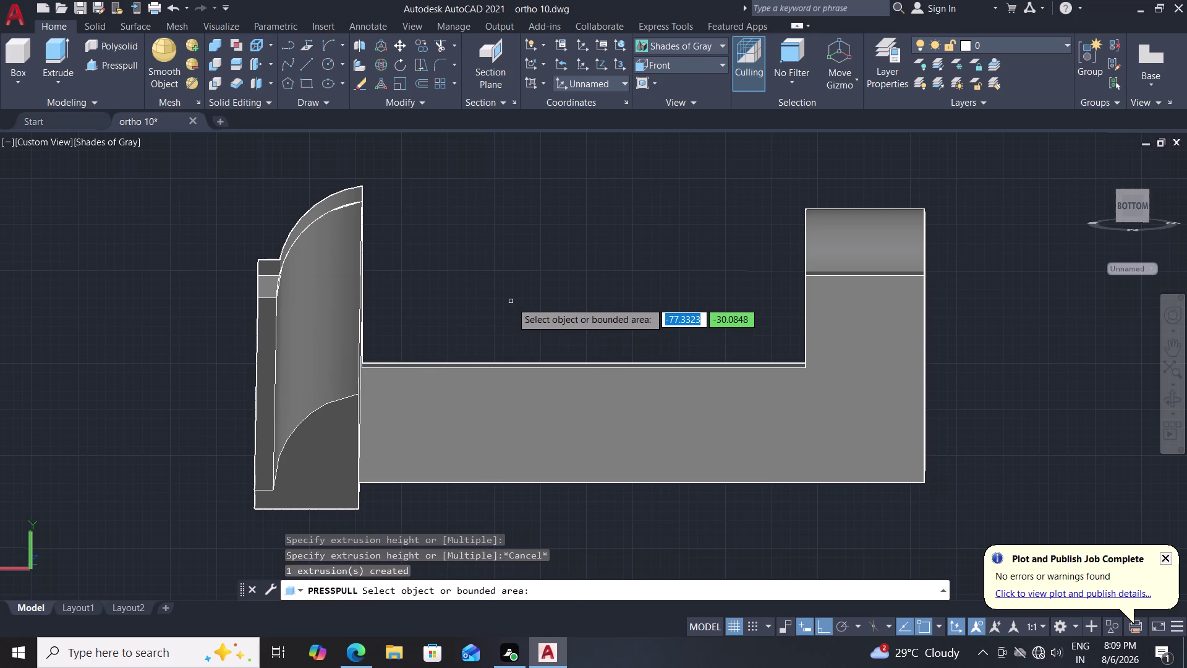
key(ctrl+z)
key(Escape)
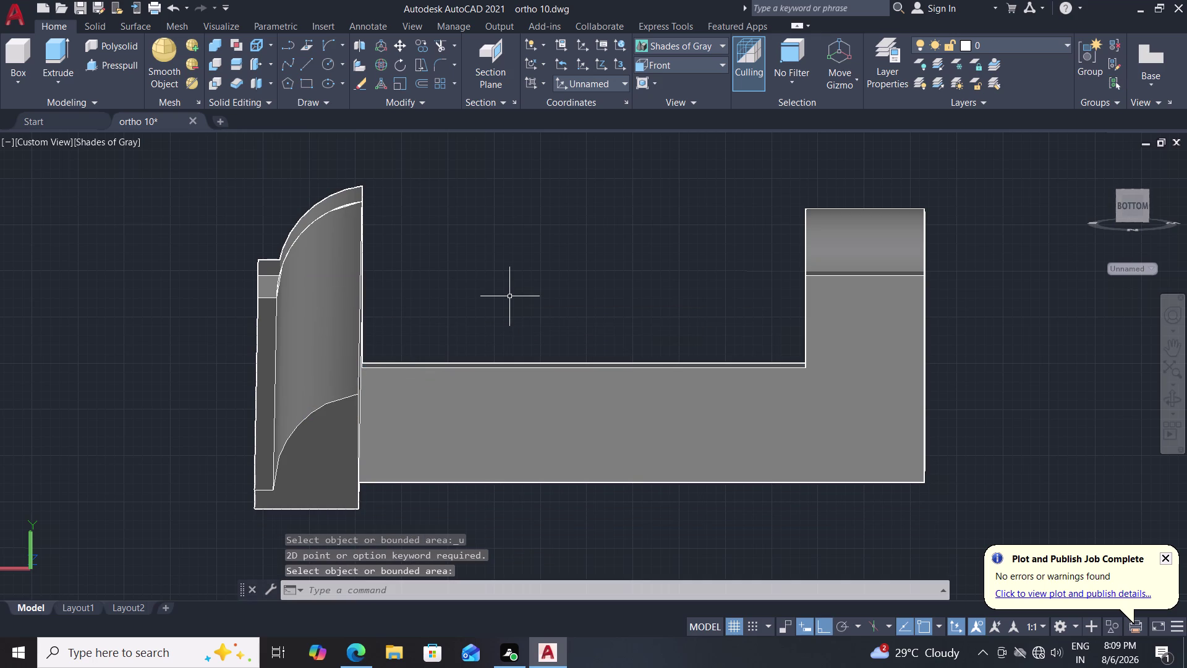
click(510, 297)
key(ctrl+z)
key(Escape)
key(Escape)
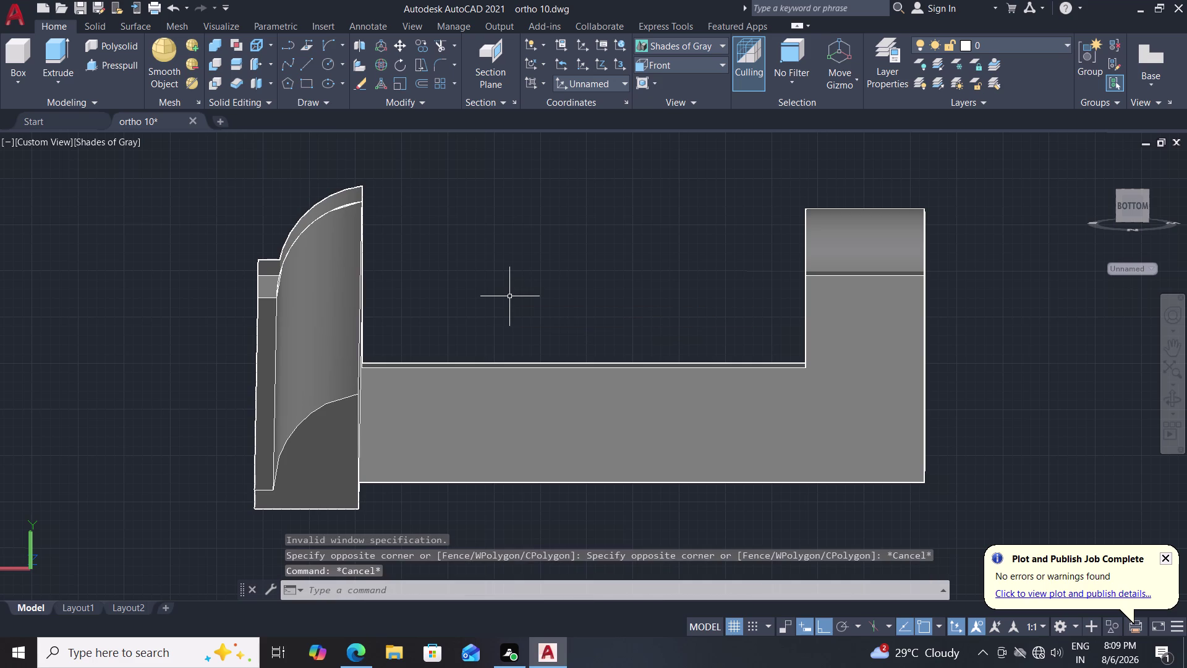
key(ctrl+z)
key(ctrl+z)
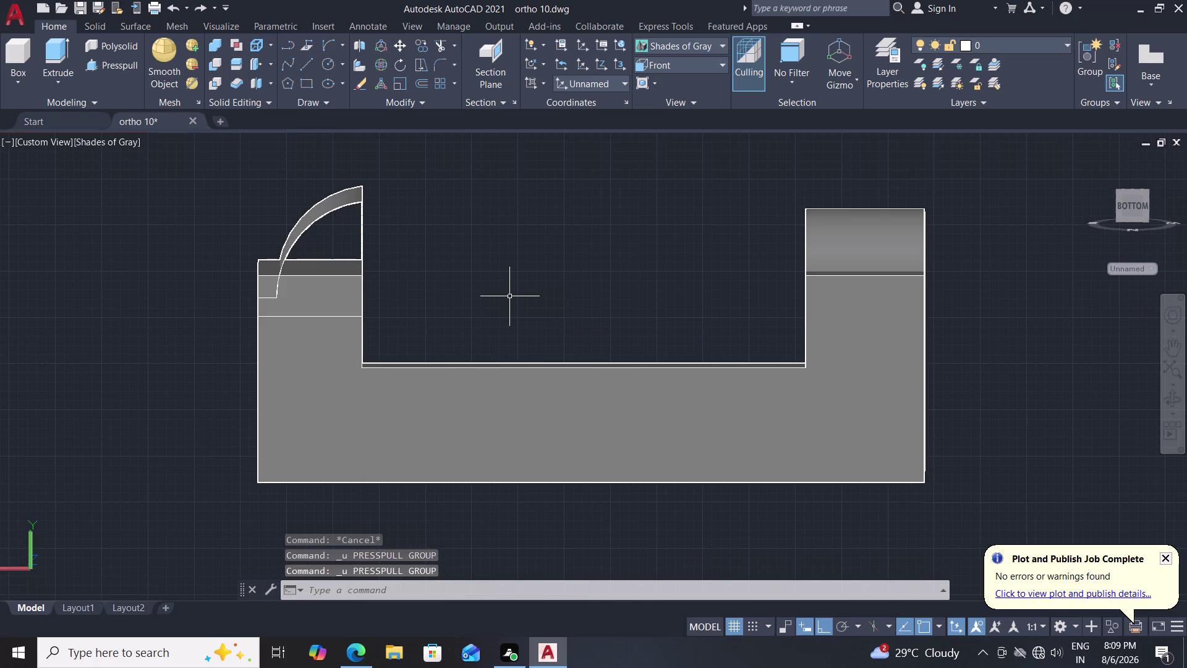
Orbit and pan to frame the bracket from an angled view of its curved top.
middle_drag(492, 278, 483, 322)
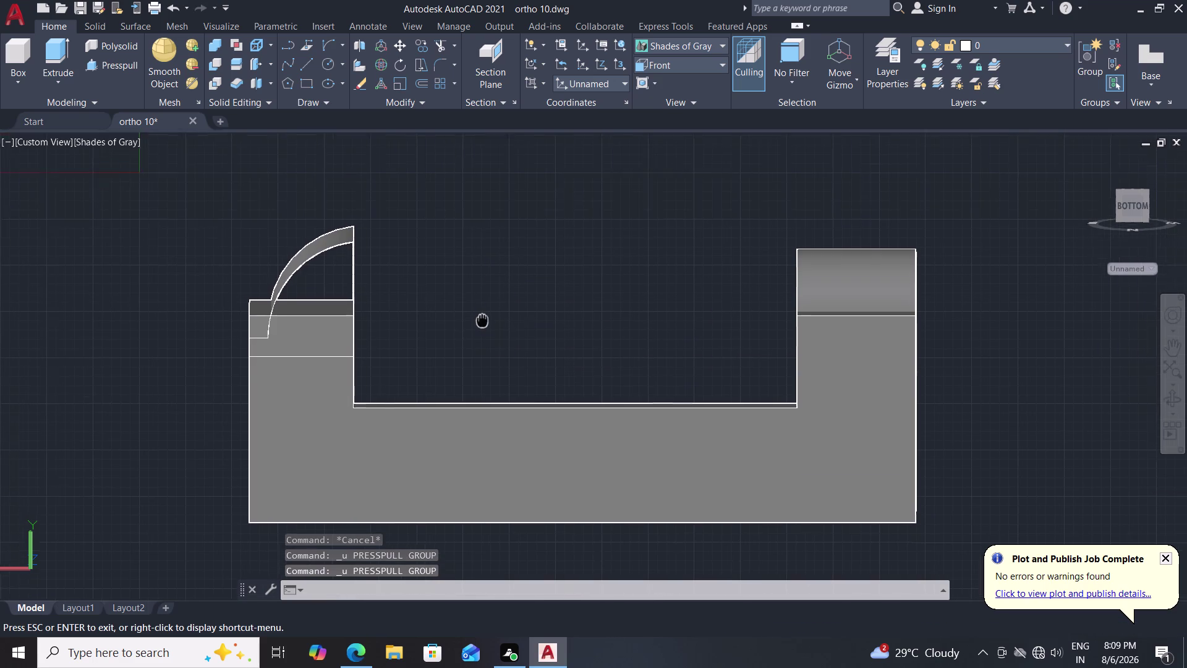
middle_drag(483, 322, 479, 335)
middle_drag(479, 332, 488, 353)
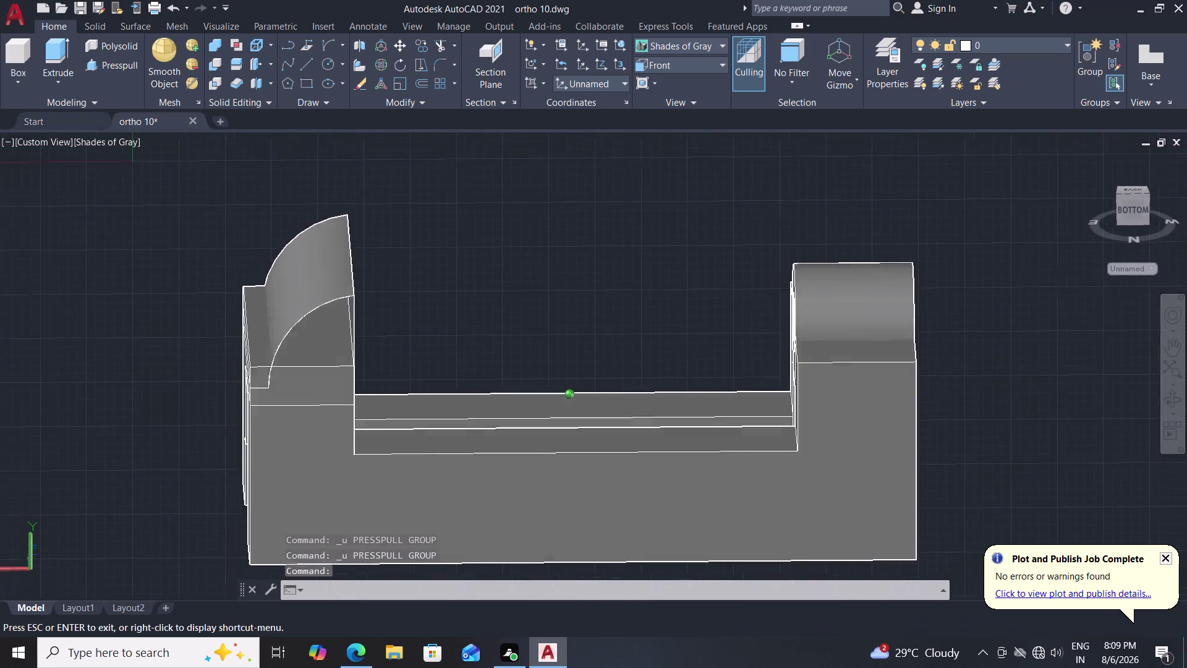
middle_drag(487, 353, 621, 365)
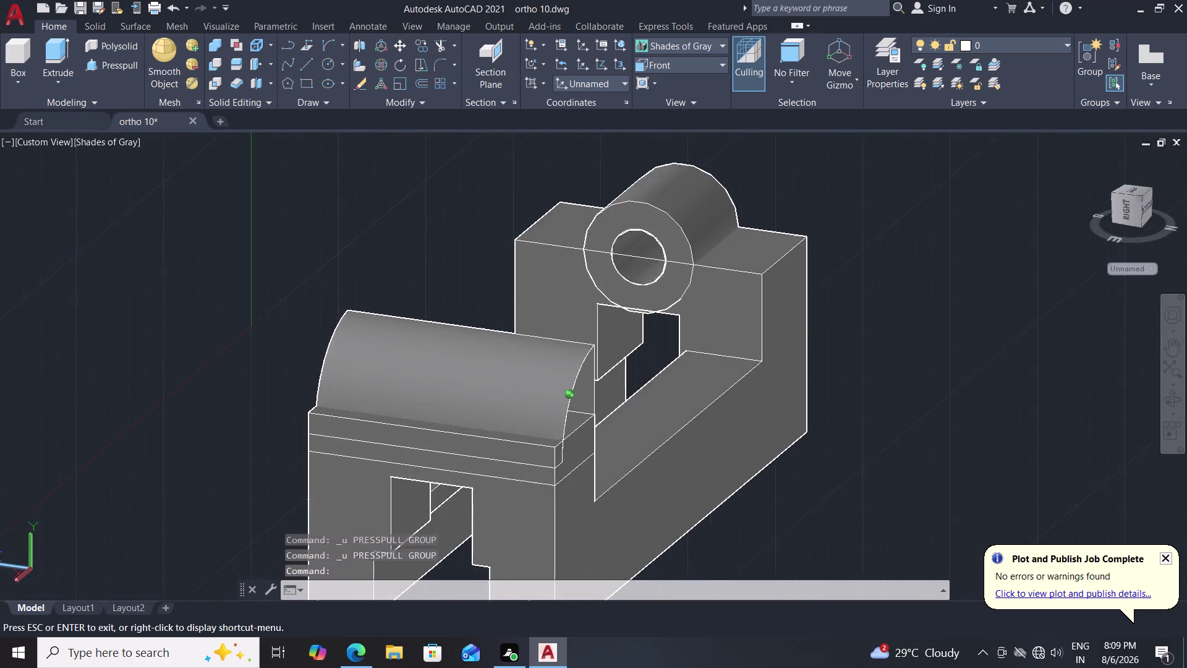
middle_drag(621, 365, 623, 362)
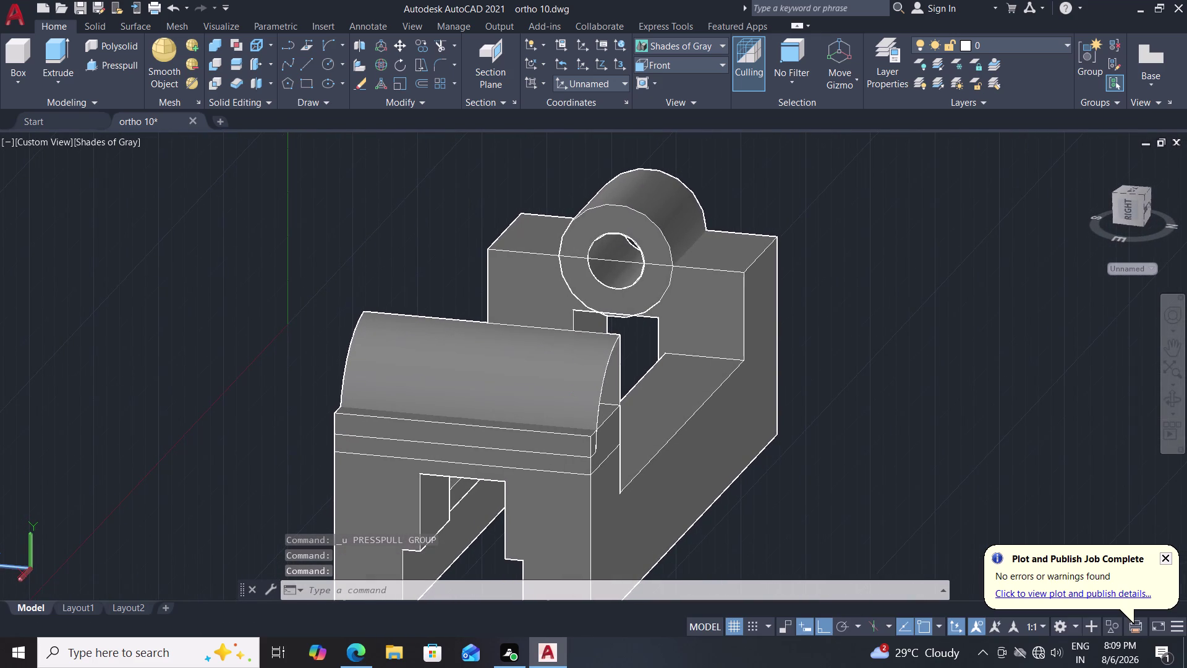
middle_drag(622, 363, 621, 362)
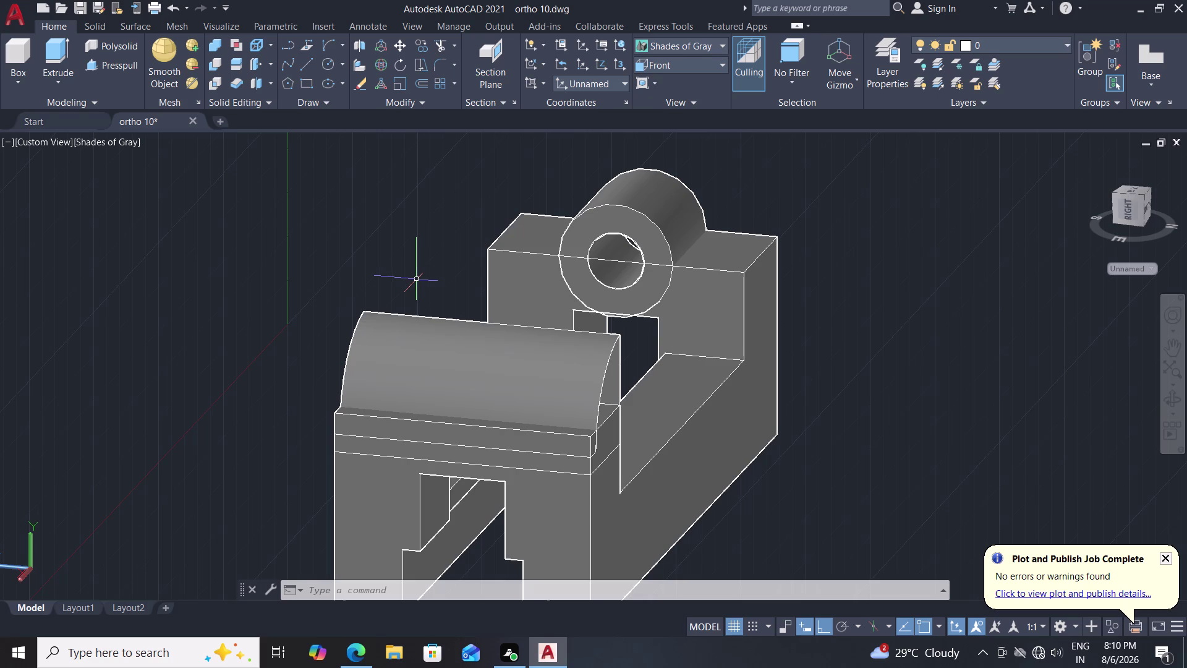
middle_drag(416, 279, 382, 264)
middle_drag(359, 289, 359, 288)
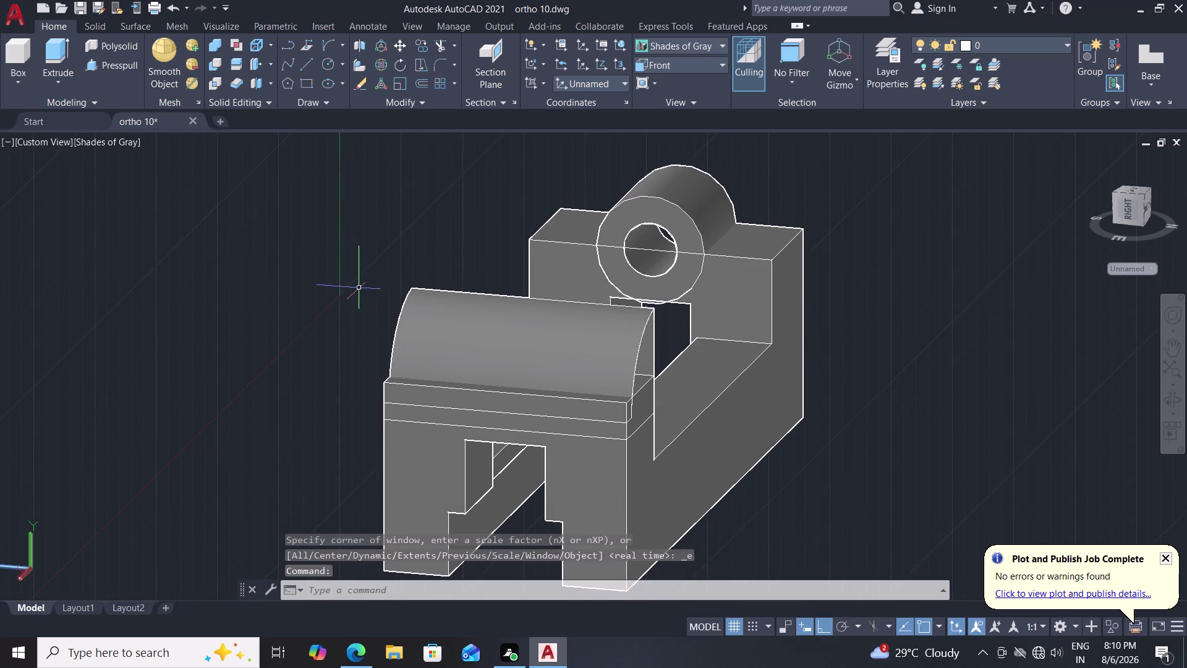
middle_drag(359, 288, 225, 256)
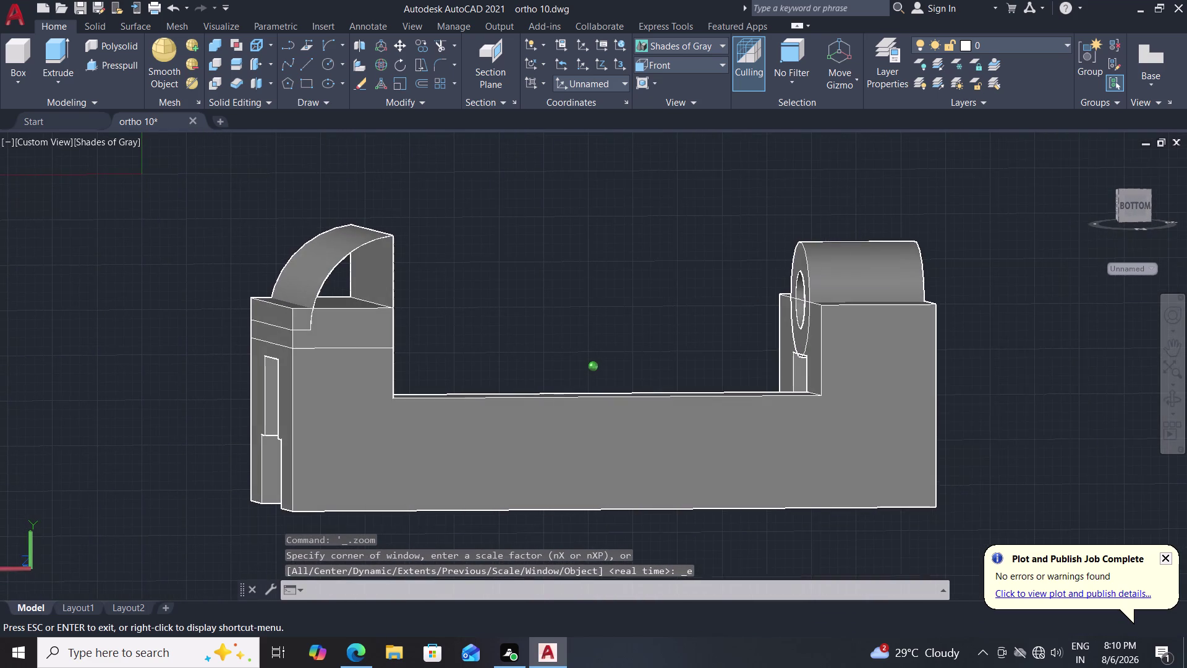
middle_drag(225, 256, 219, 260)
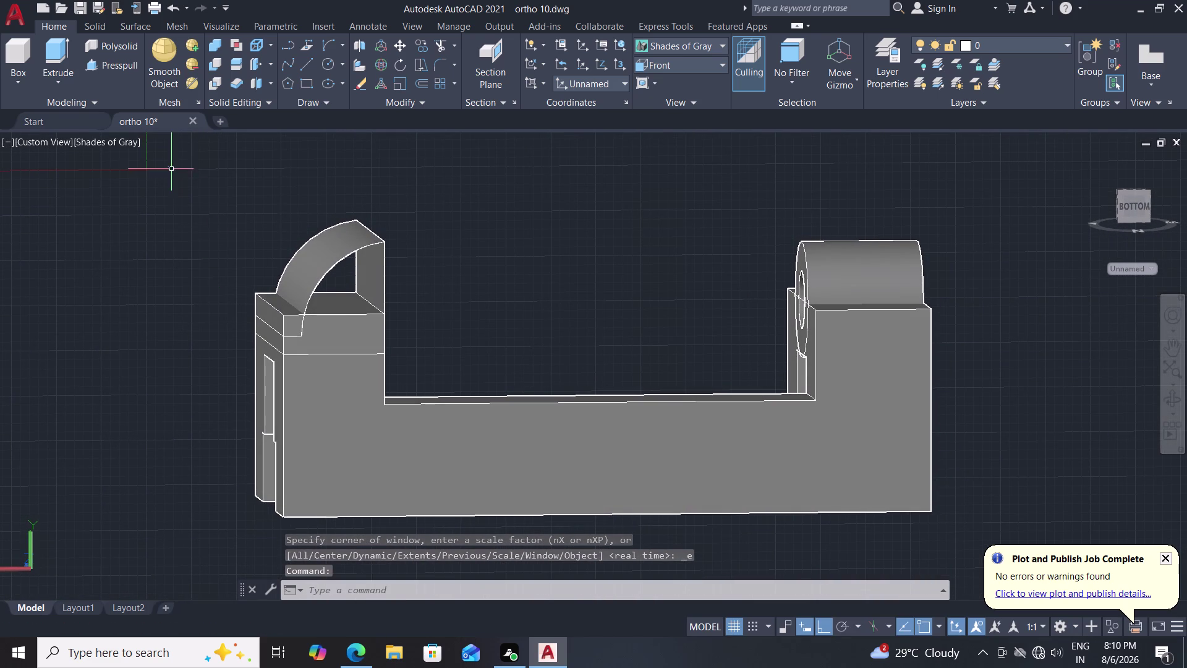
click(119, 69)
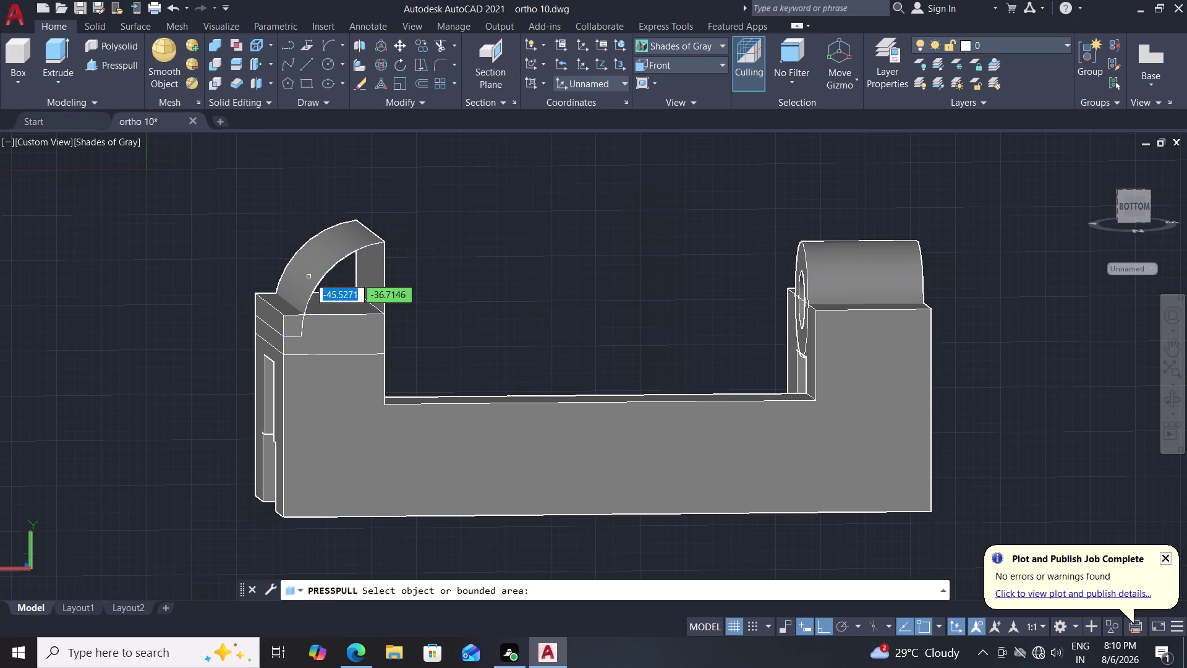
Press-pull the face below the arc into one extrusion, abandoning the failed second-area attempts.
click(318, 290)
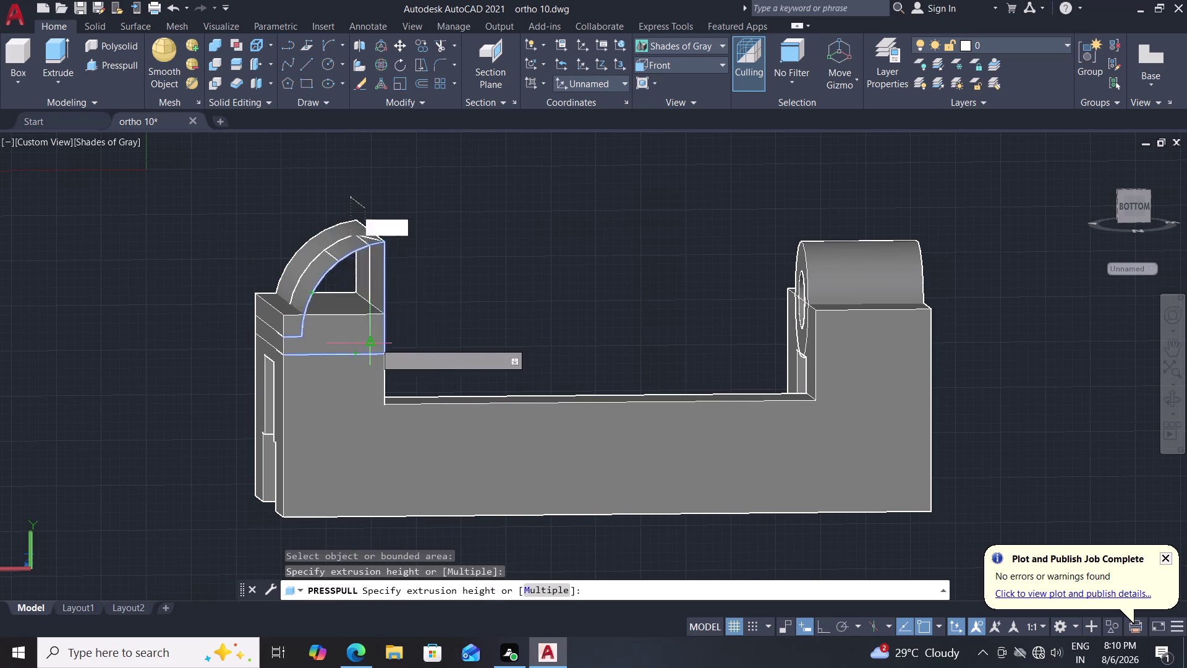
click(375, 342)
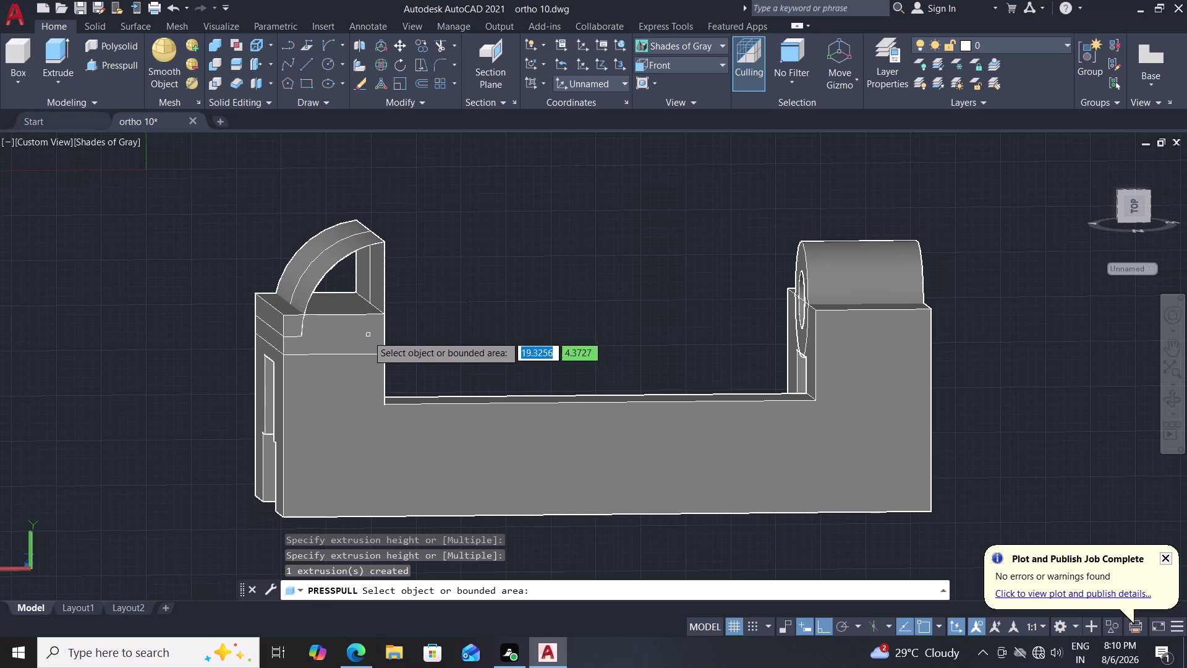
click(344, 337)
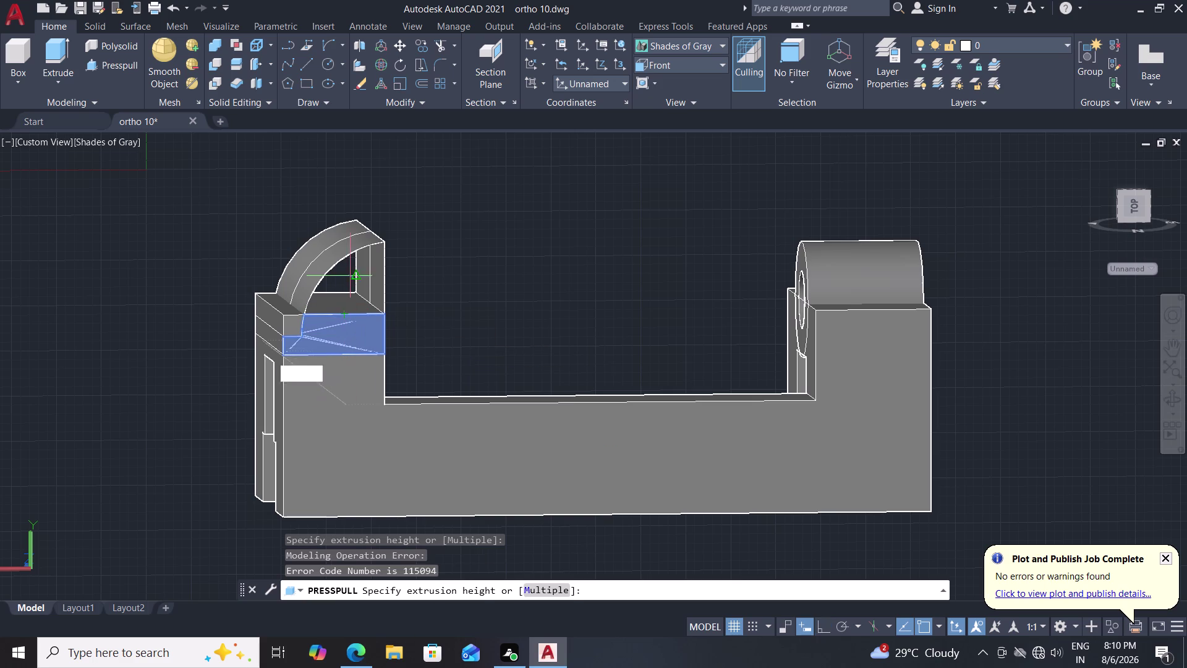
key(Escape)
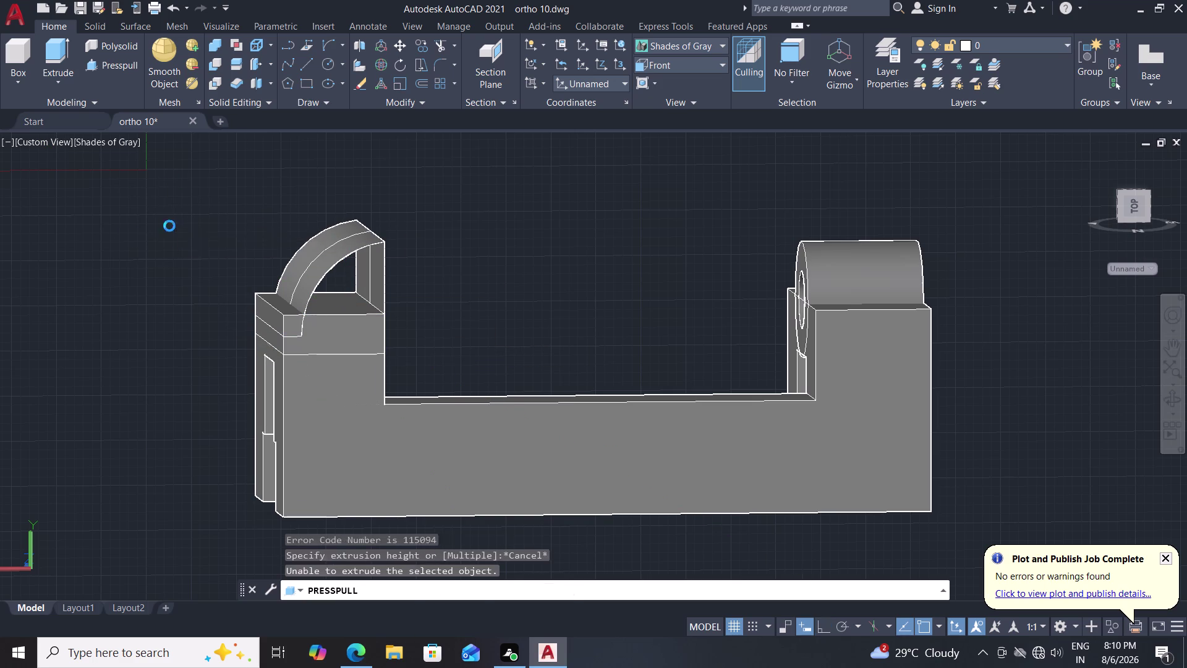
click(370, 269)
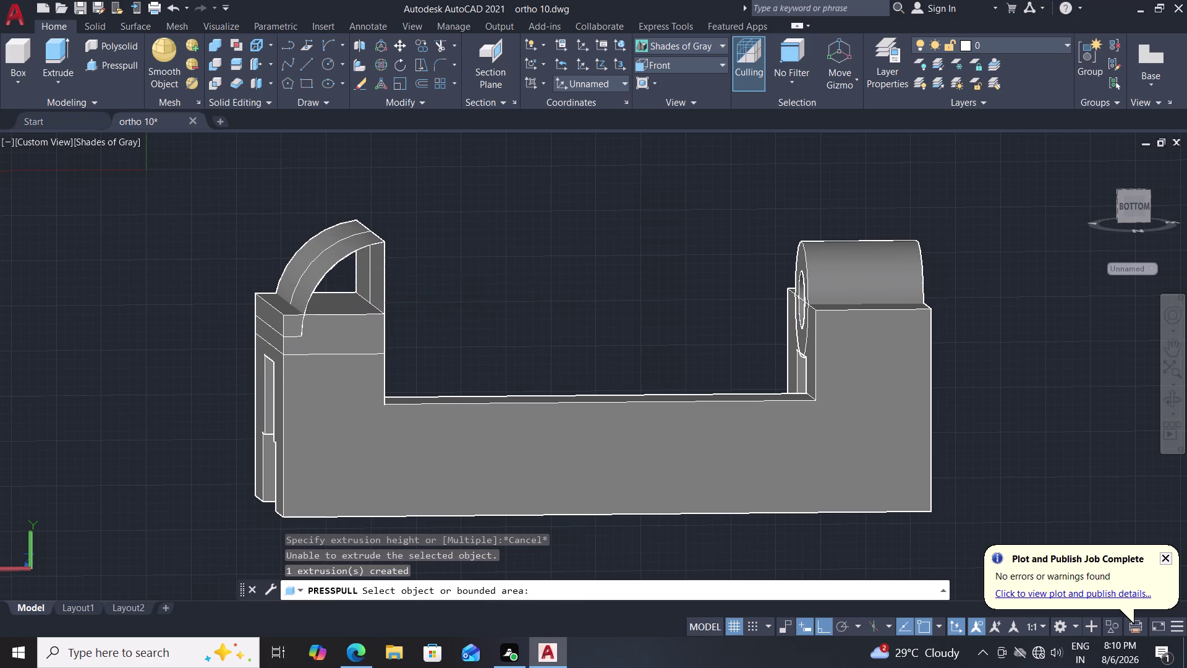
click(377, 271)
key(Escape)
key(Escape)
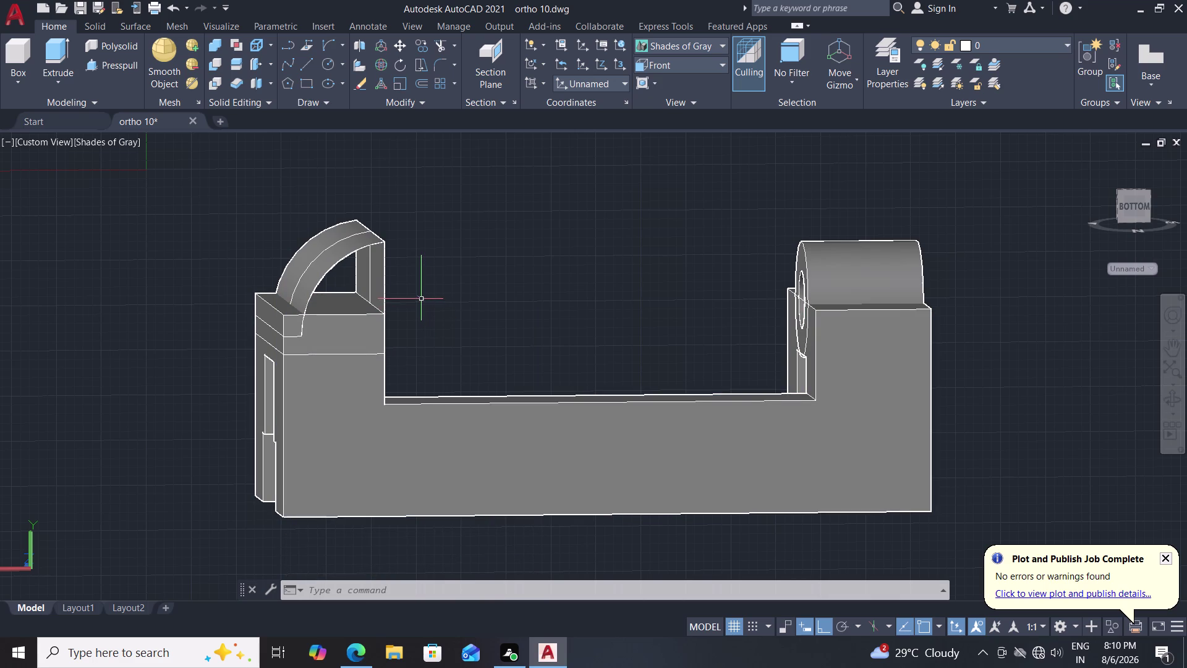
middle_drag(416, 293, 377, 305)
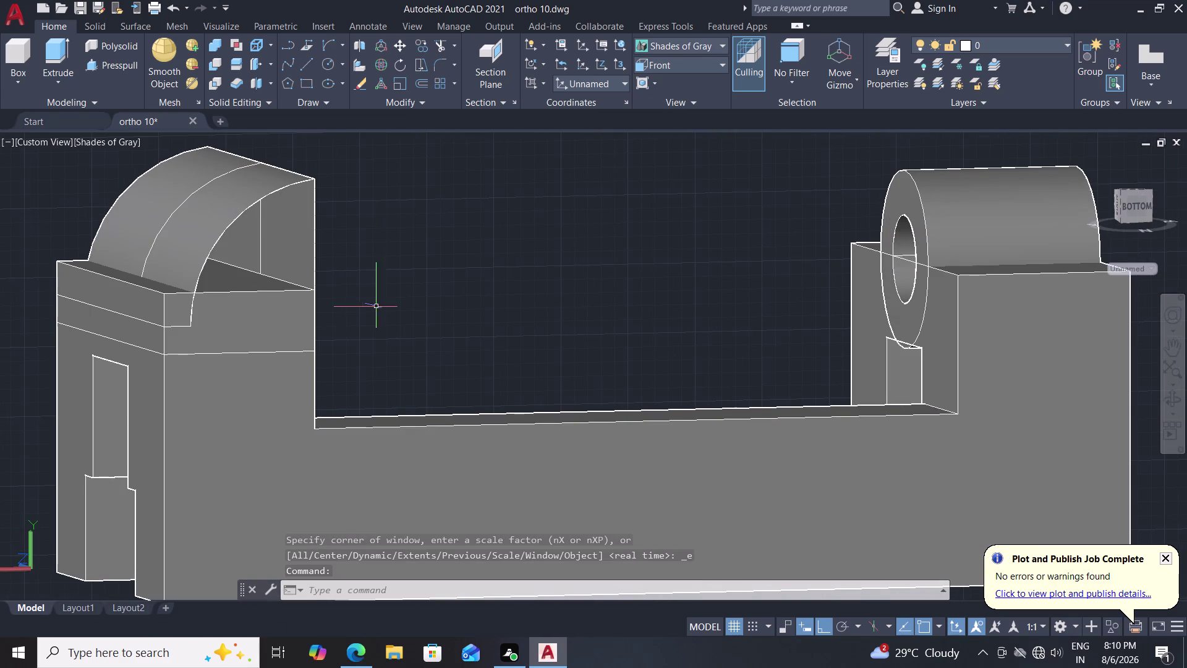
Orbit and pan to view the bracket head-on from its far side, arc upright at right.
middle_drag(374, 308, 463, 293)
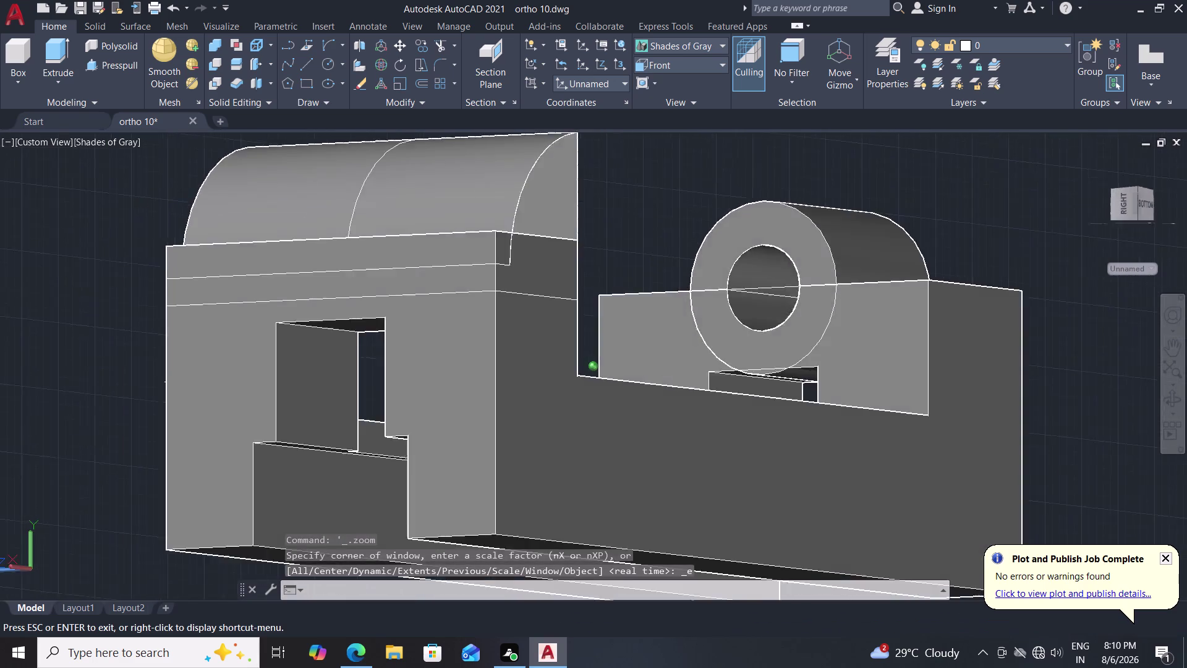
middle_drag(463, 293, 634, 297)
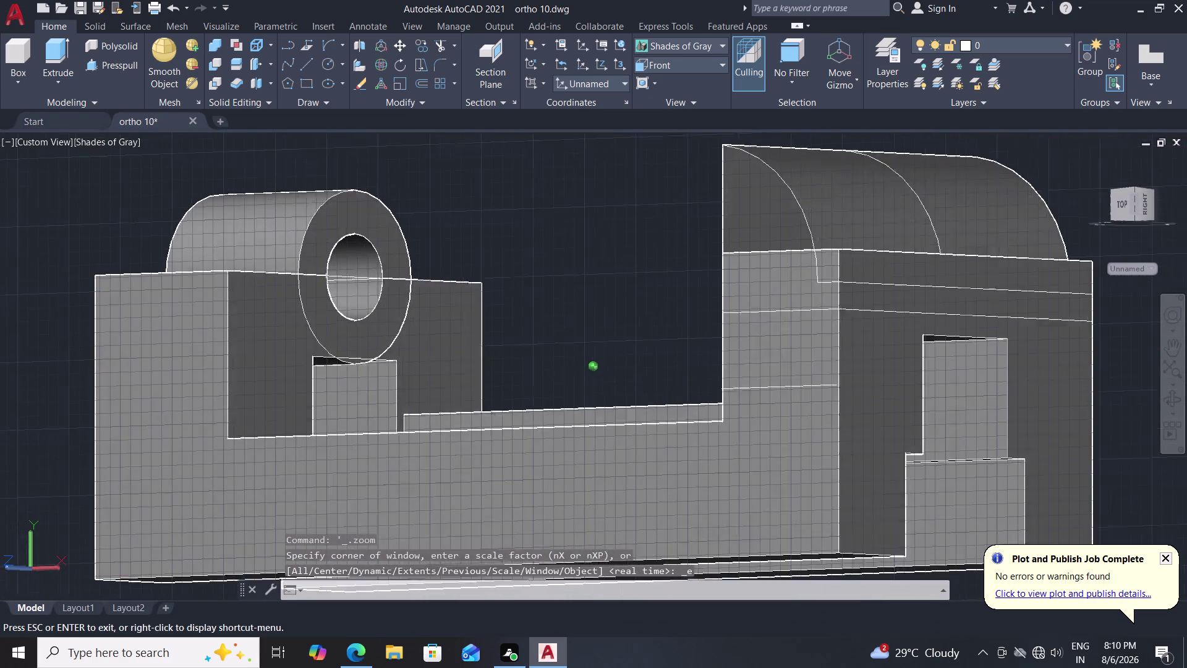
middle_drag(633, 296, 719, 304)
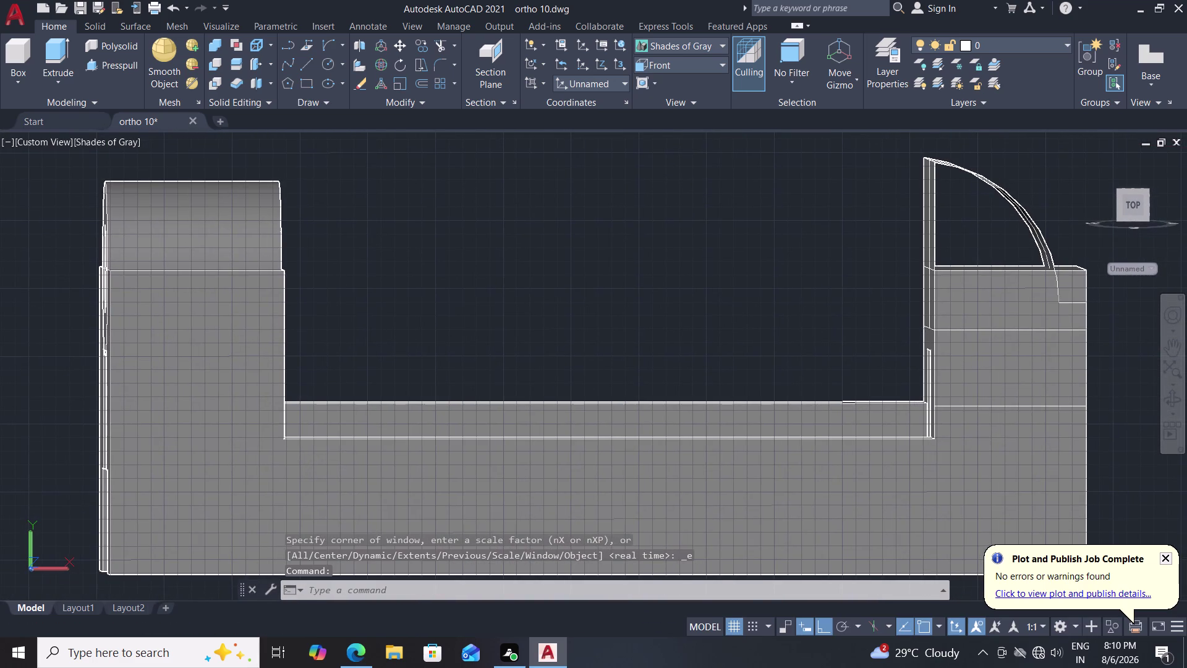
middle_drag(761, 306, 632, 319)
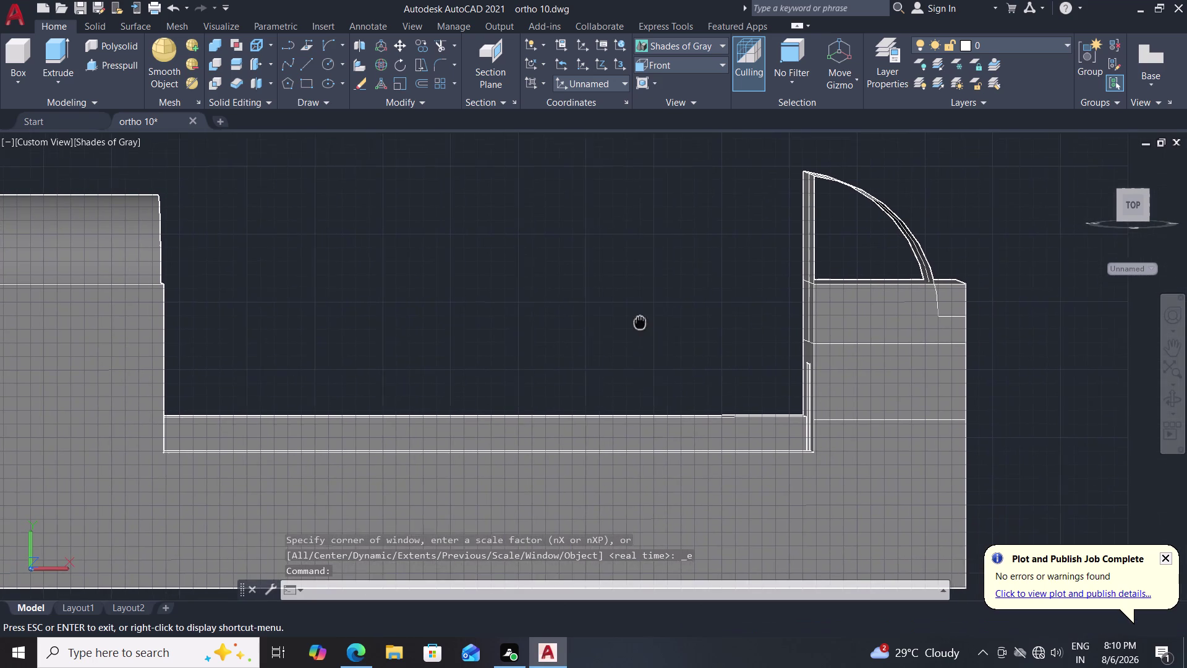
middle_drag(633, 320, 626, 320)
middle_drag(656, 314, 574, 314)
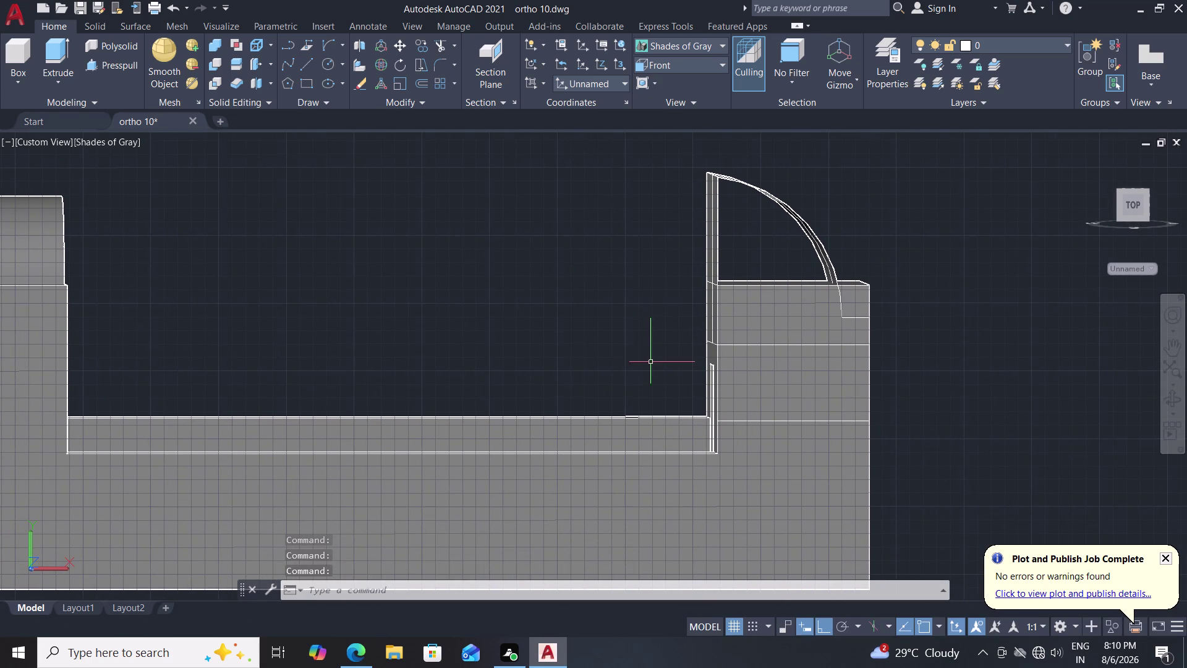
click(95, 61)
Pull the bracket's outlined profile region out into a new extrusion.
drag(785, 319, 785, 317)
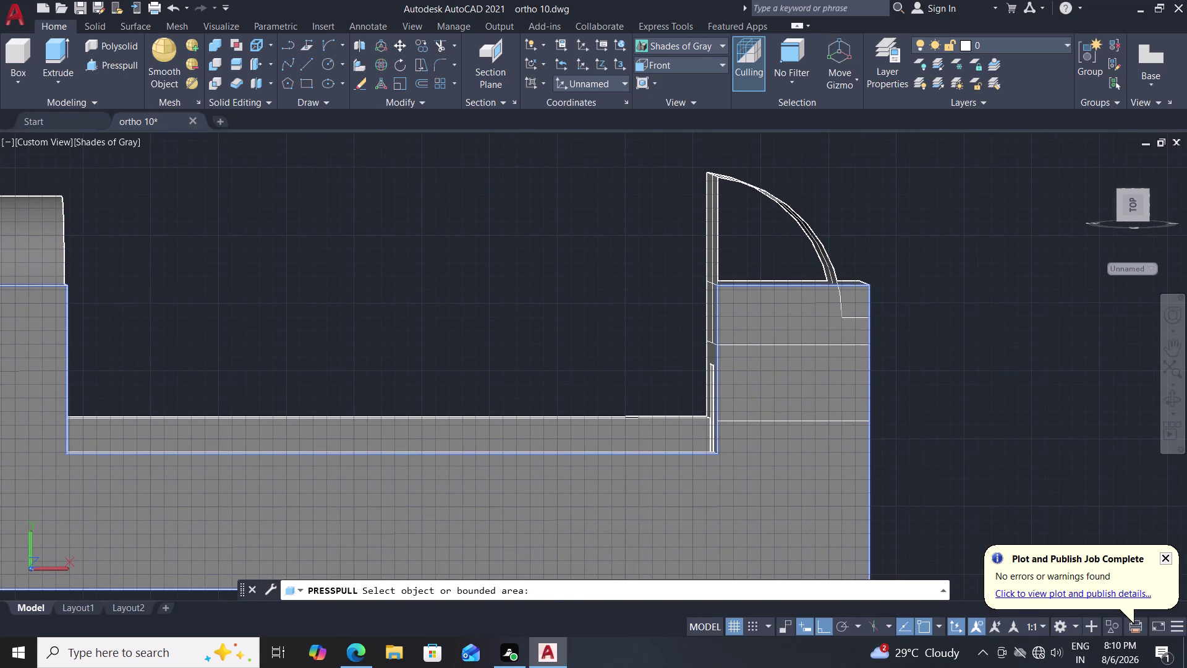
drag(785, 317, 778, 304)
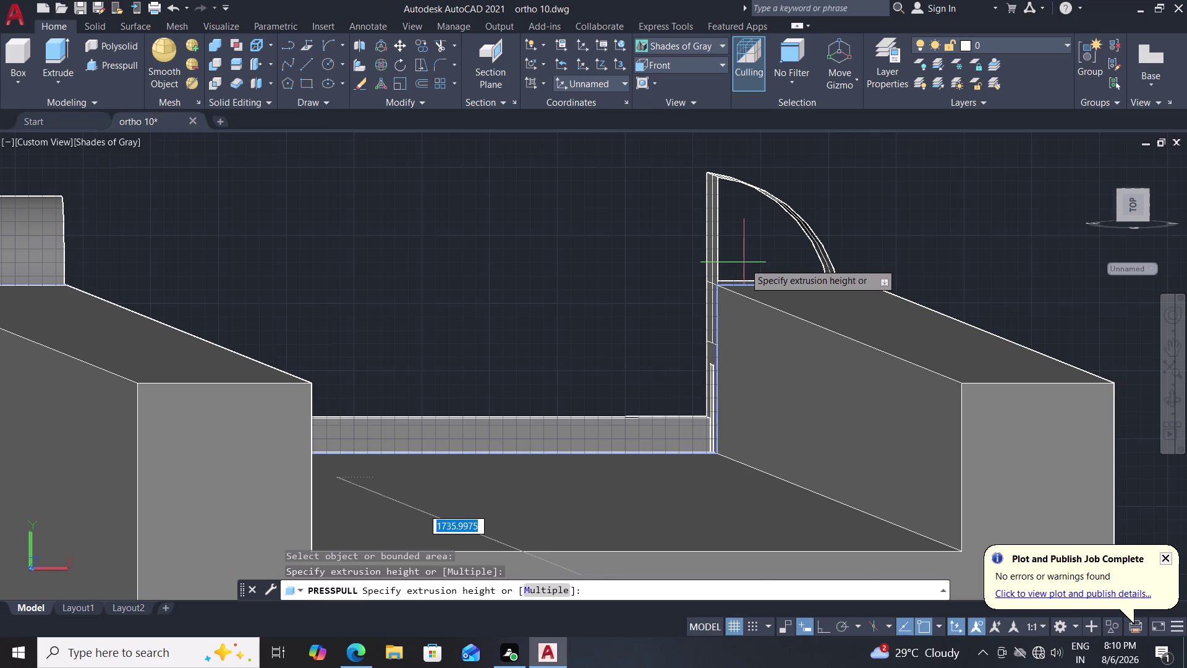
key(Escape)
Try picking inside the open arc area, which finds no region, then exit Presspull.
click(768, 226)
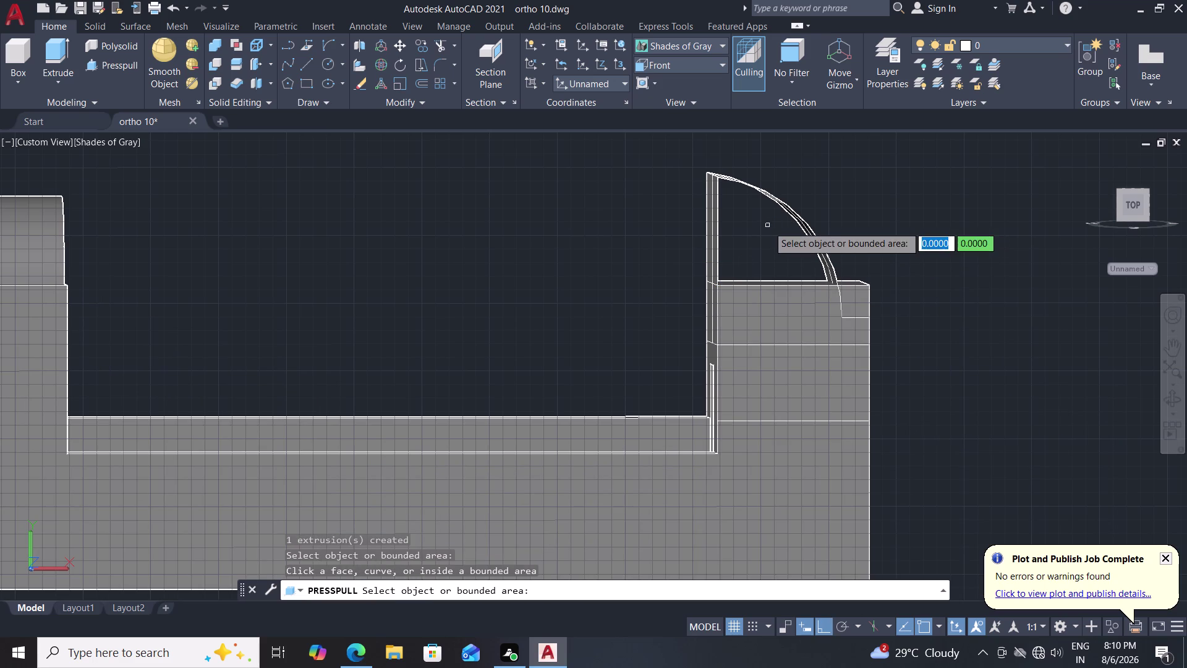
click(796, 213)
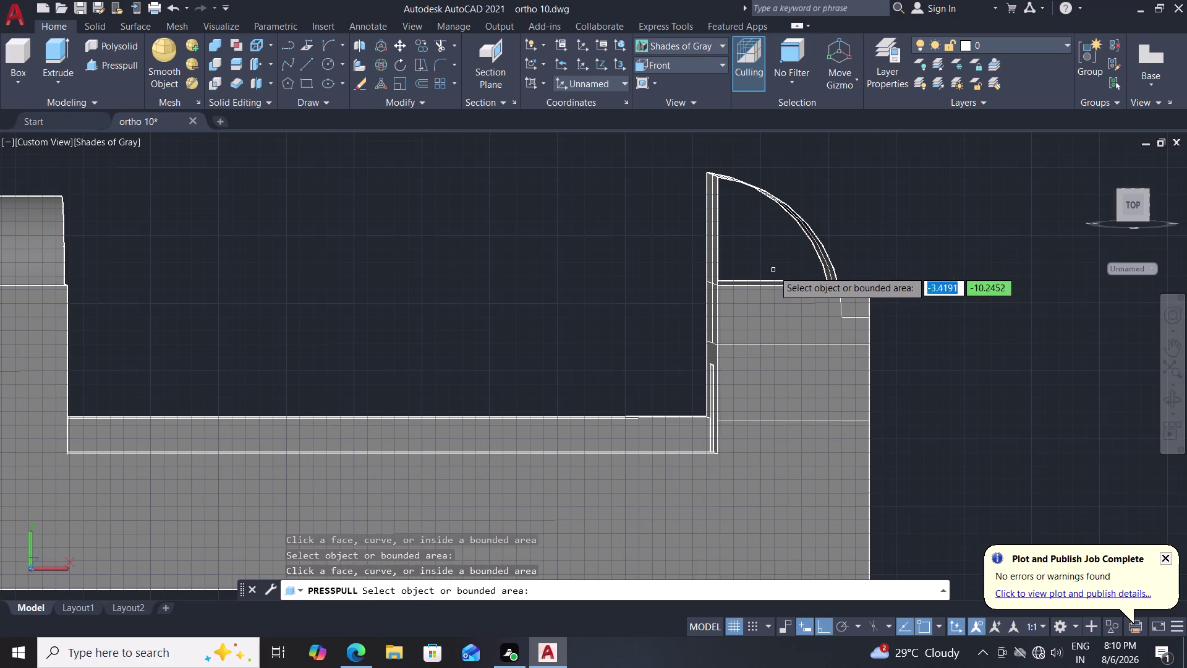
click(716, 244)
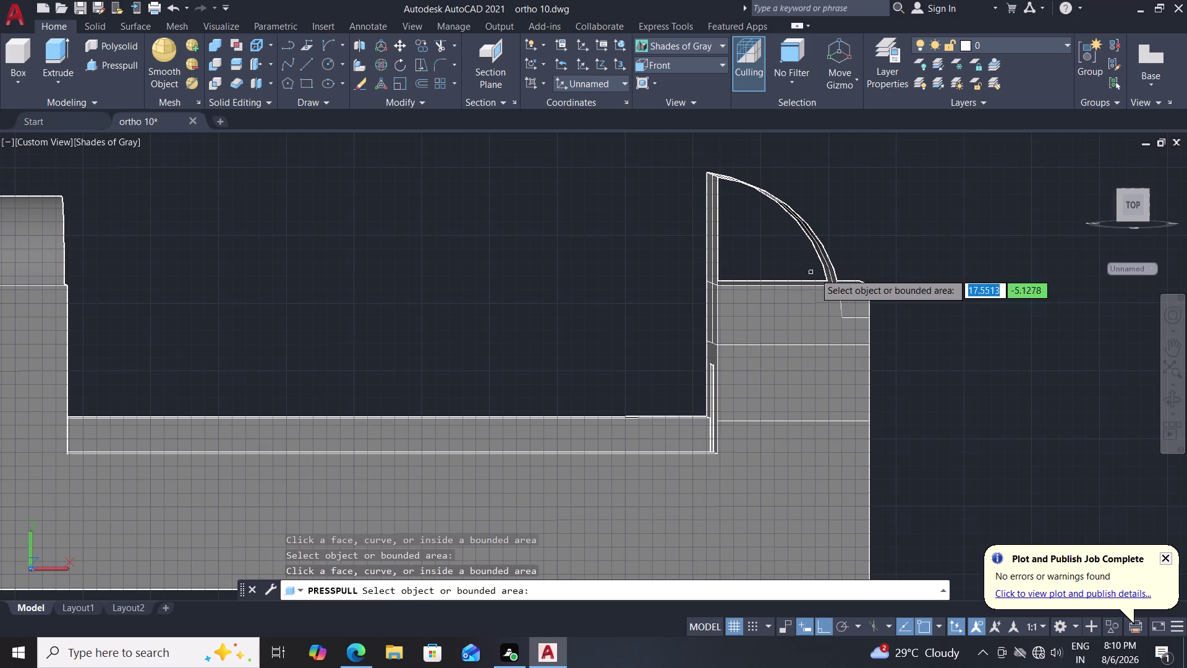
key(Escape)
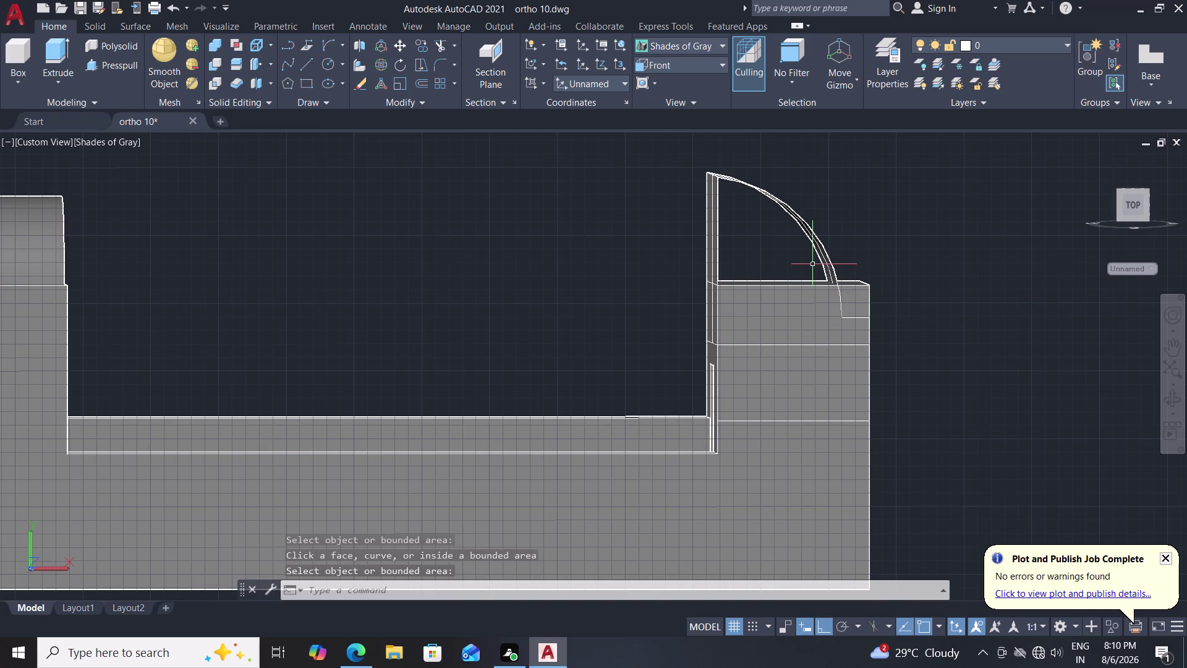
middle_drag(811, 262, 791, 275)
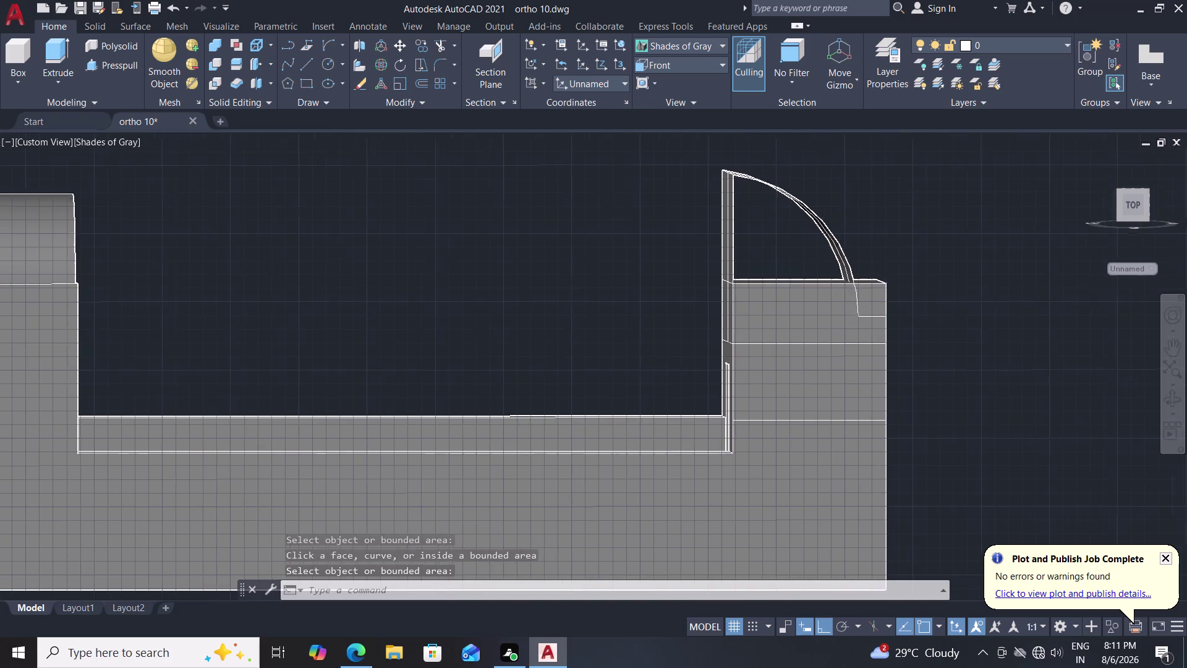
Orbit the bracket back into a 3D view facing the arc upright.
middle_drag(791, 275, 768, 287)
middle_drag(803, 272, 719, 296)
middle_drag(719, 295, 655, 310)
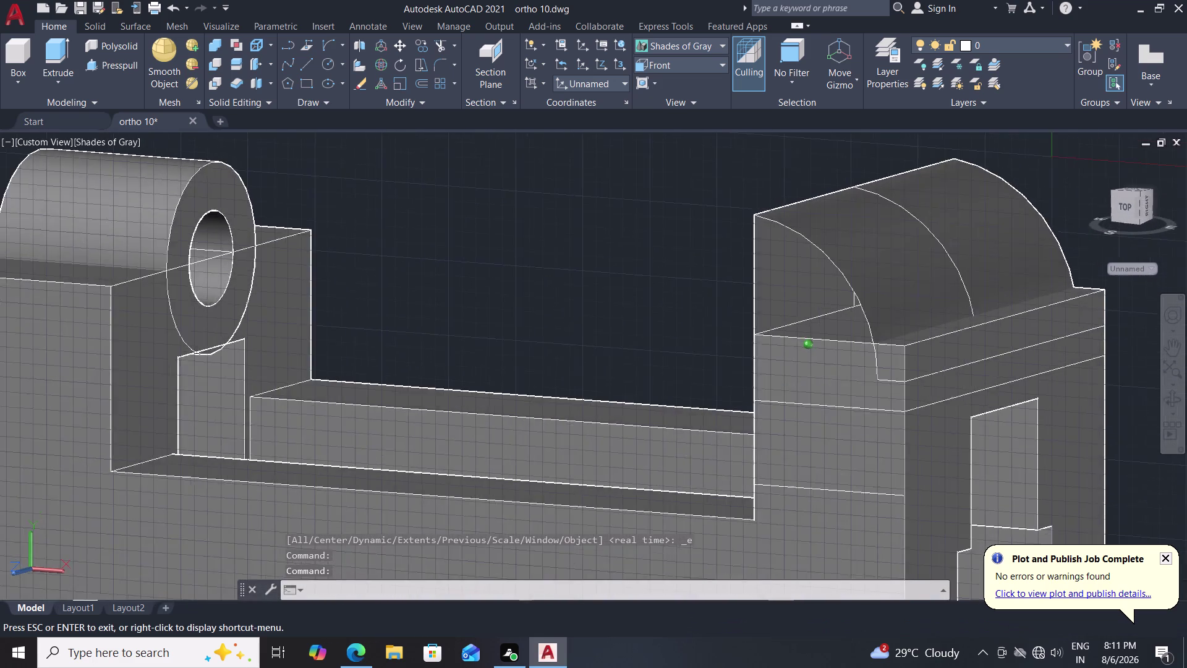
middle_drag(655, 309, 380, 287)
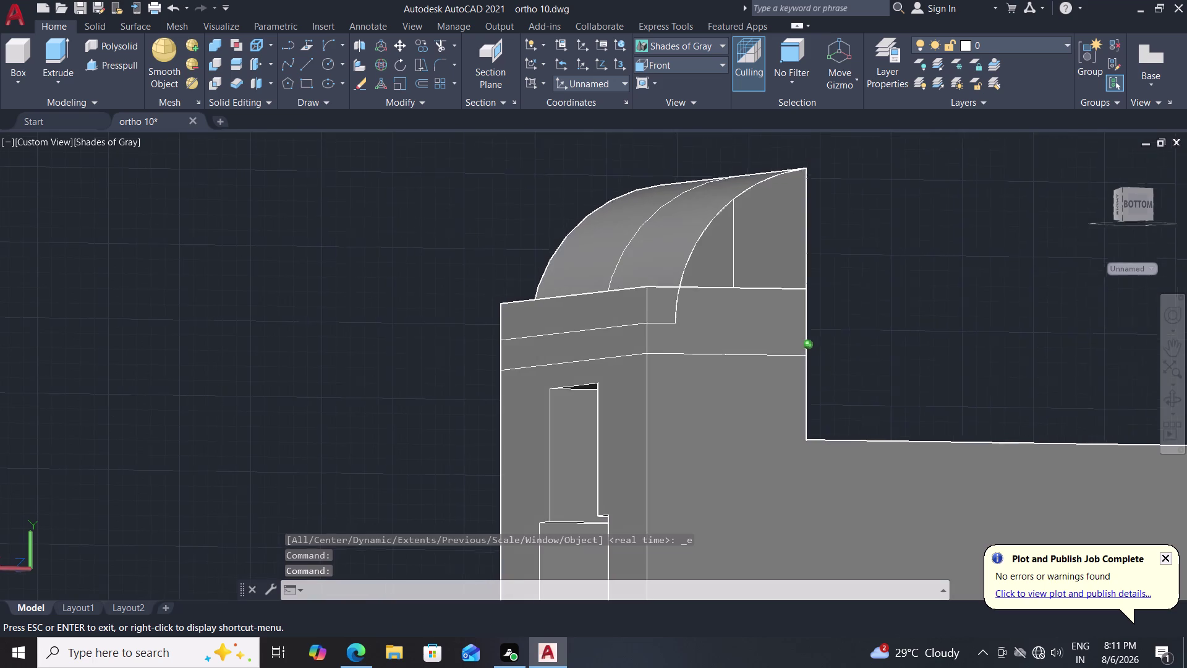
middle_drag(381, 287, 334, 294)
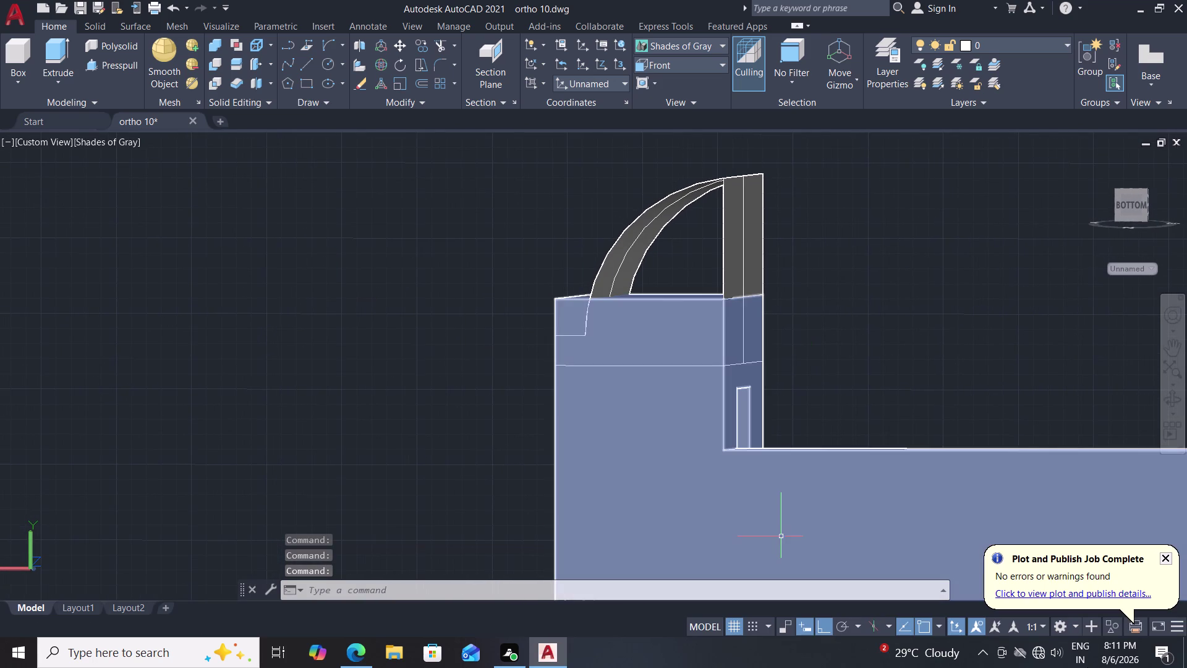
click(982, 652)
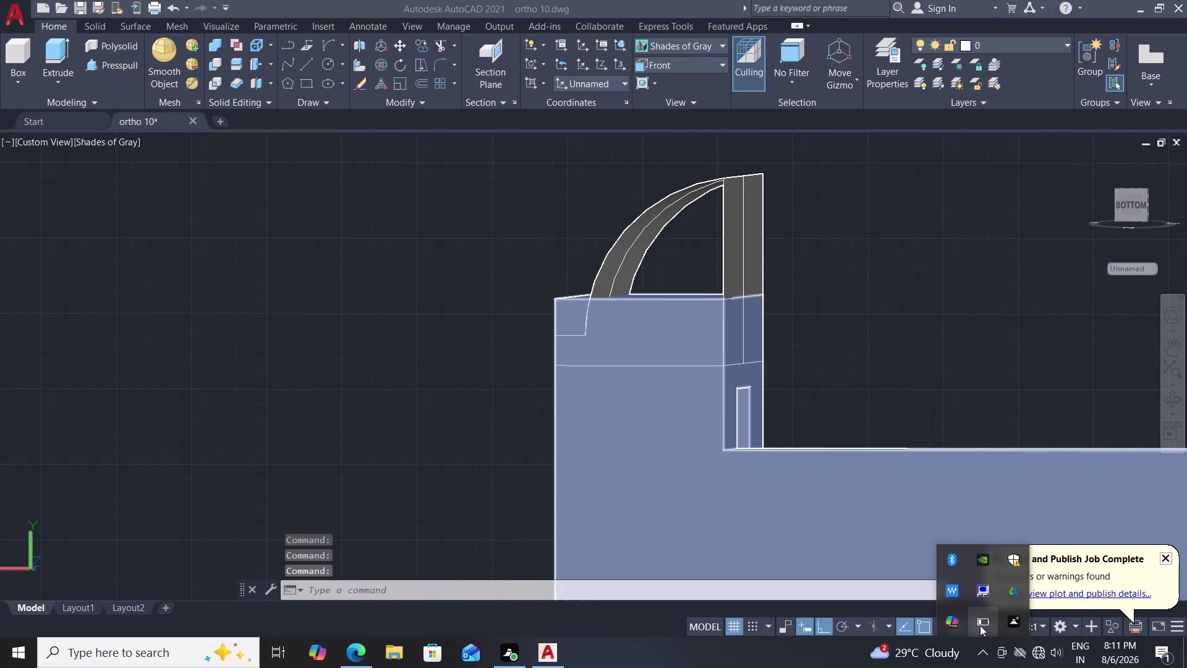
click(982, 666)
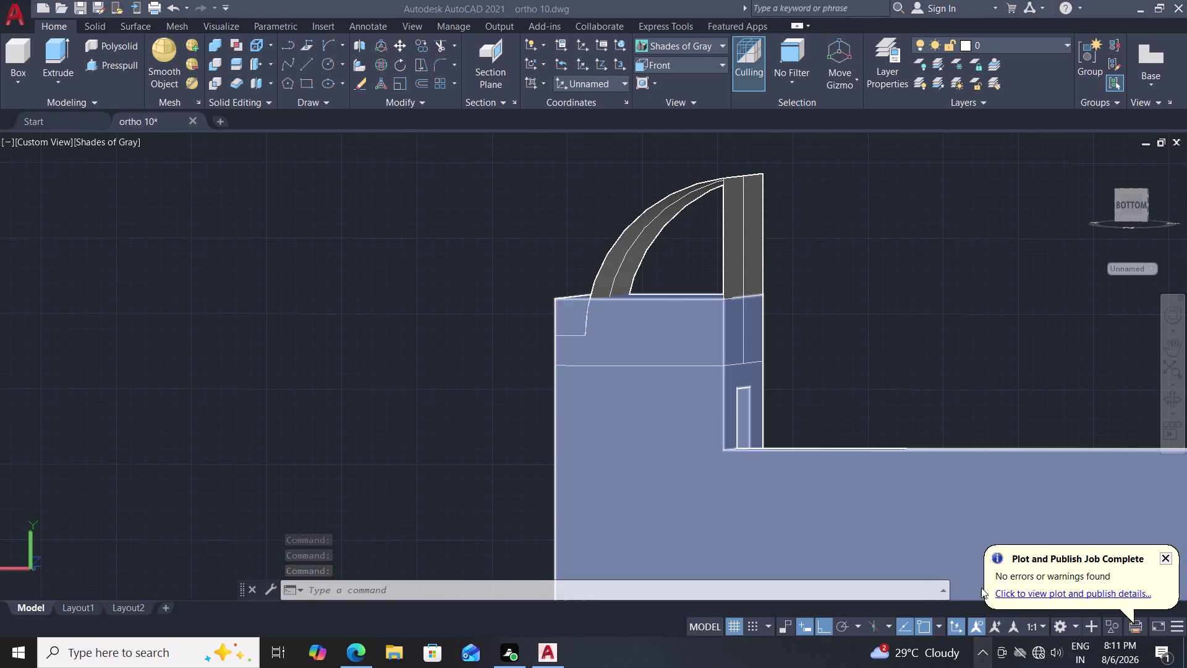
Clear the solid selection, then zoom and pan so the bracket fills the view.
key(Escape)
key(Escape)
key(Escape)
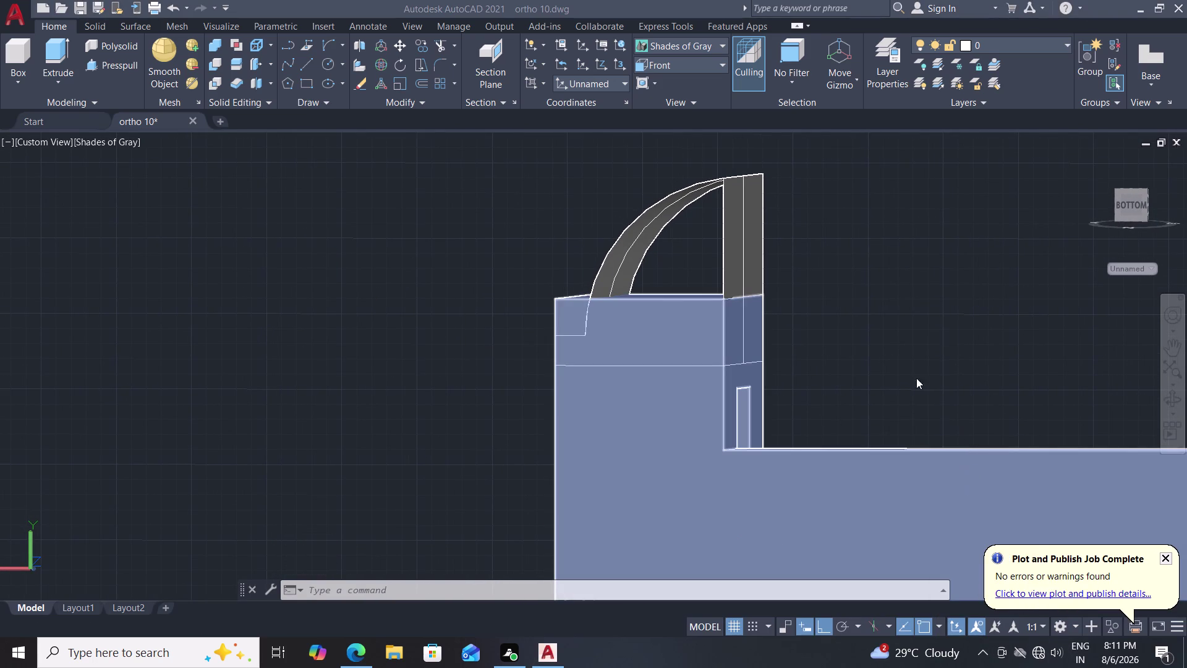
click(909, 368)
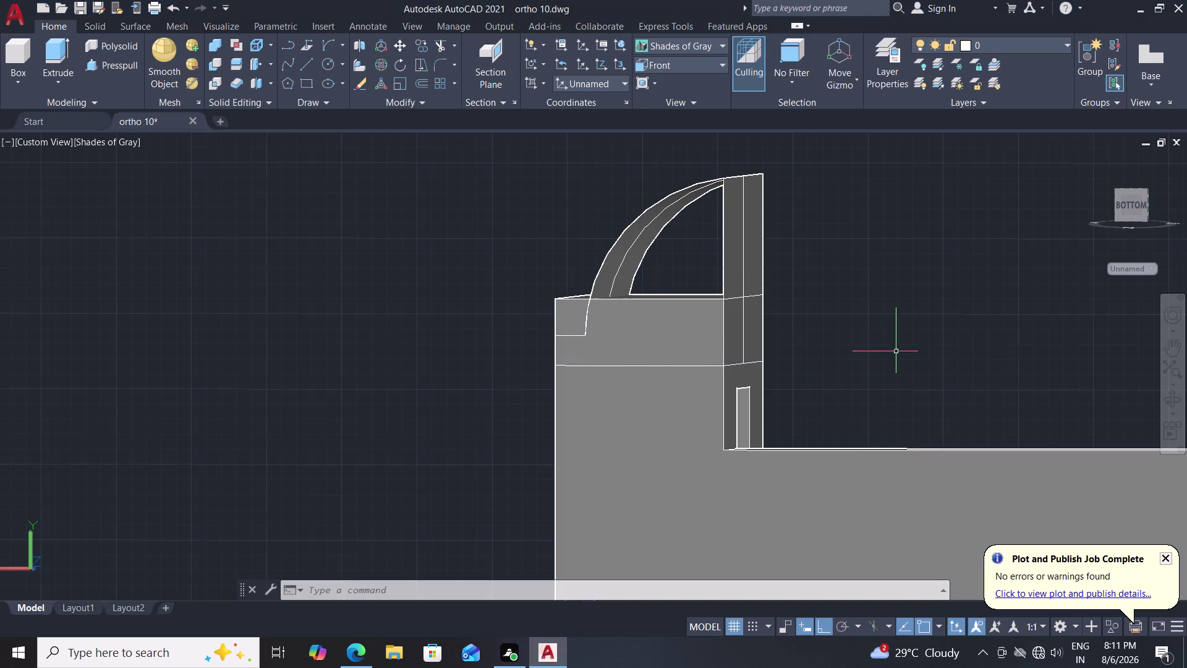
click(897, 351)
click(897, 351)
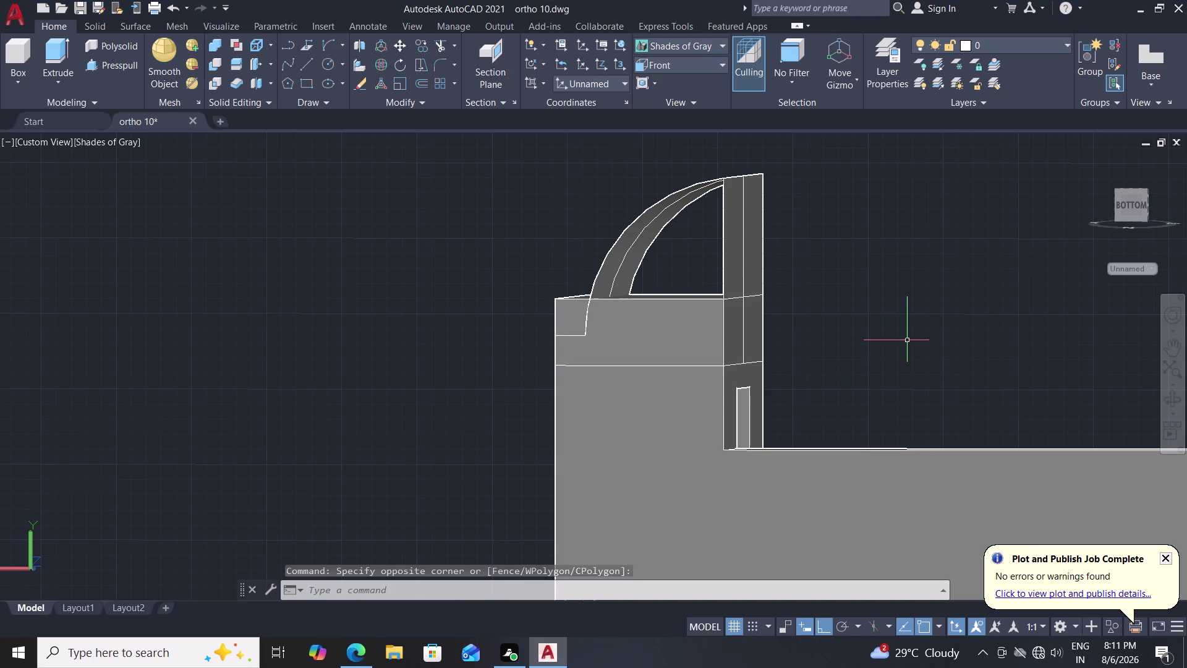
middle_drag(905, 337, 836, 335)
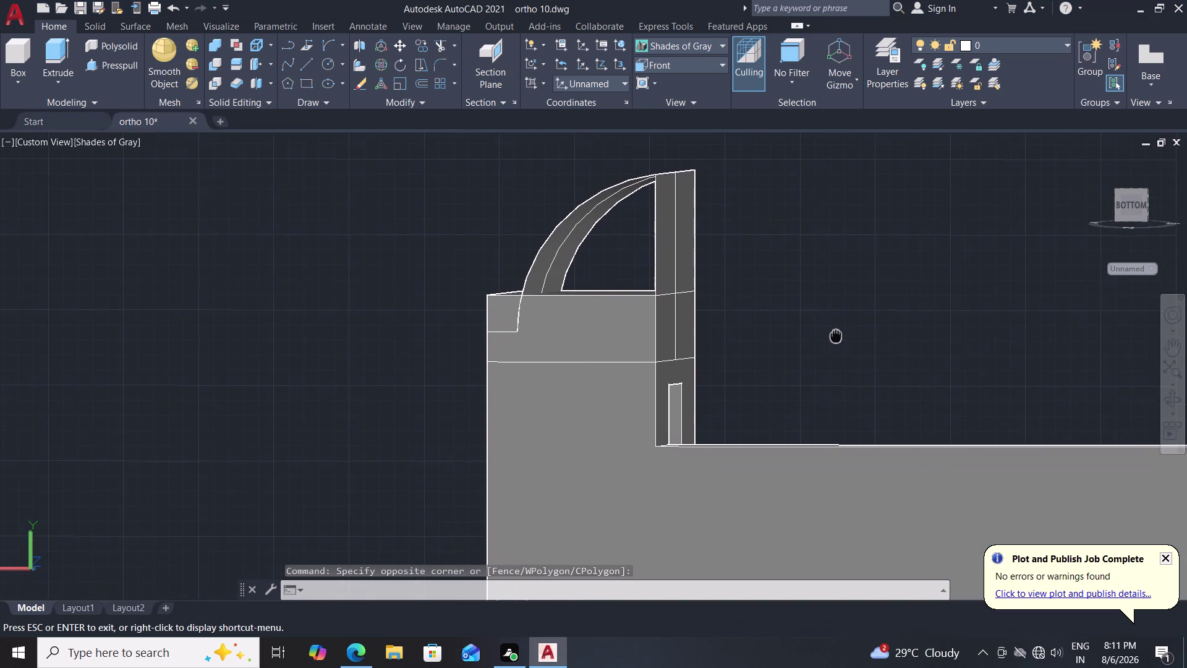
middle_drag(836, 334, 836, 336)
scroll(down, 3)
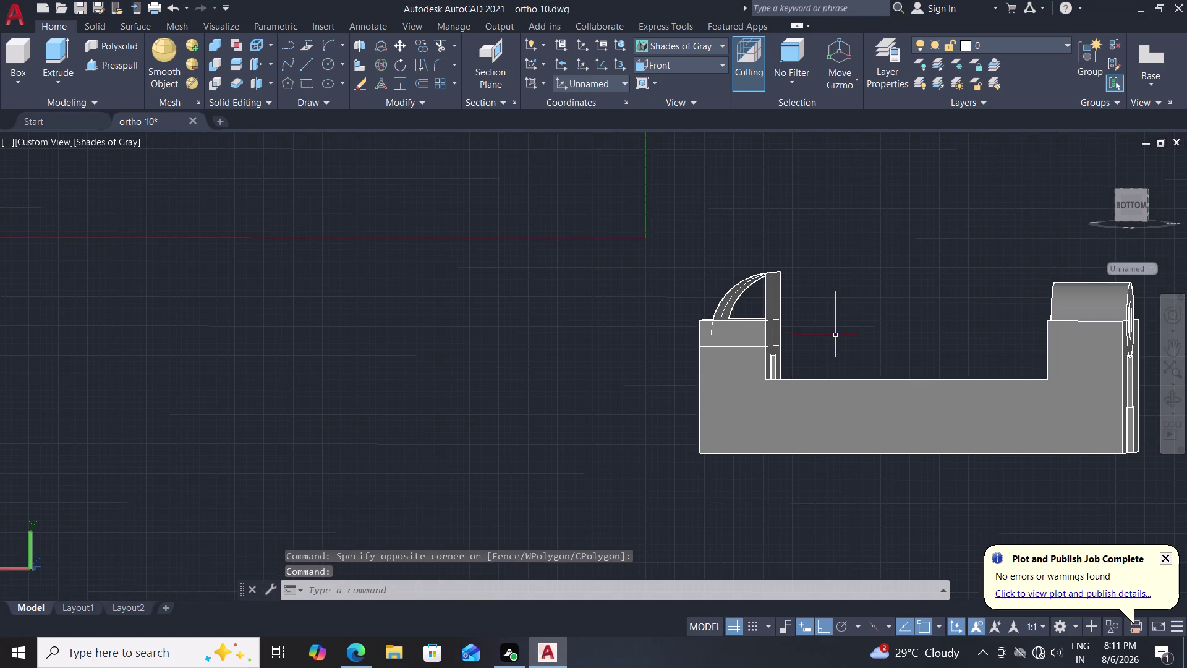
middle_drag(845, 328, 866, 338)
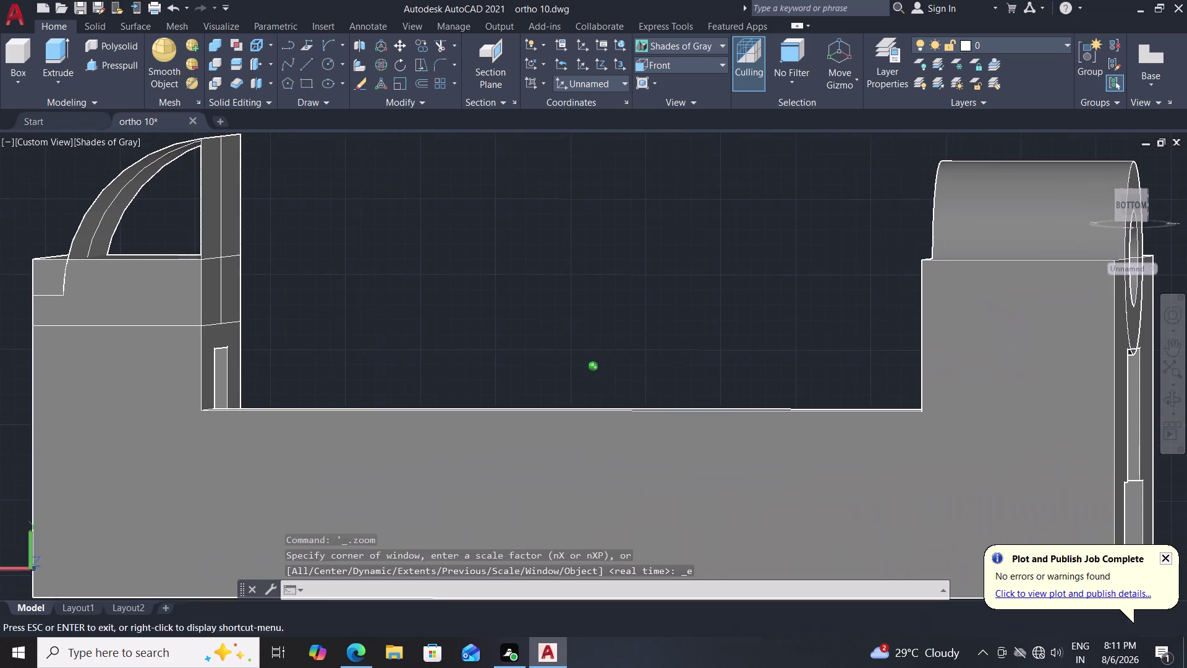
middle_drag(740, 303, 814, 285)
middle_drag(752, 279, 799, 281)
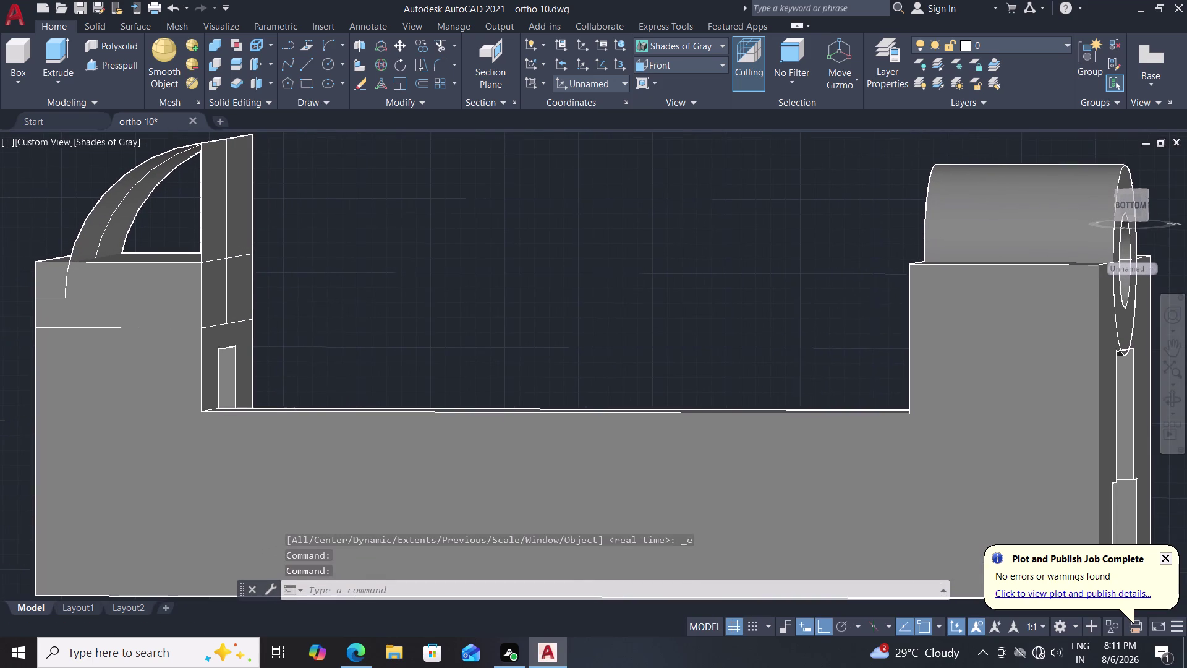
Tilt the view to show the bracket's top faces and cancel the stray selection box.
click(619, 302)
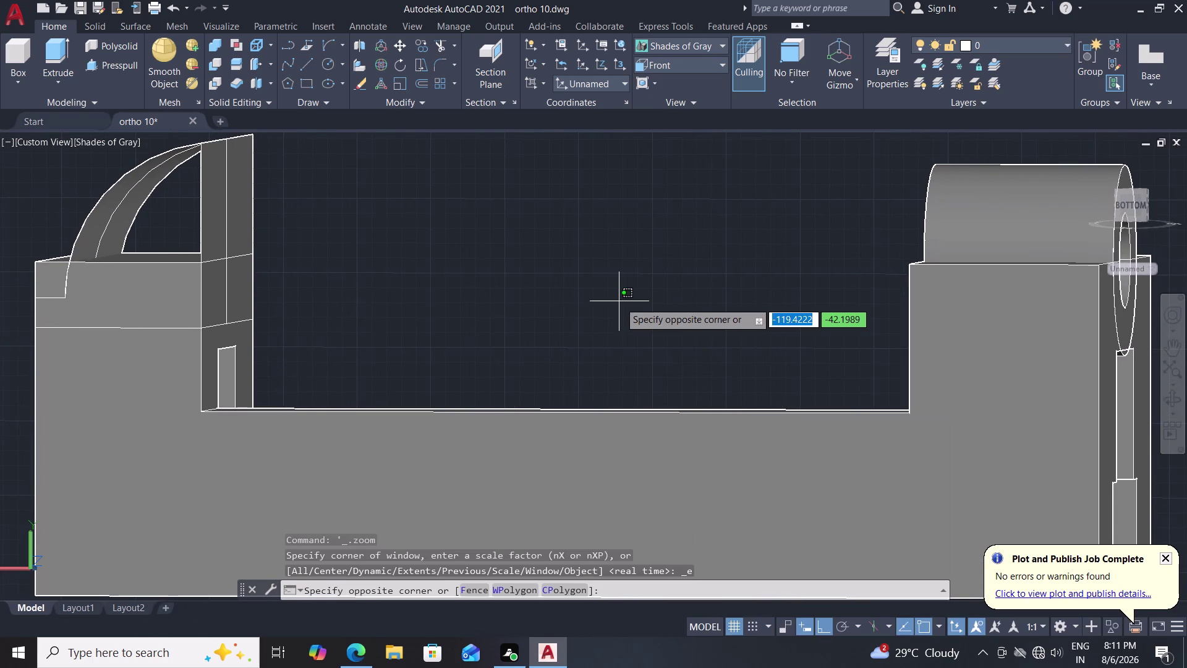
middle_drag(619, 302, 634, 314)
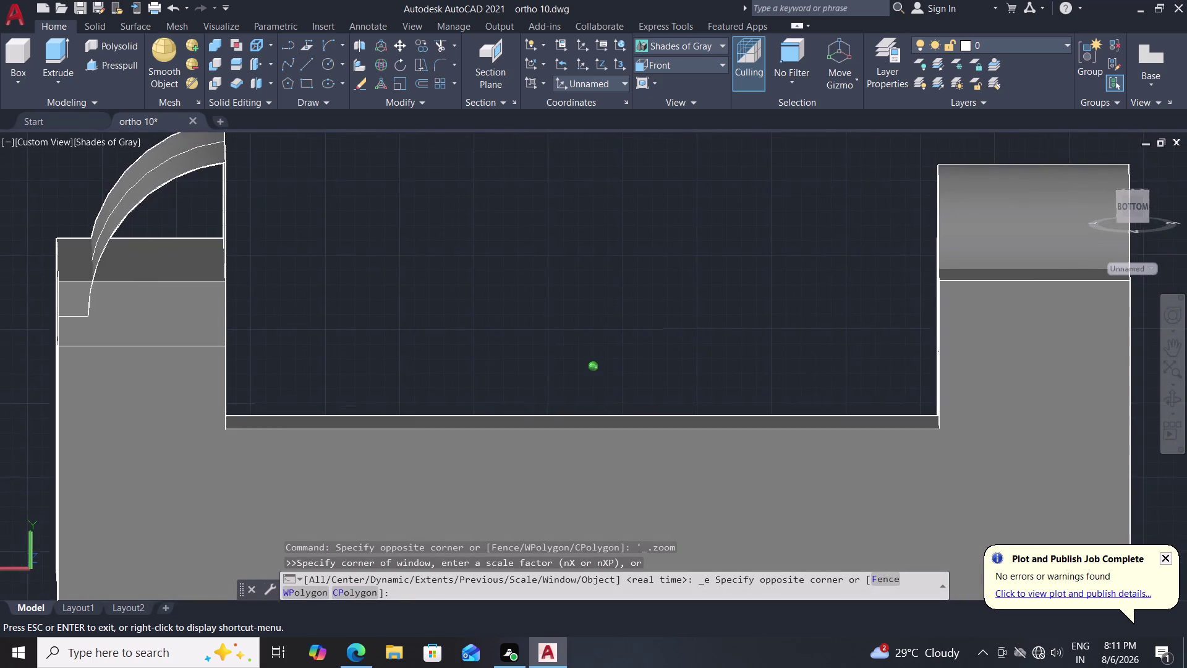
middle_drag(633, 314, 639, 302)
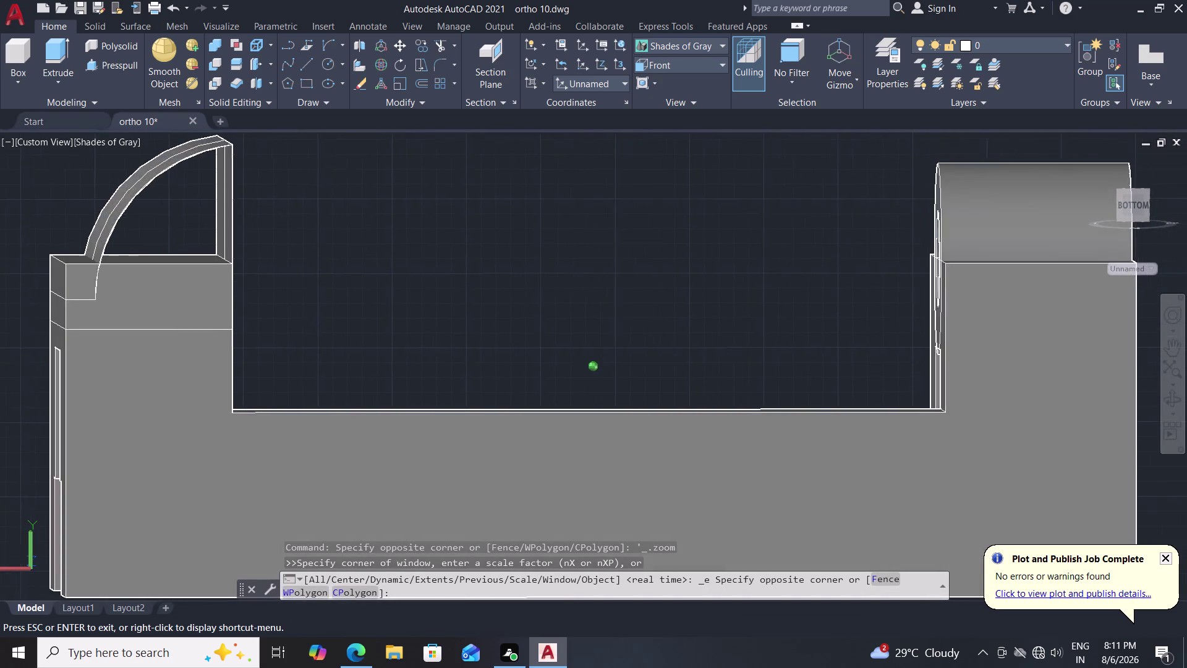
middle_drag(640, 302, 646, 307)
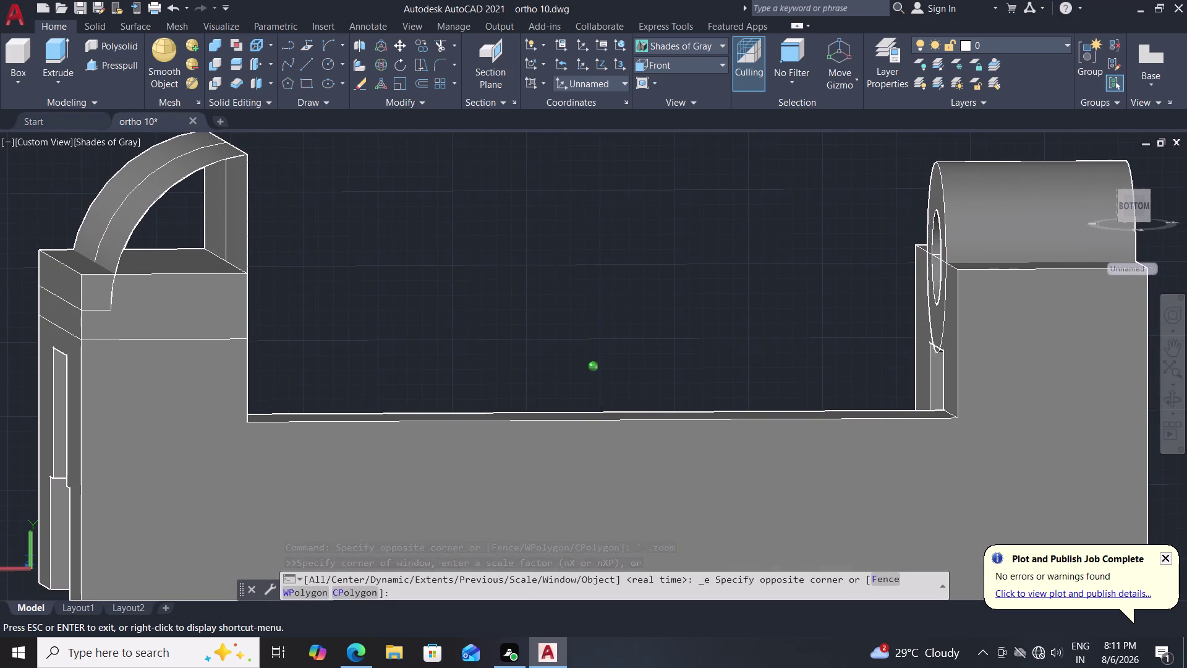
key(Escape)
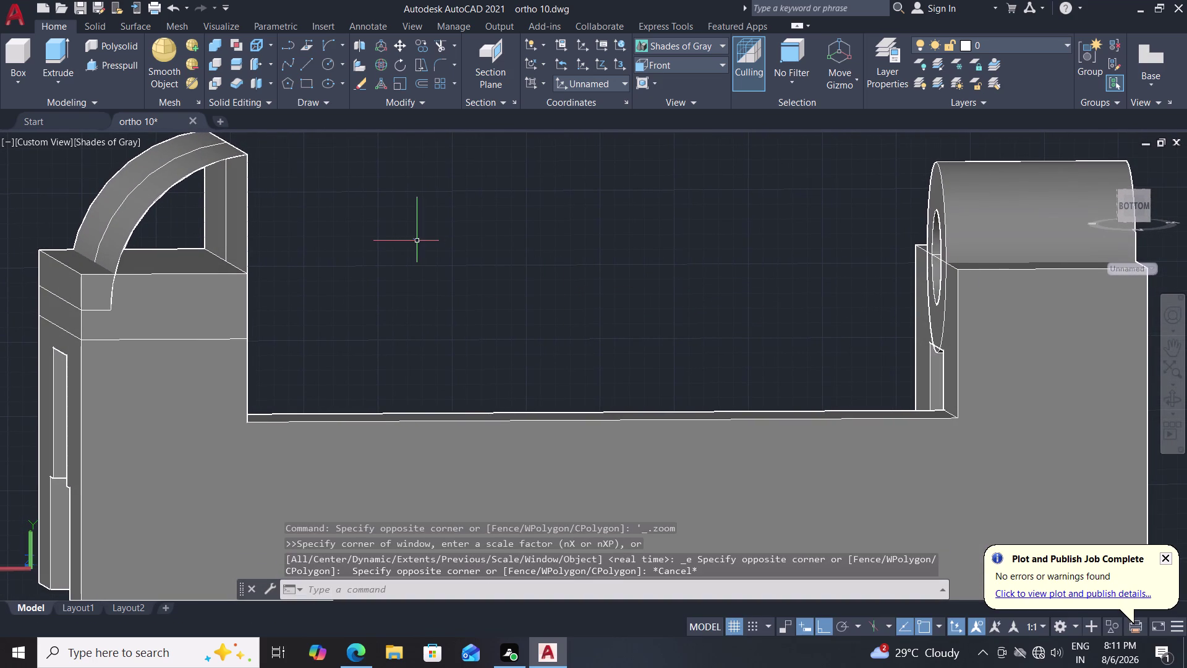
click(118, 70)
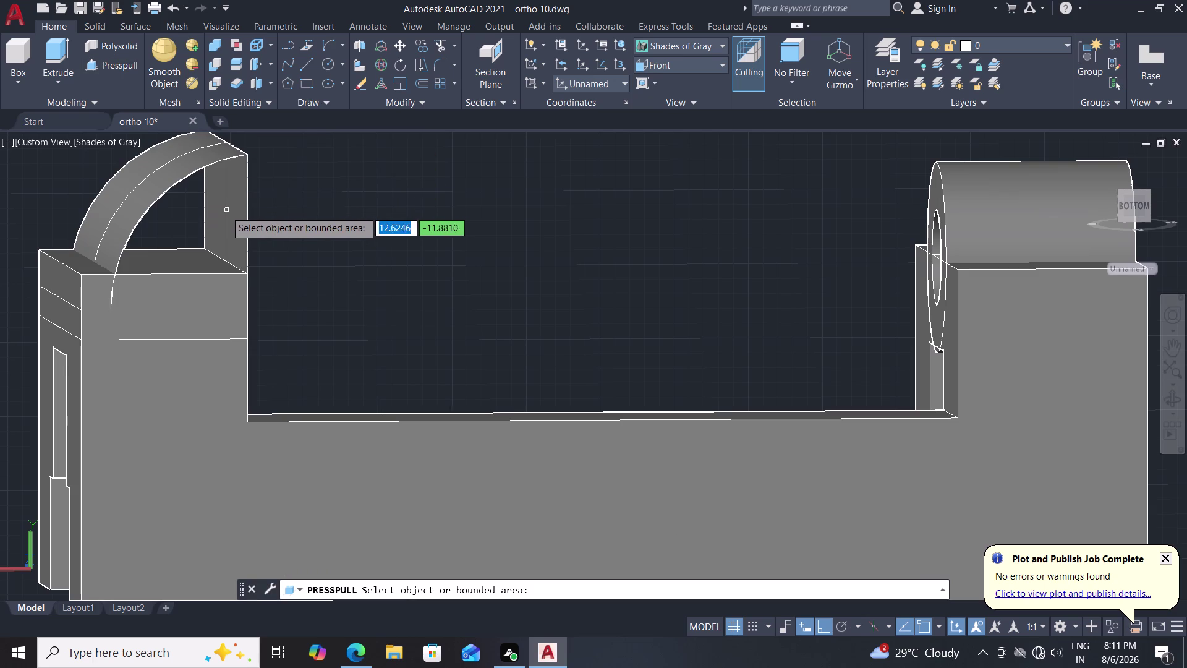
click(181, 275)
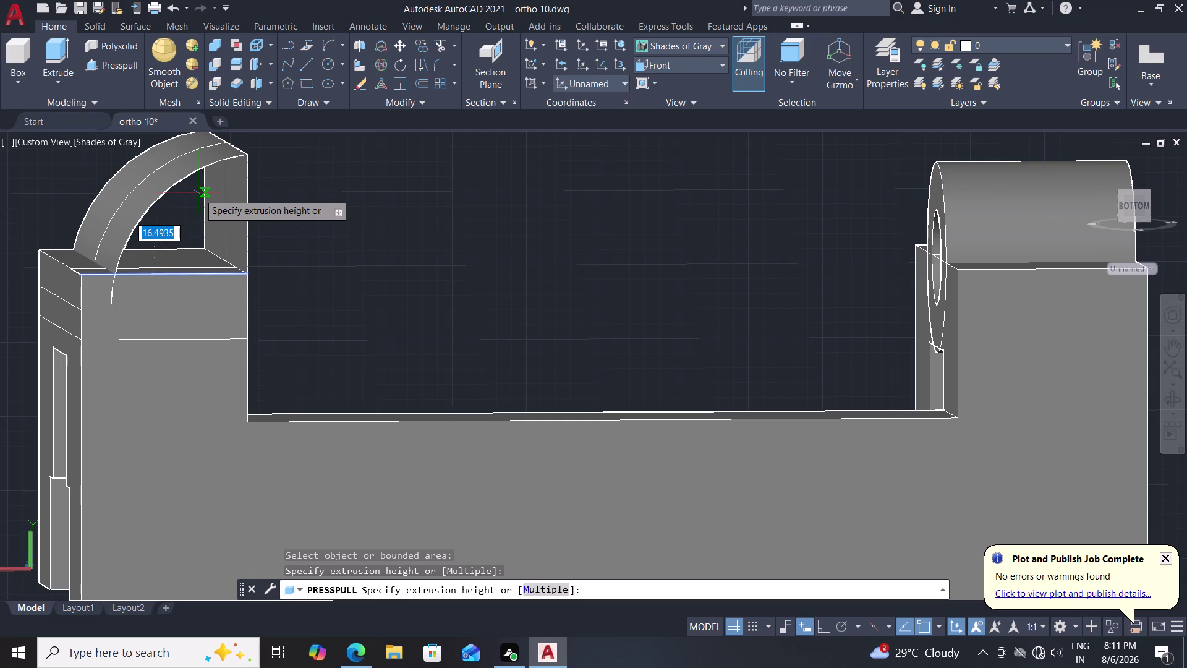
key(Escape)
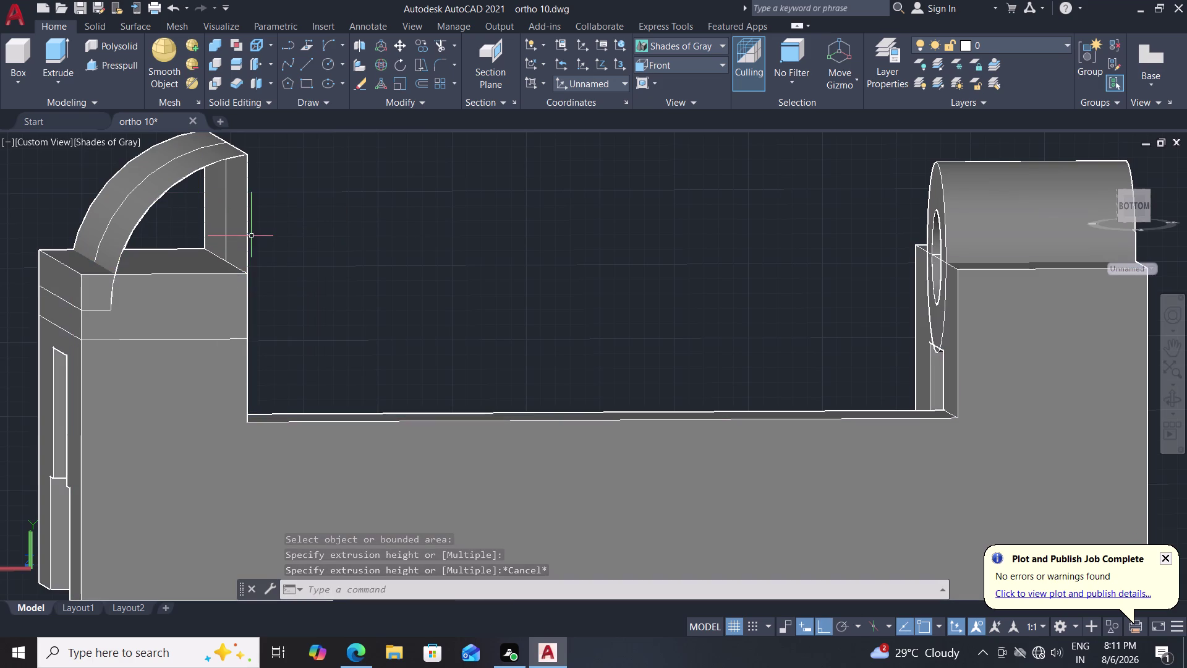
click(113, 63)
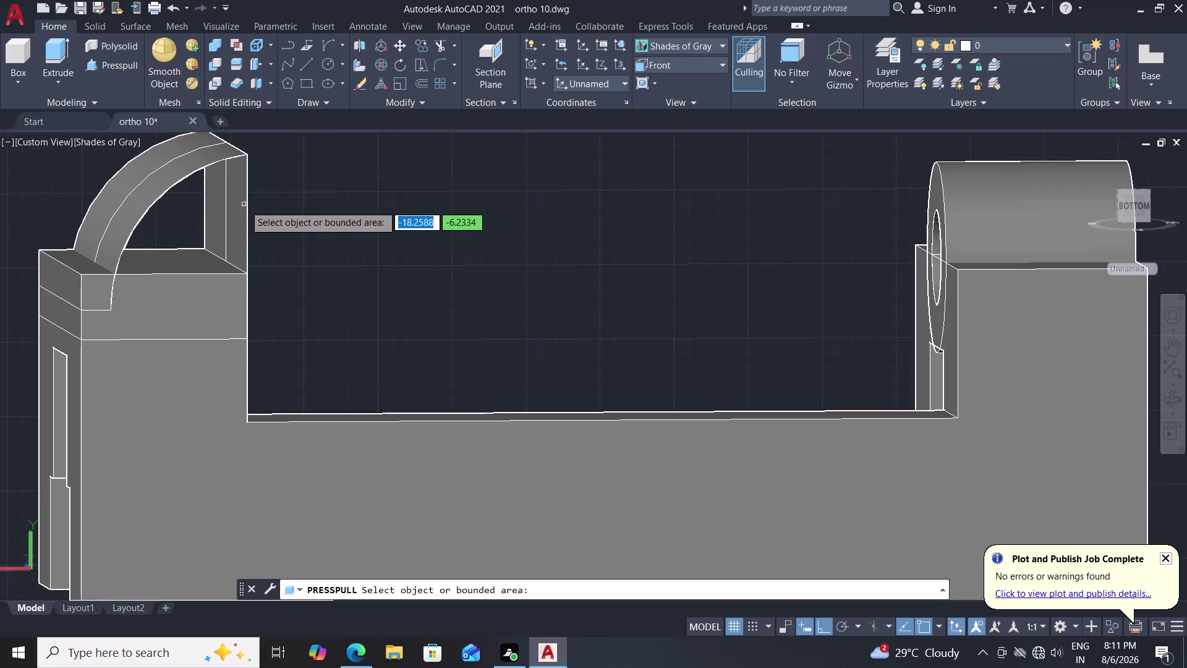
click(247, 204)
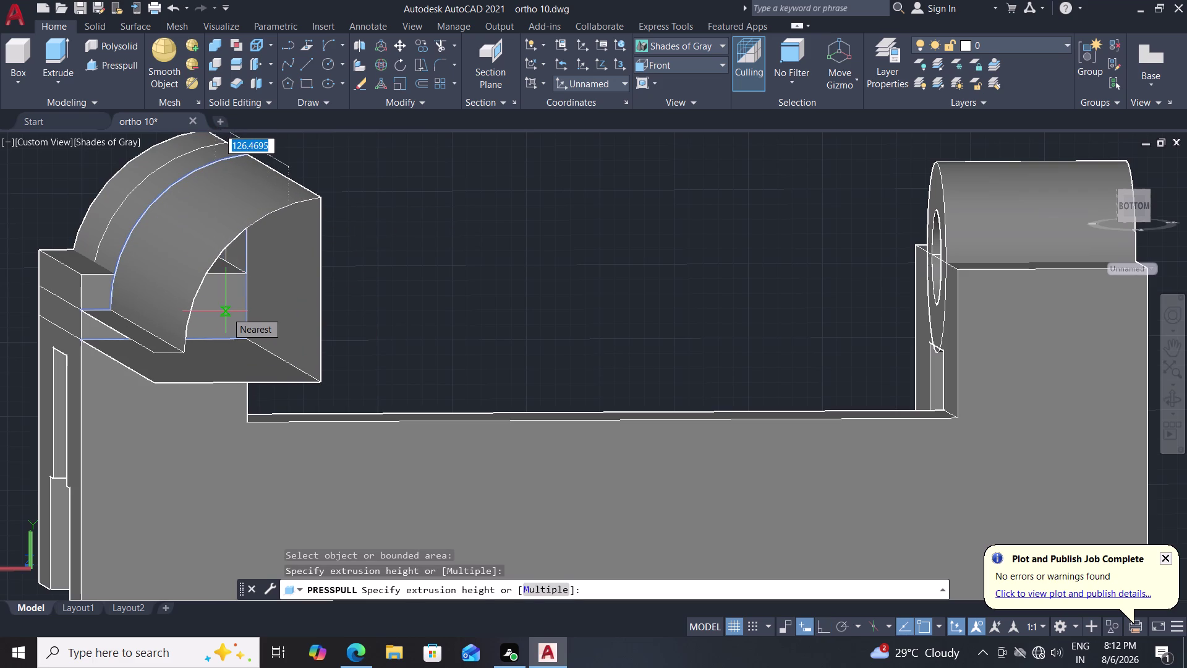
key(Escape)
key(Escape)
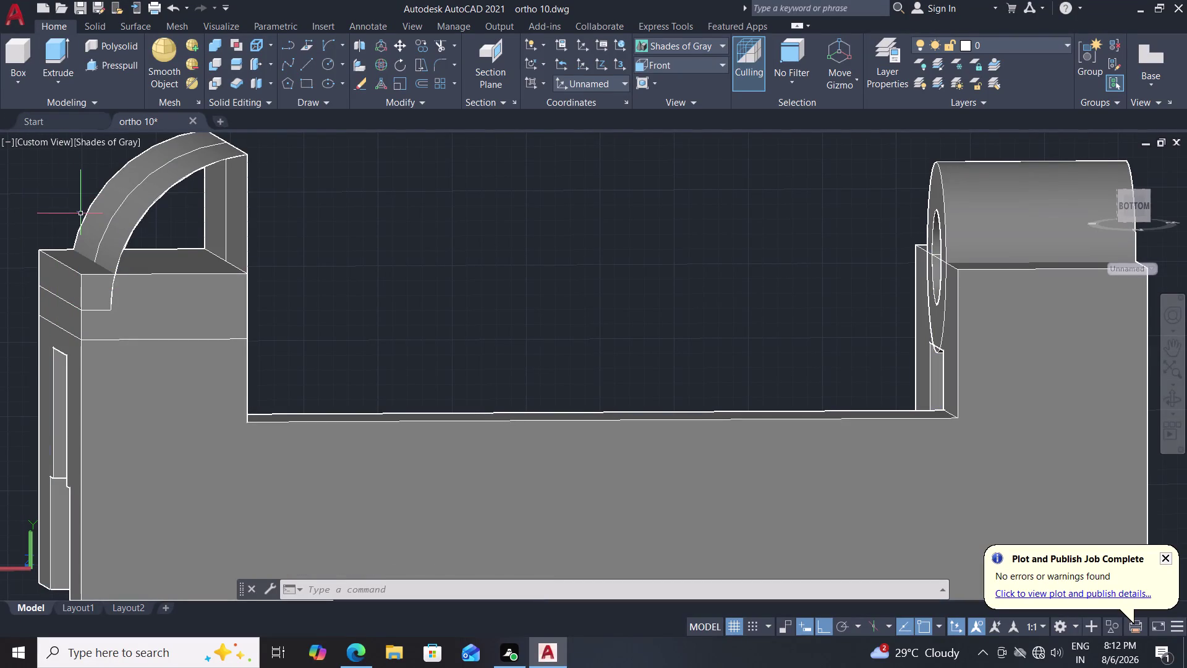
middle_drag(70, 192, 57, 198)
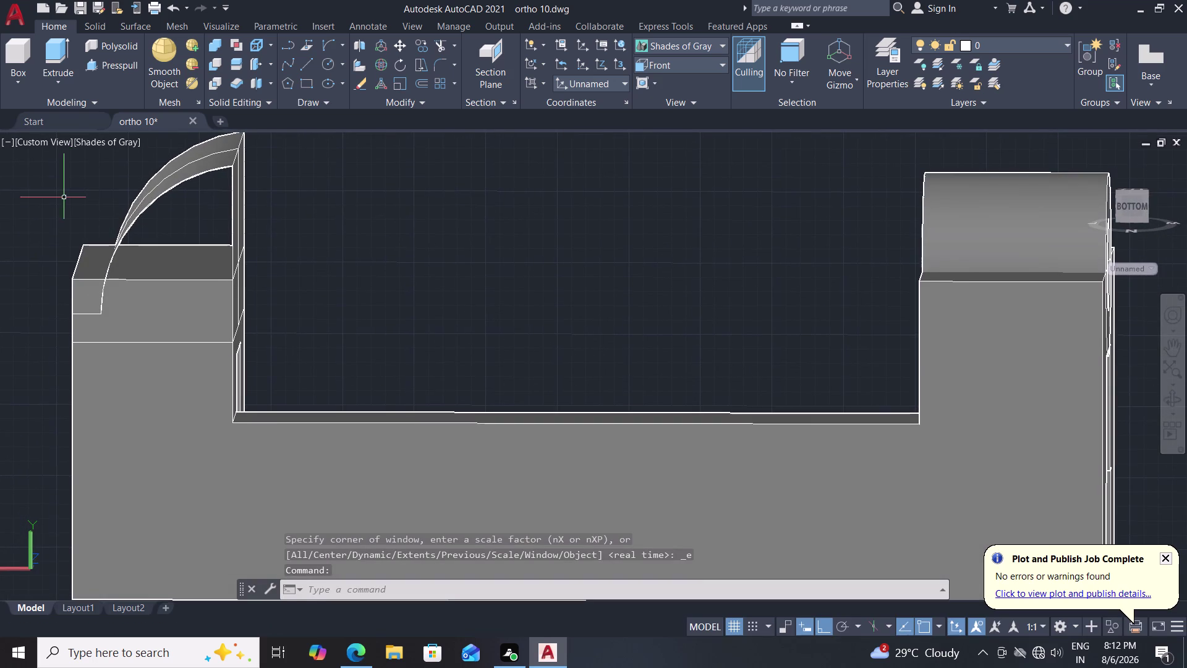
Draw a short vertical line on the left upright near the arc's base.
key(l)
key(Return)
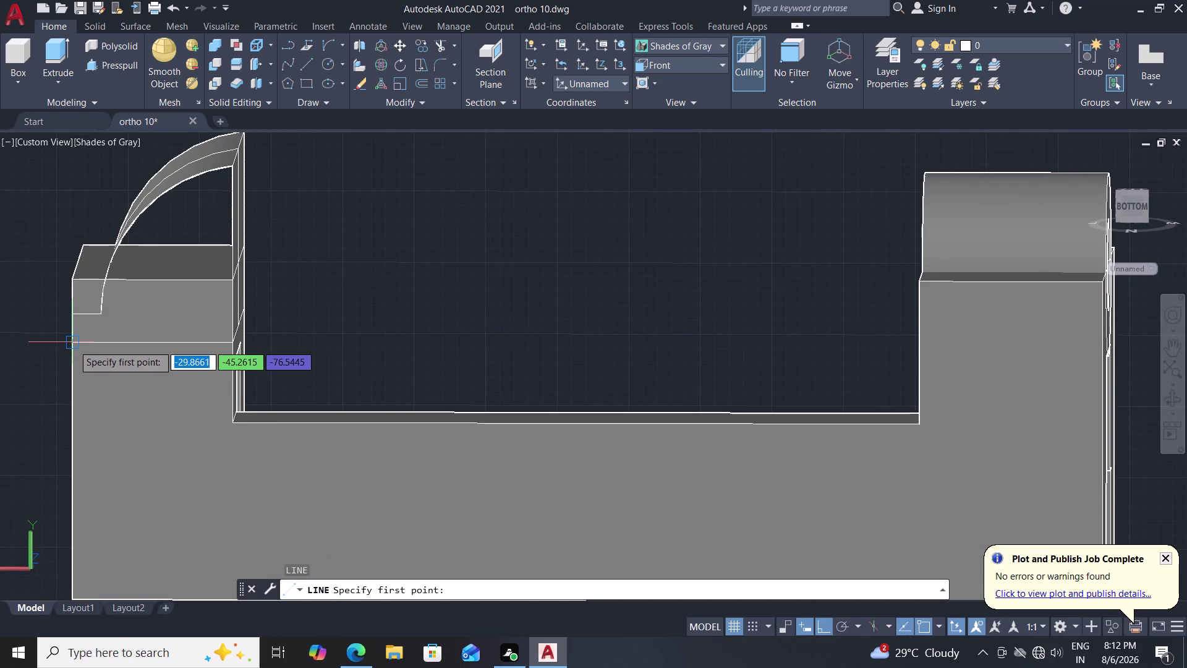
click(73, 345)
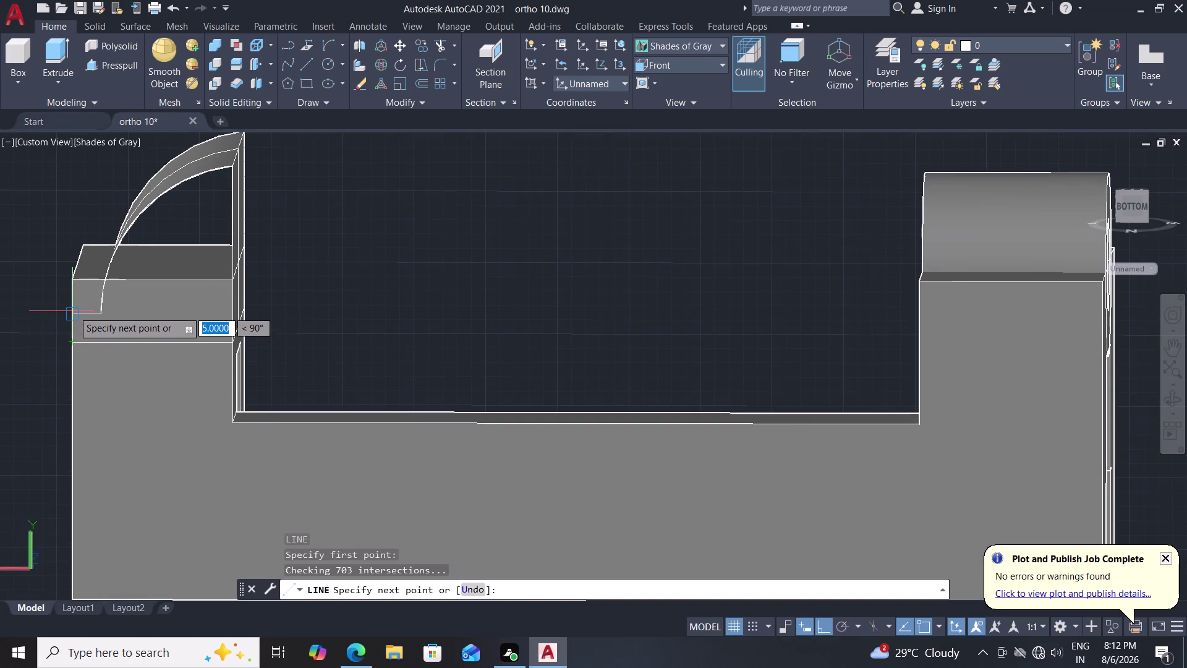
click(72, 310)
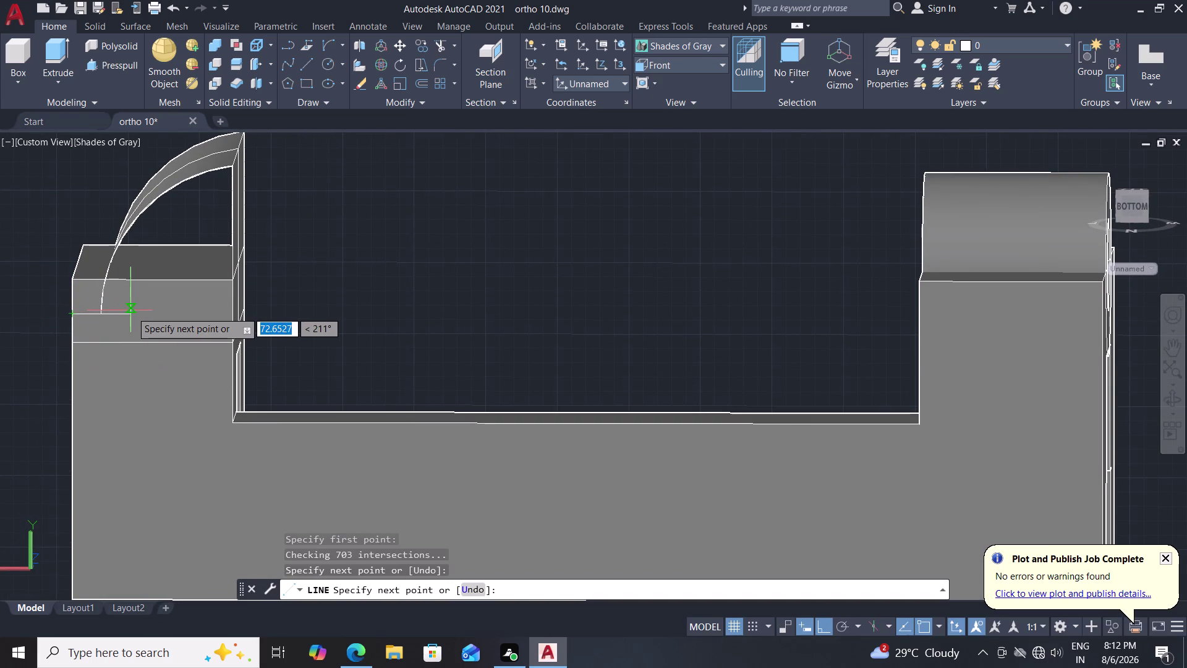
key(Escape)
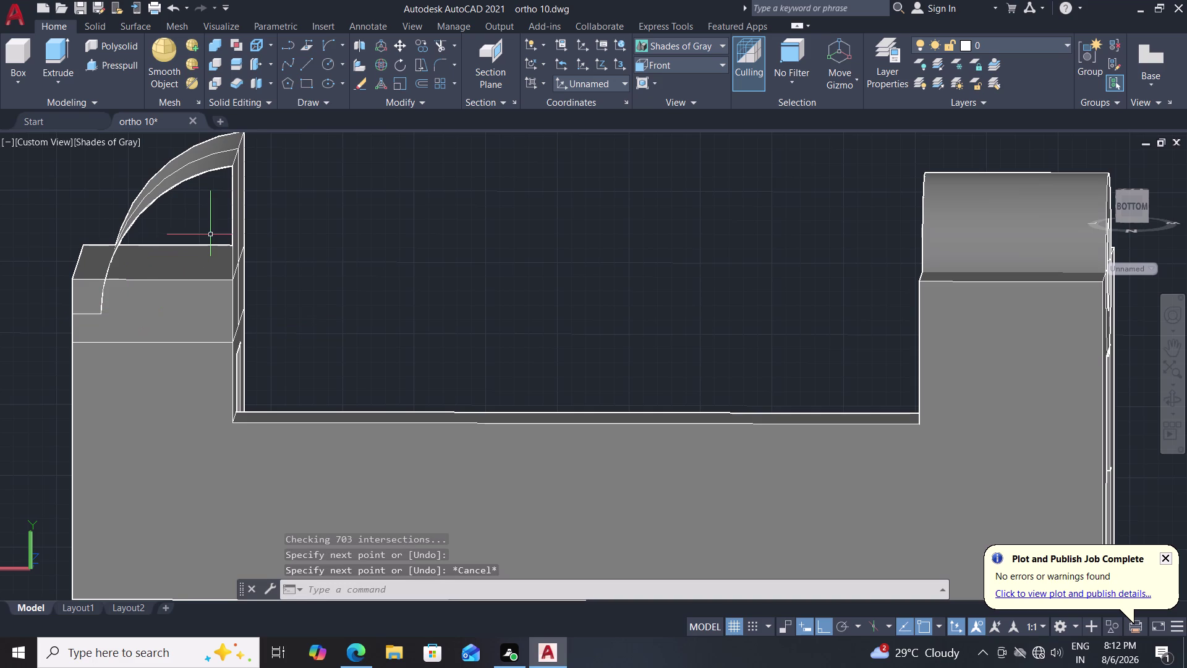
Orbit to a 3D view and preview a press-pull of the area beneath the arc hood.
middle_drag(213, 225, 231, 235)
click(120, 61)
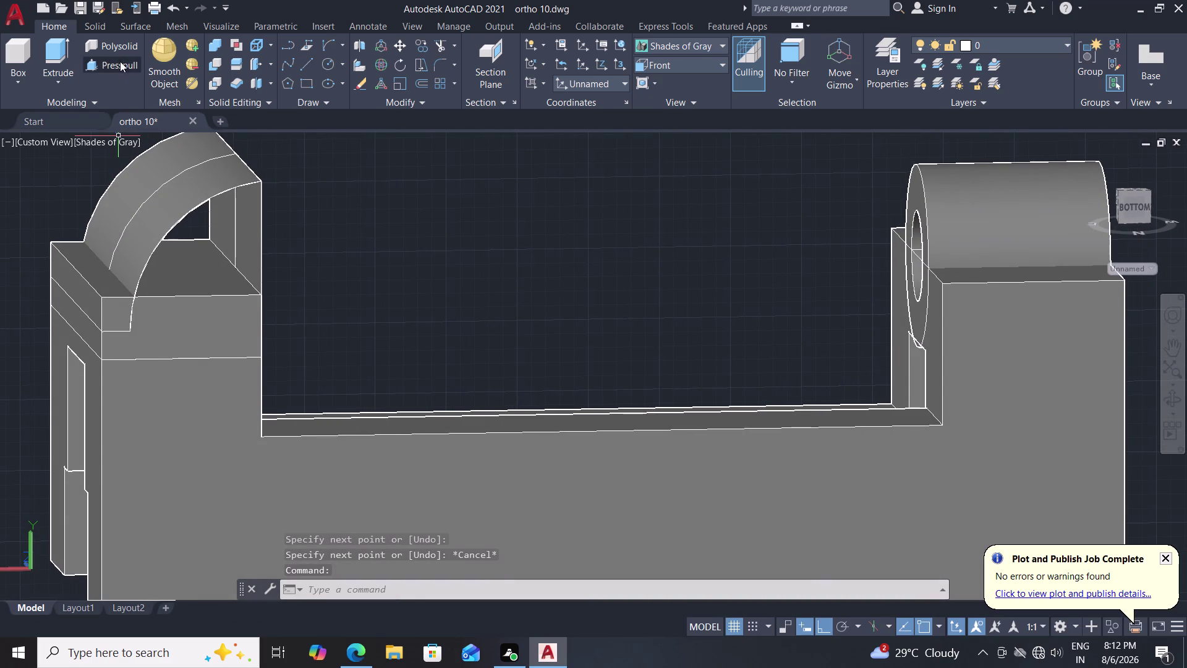
click(196, 255)
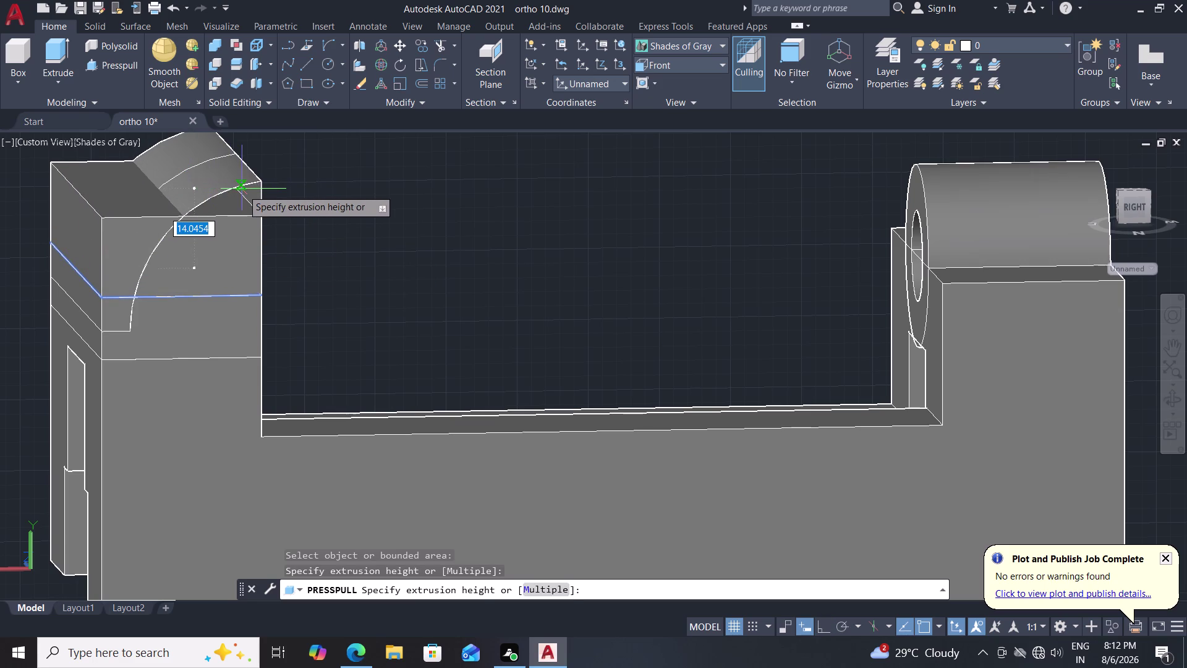
Finish the arc-region press-pull and shift the view of the bracket slightly.
click(265, 184)
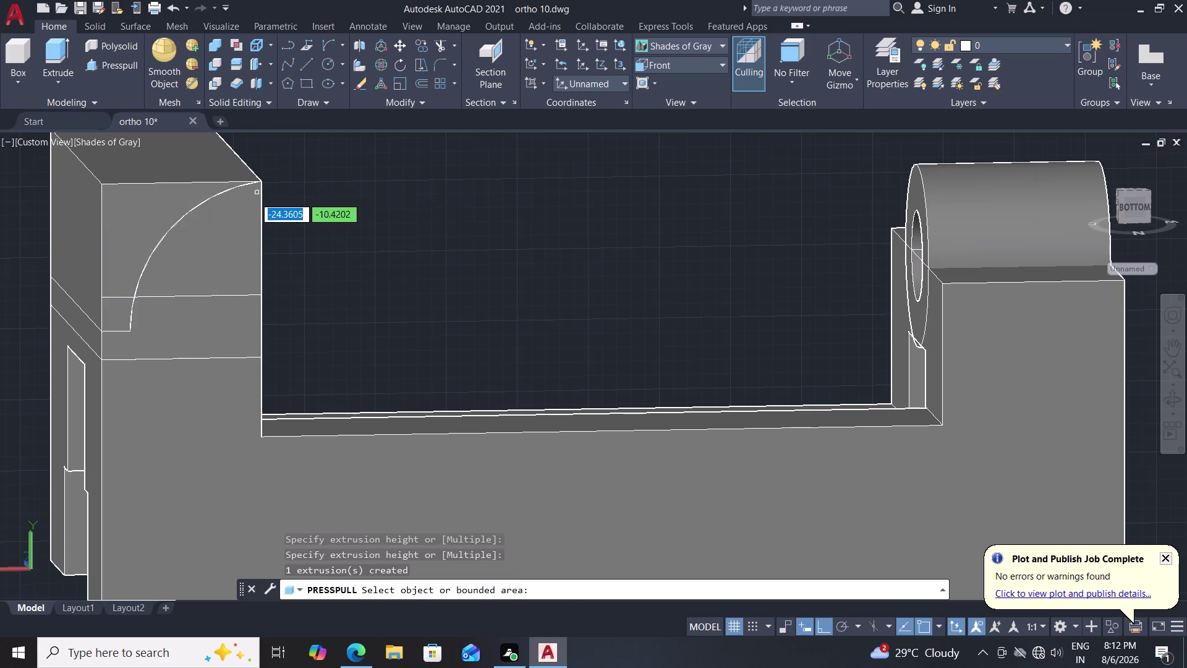
key(Escape)
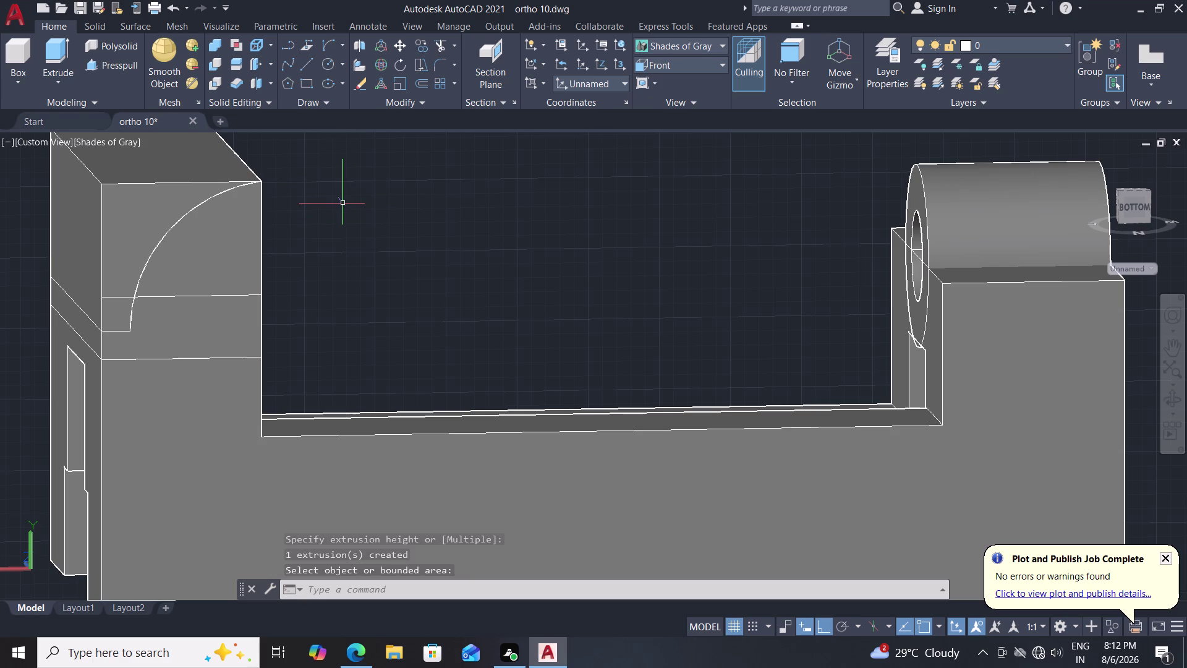
middle_drag(343, 203, 335, 228)
key(Escape)
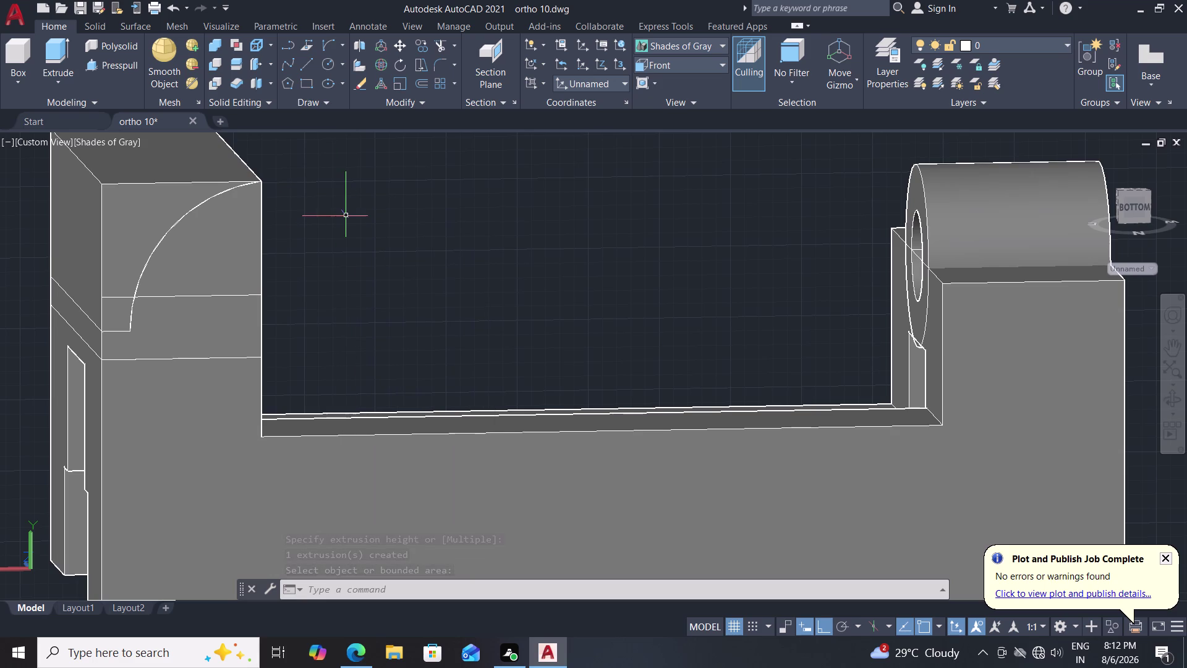
middle_drag(346, 215, 350, 243)
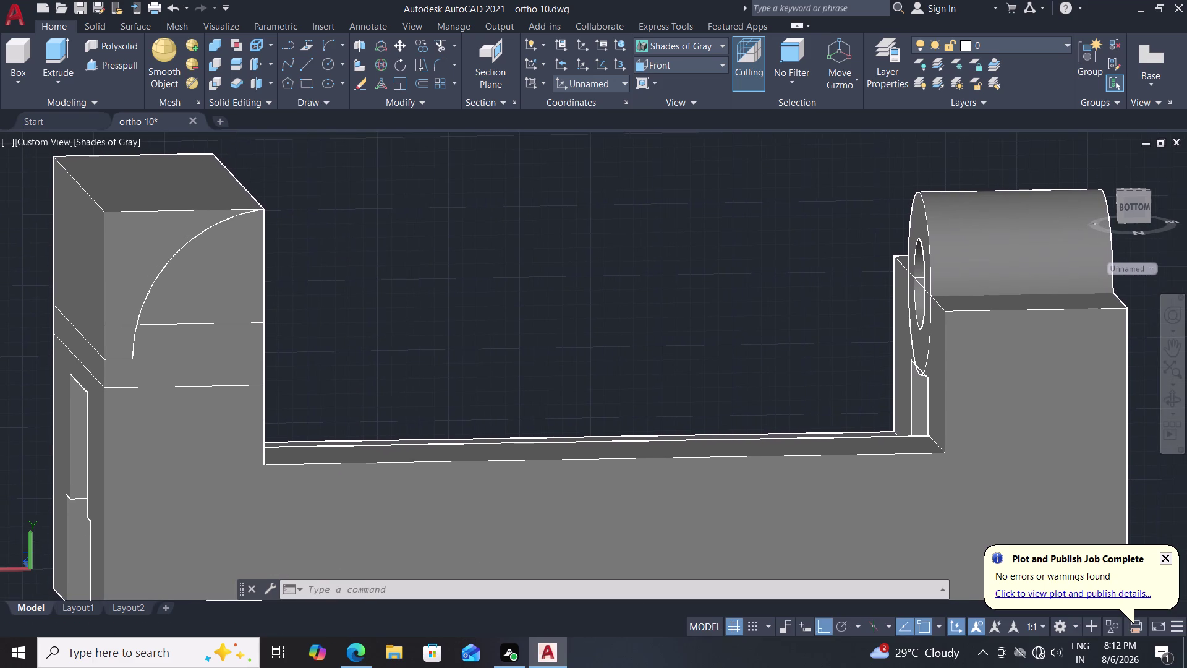
Try press-pulling the square faces above and around the arc, cancelling each attempt.
click(123, 68)
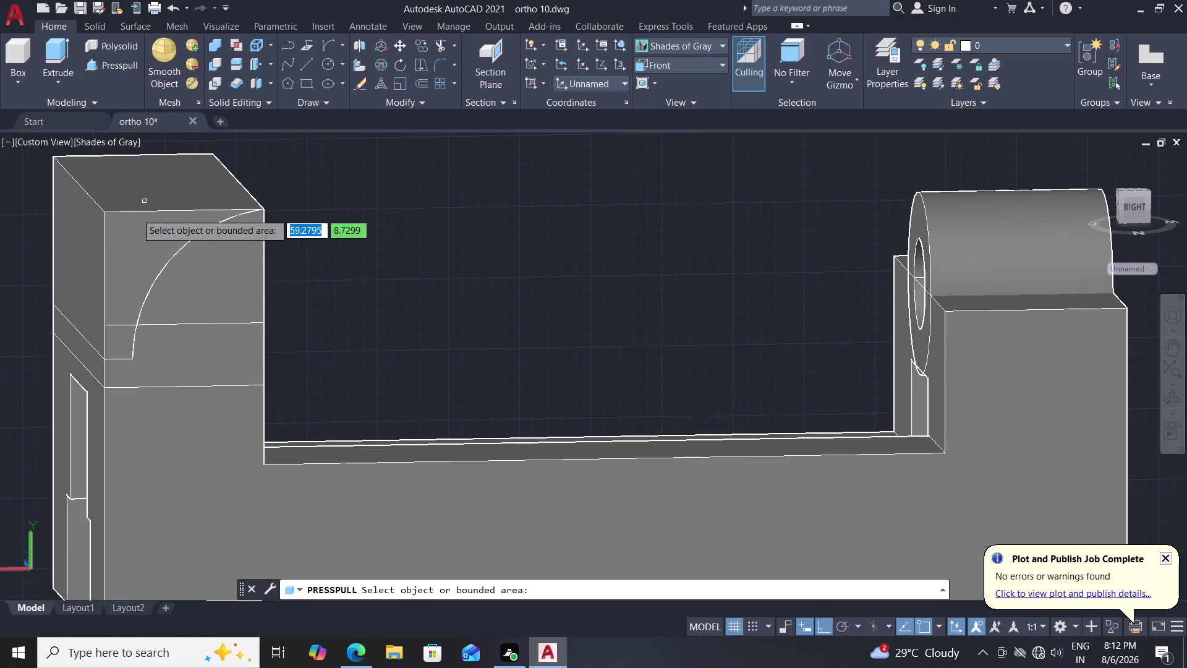
click(119, 240)
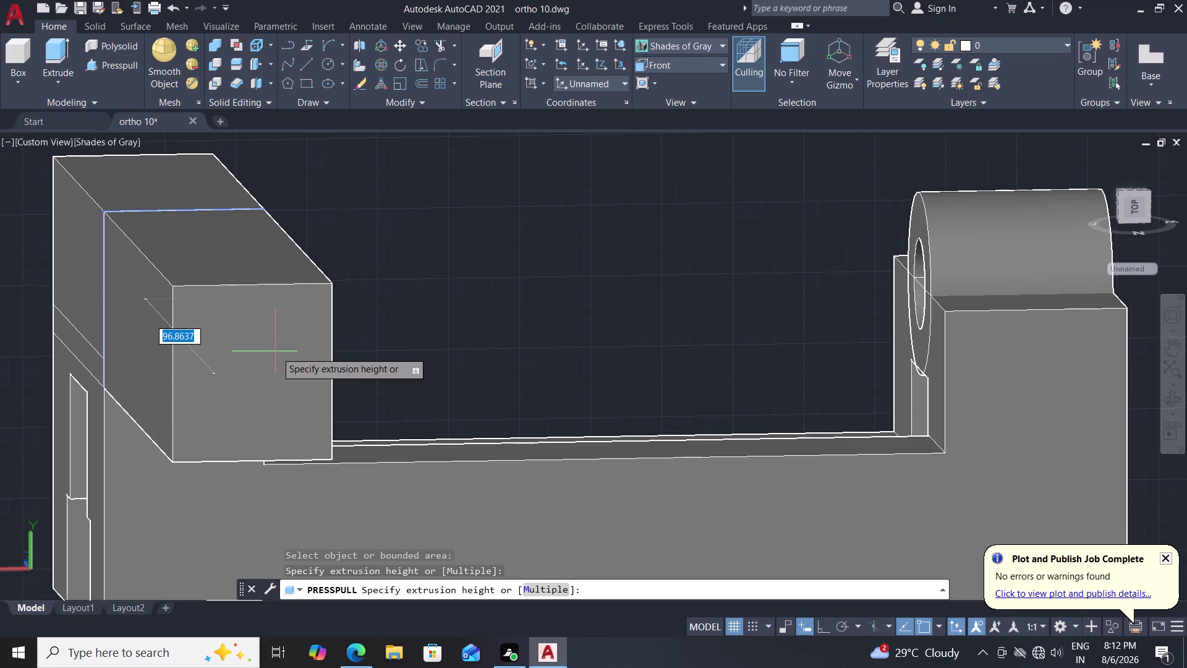
key(Escape)
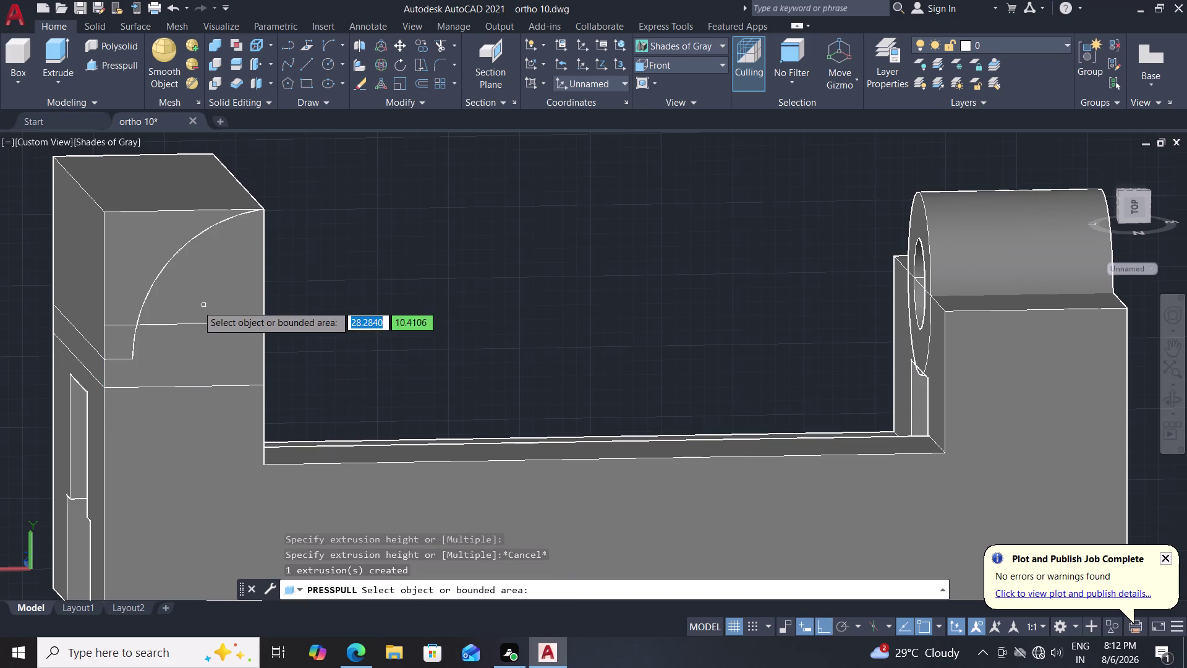
click(139, 265)
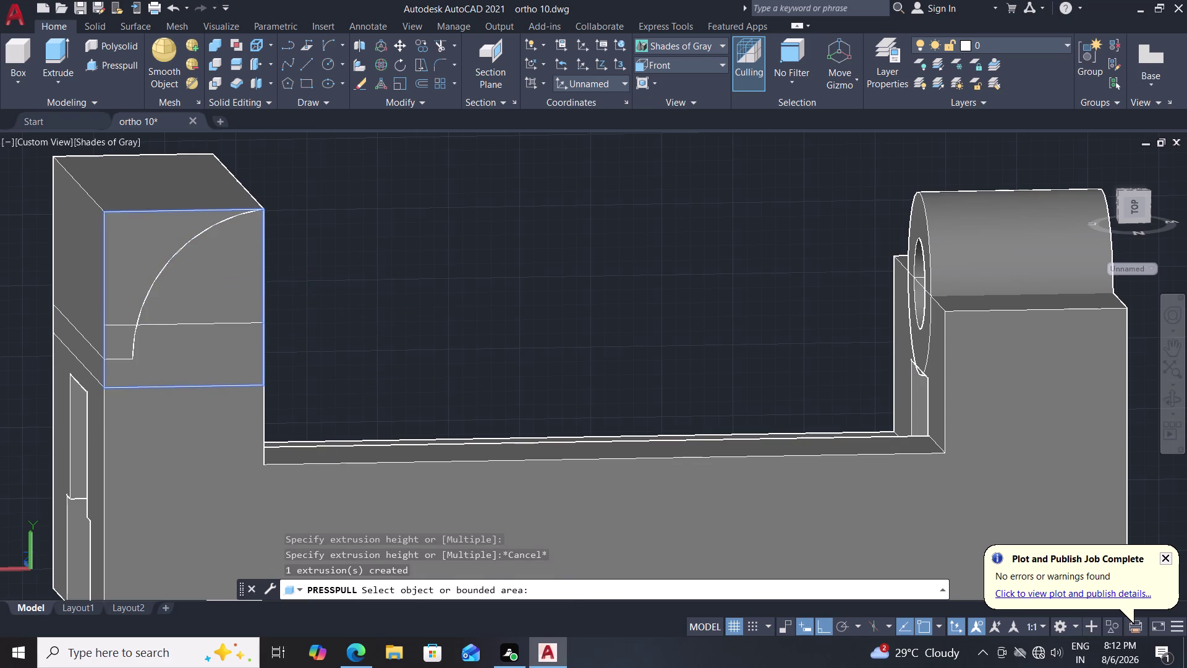
key(Escape)
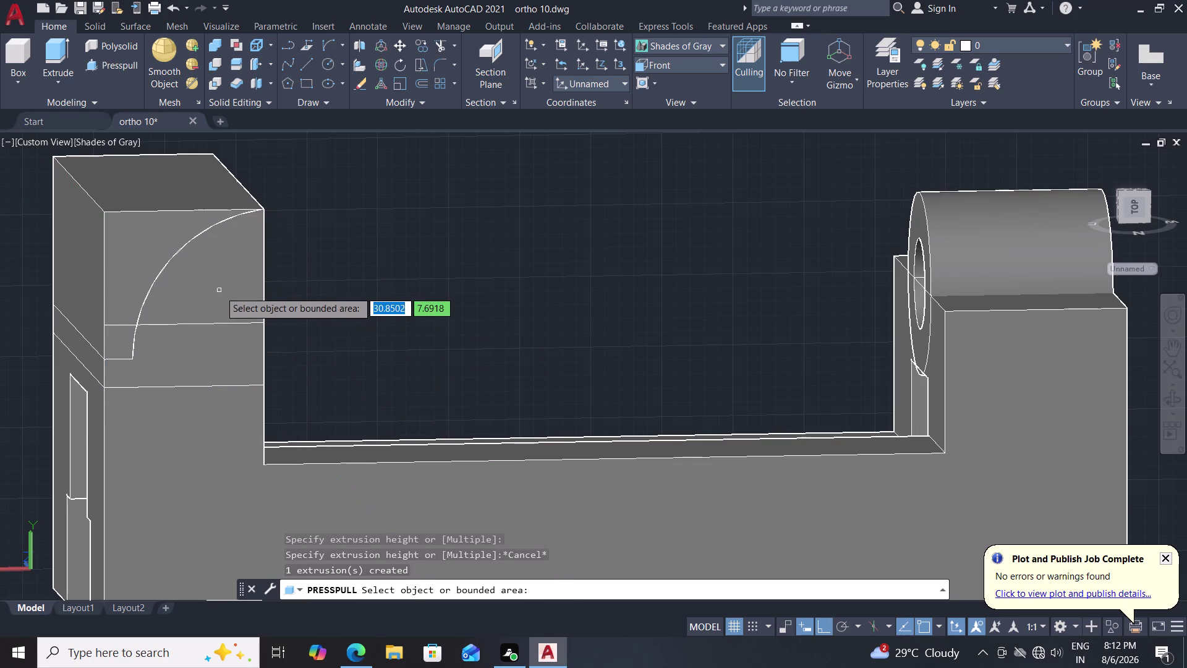
Undo the Presspull group to restore the arch surface, then pick the upright's arc edge.
key(ctrl+z)
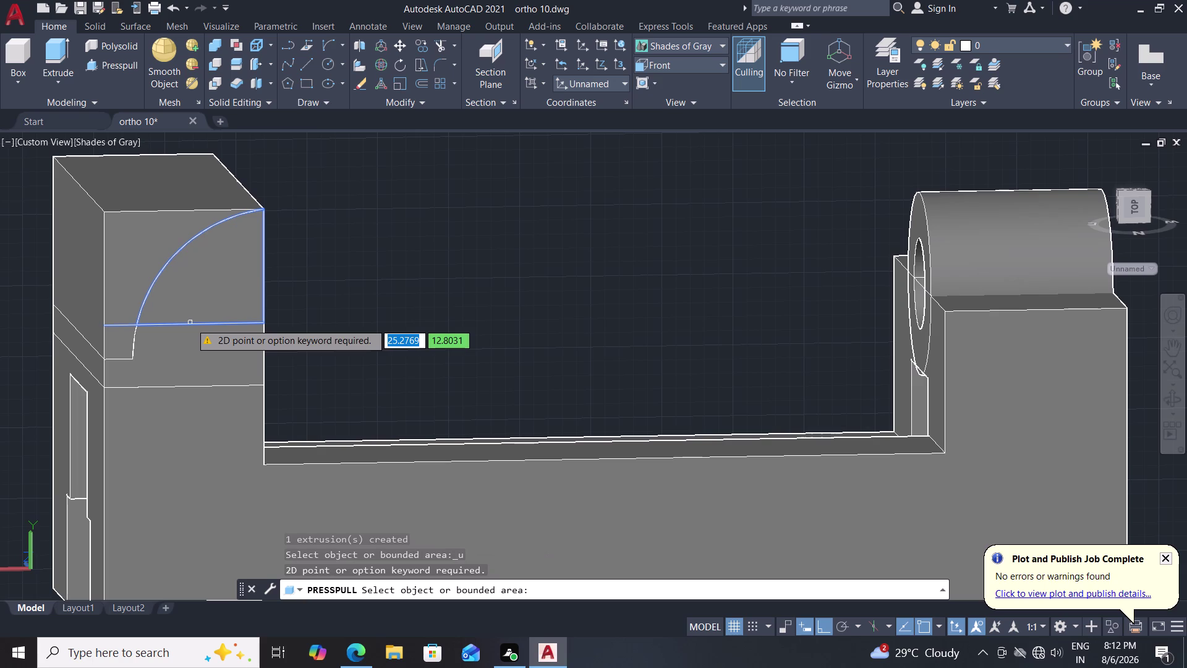
key(Escape)
key(ctrl+z)
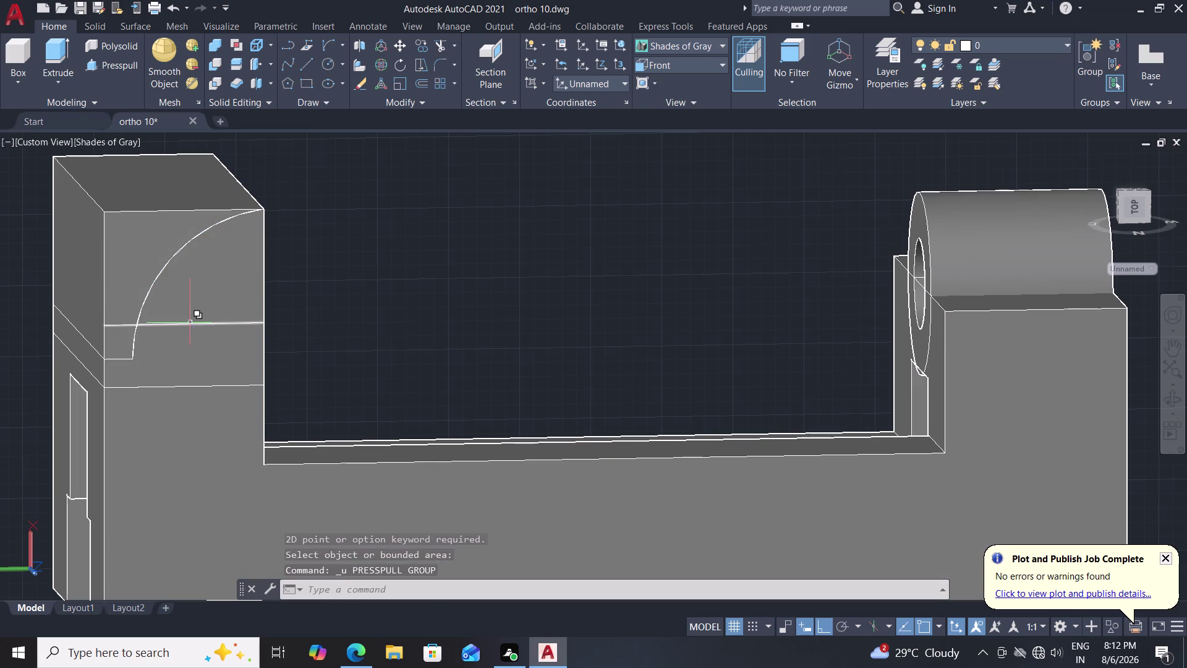
key(Escape)
key(Escape)
key(ctrl+z)
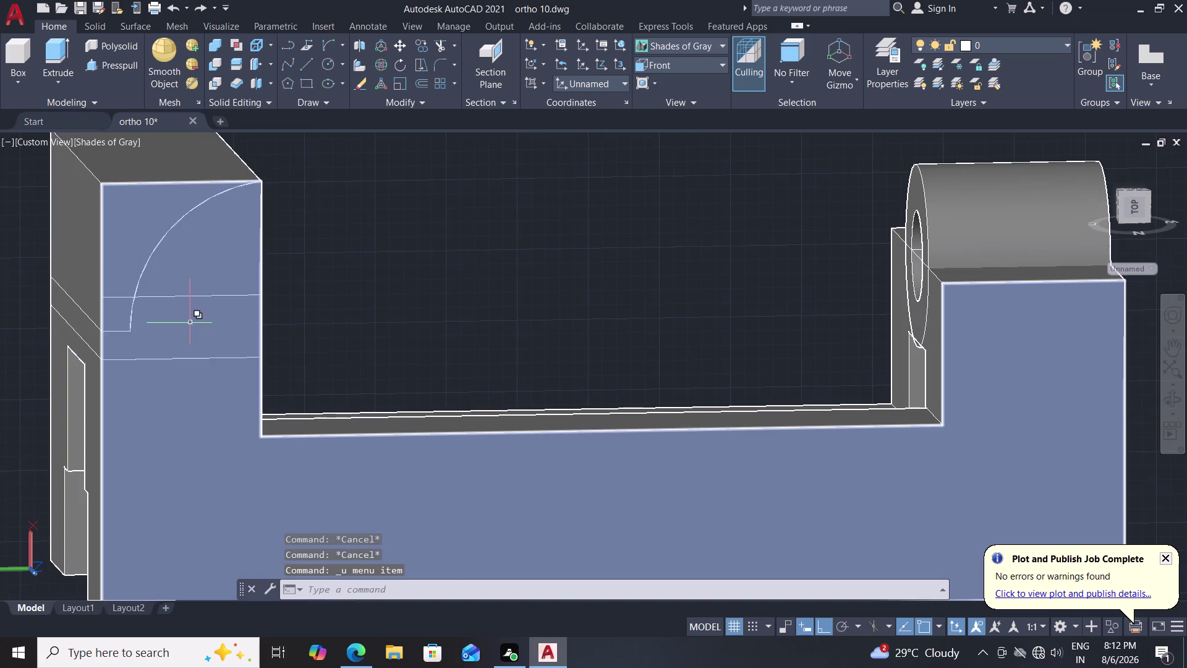
key(ctrl+z)
key(Escape)
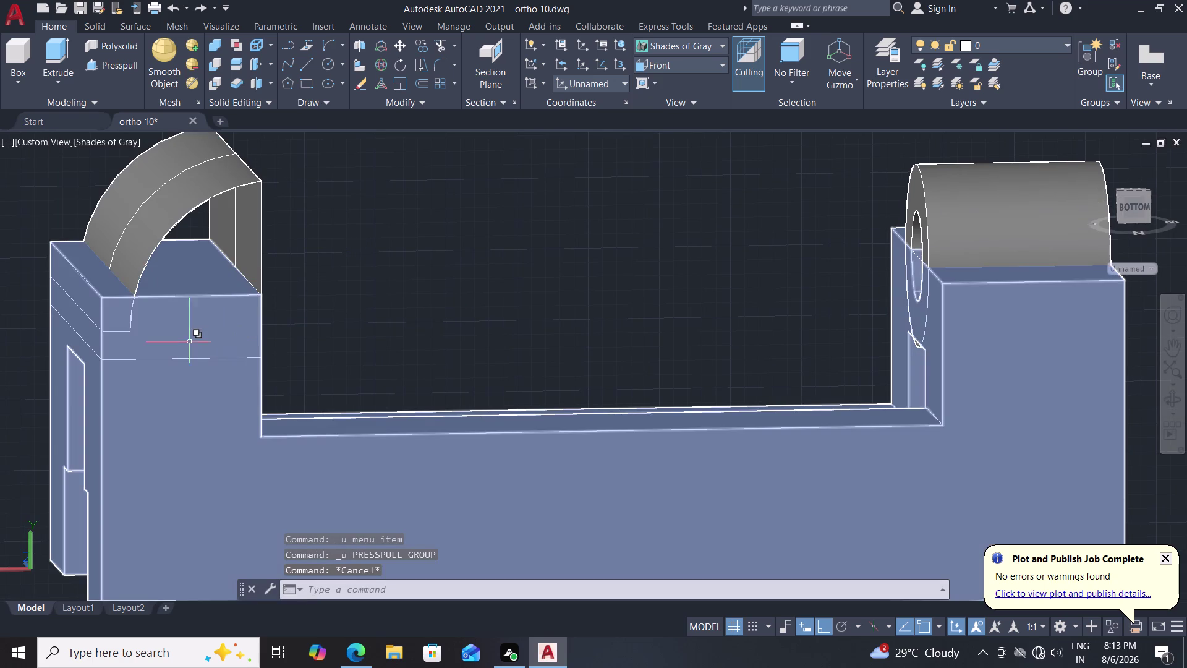
click(189, 214)
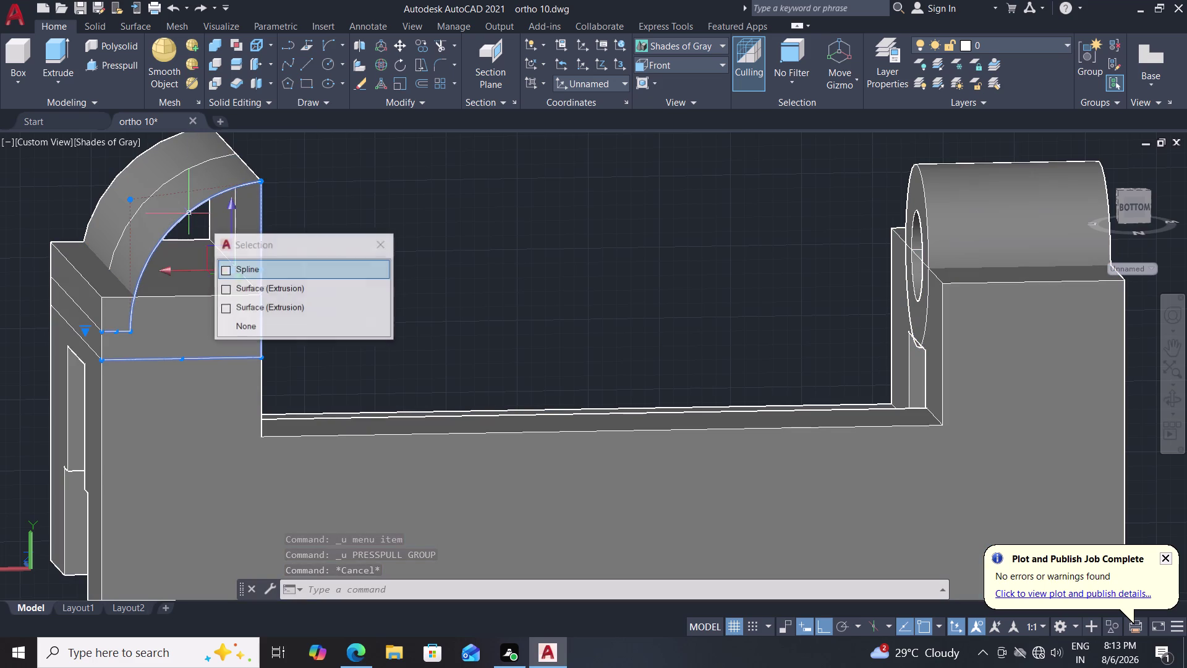
Join the overlapping spline and line into one spline with J.
click(104, 349)
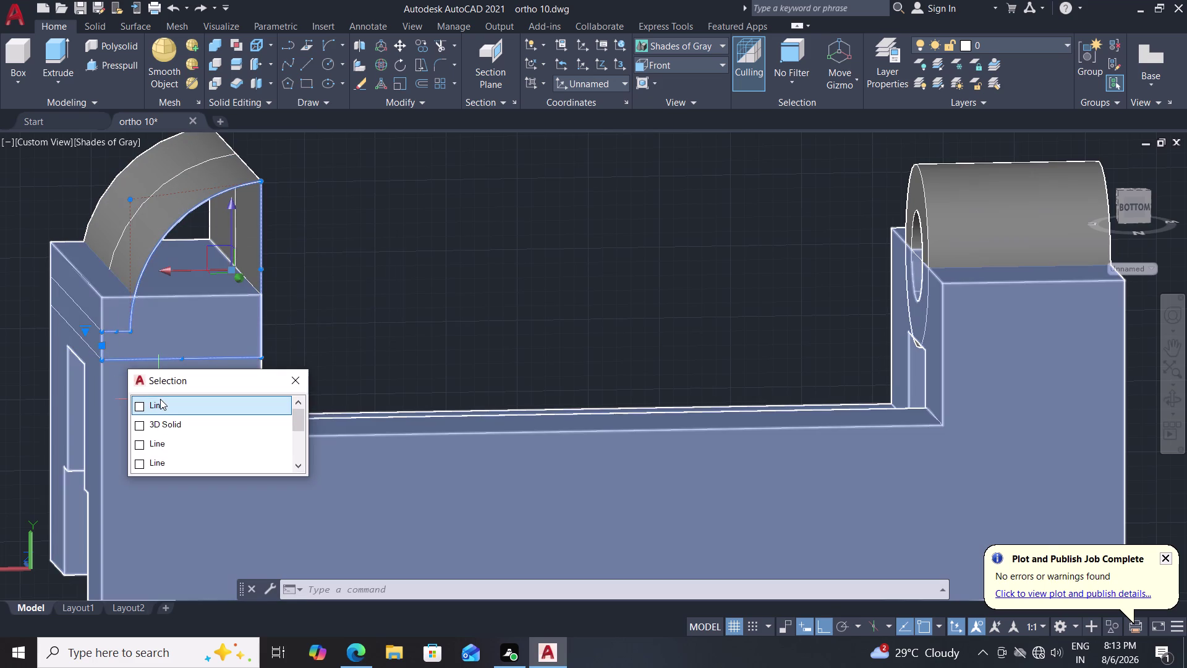
click(158, 402)
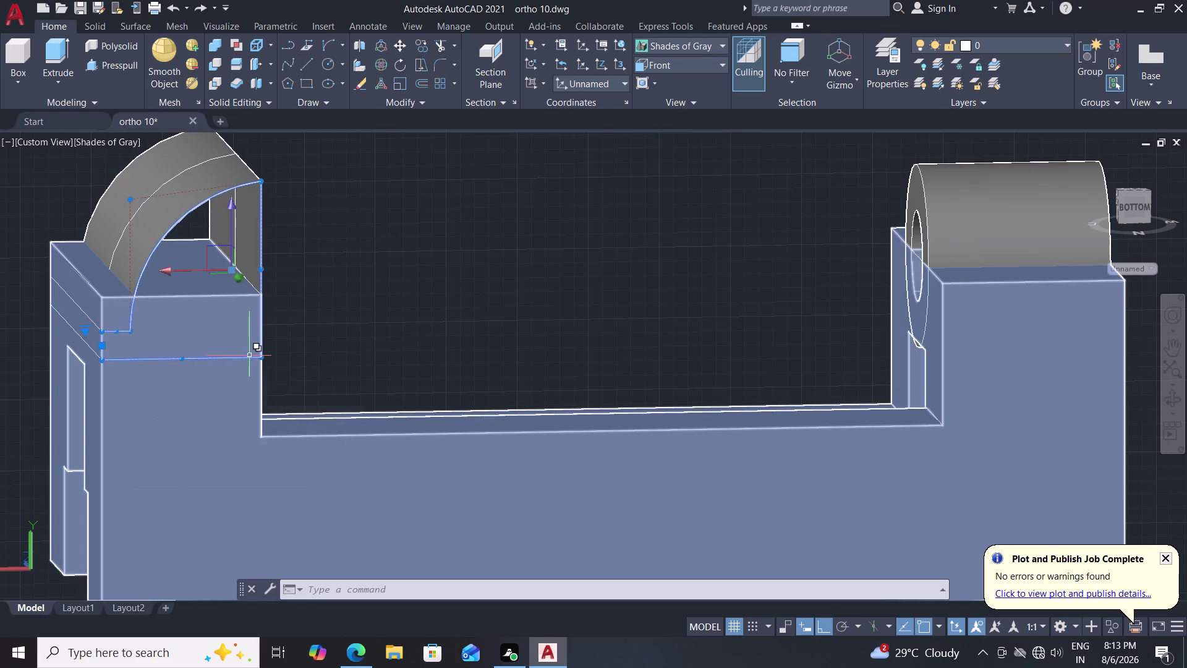
key(j)
key(Return)
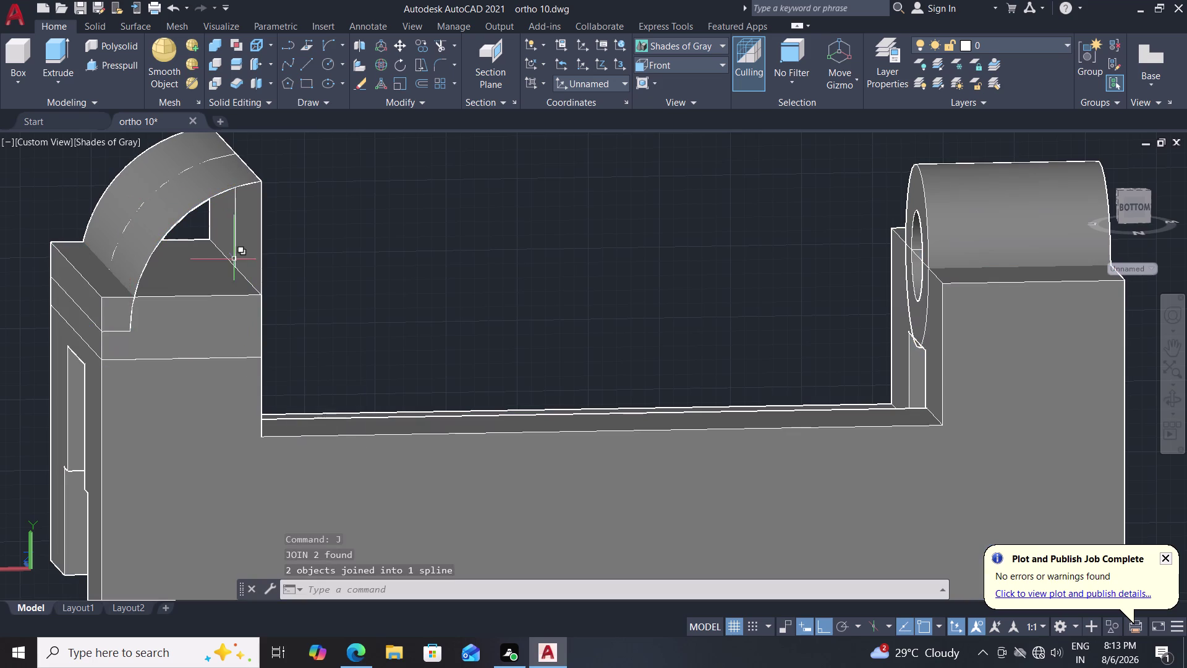
Pull the left upright's upper band into a taller block and delete the leftover base line.
click(107, 64)
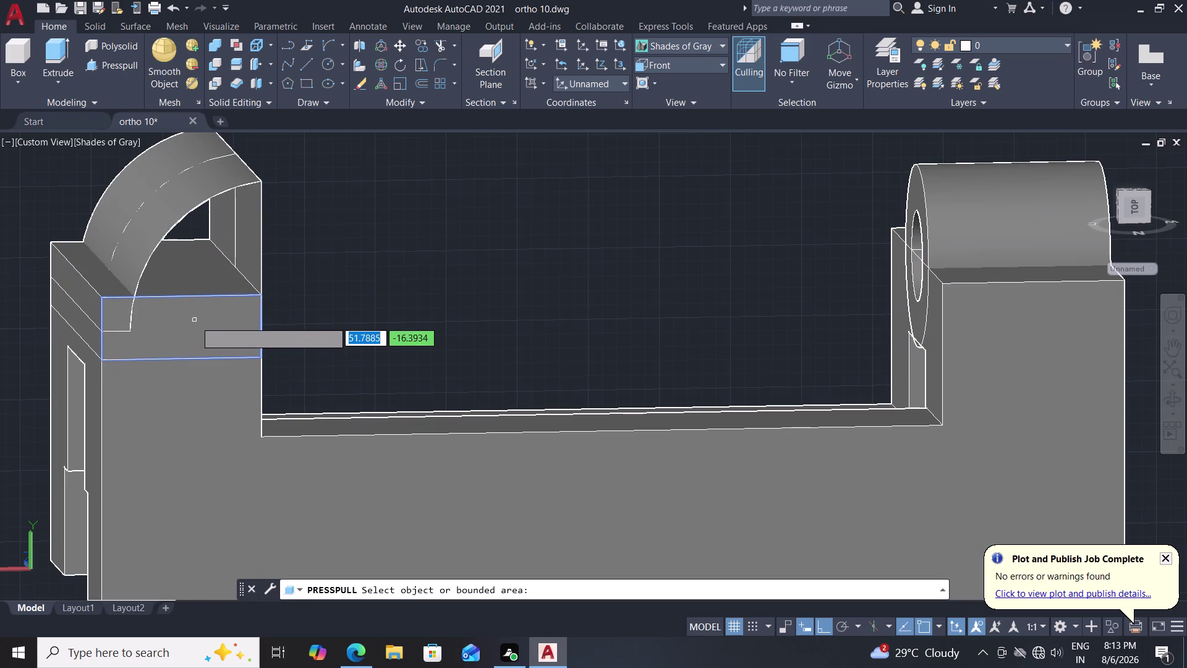
click(192, 256)
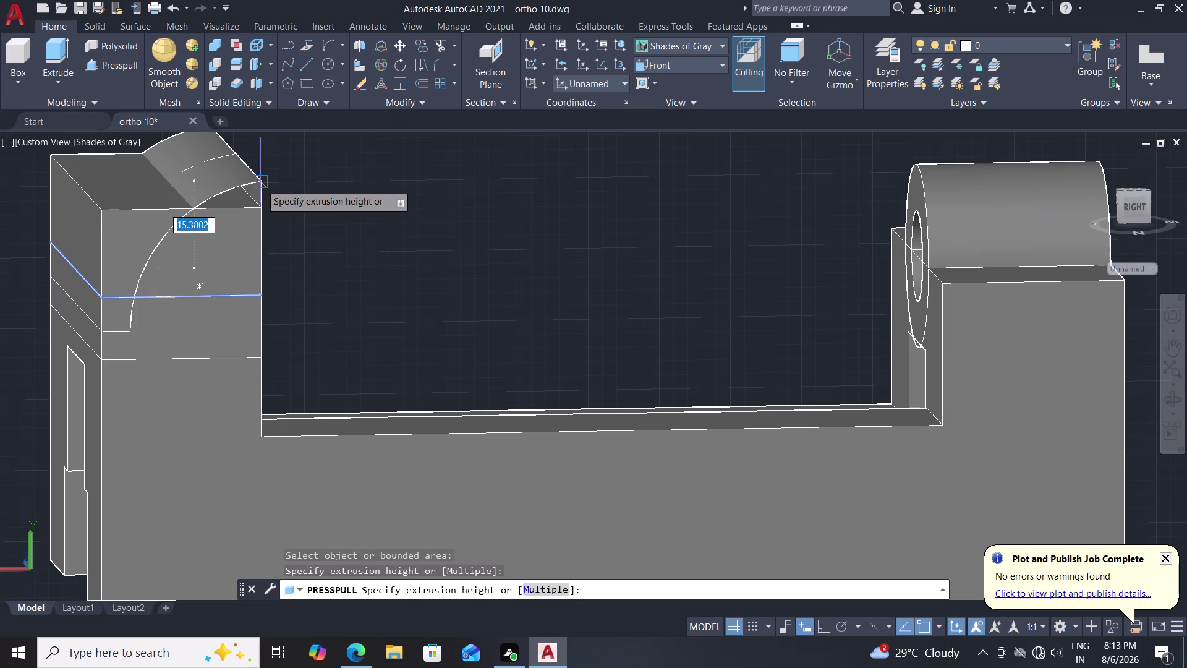
click(260, 184)
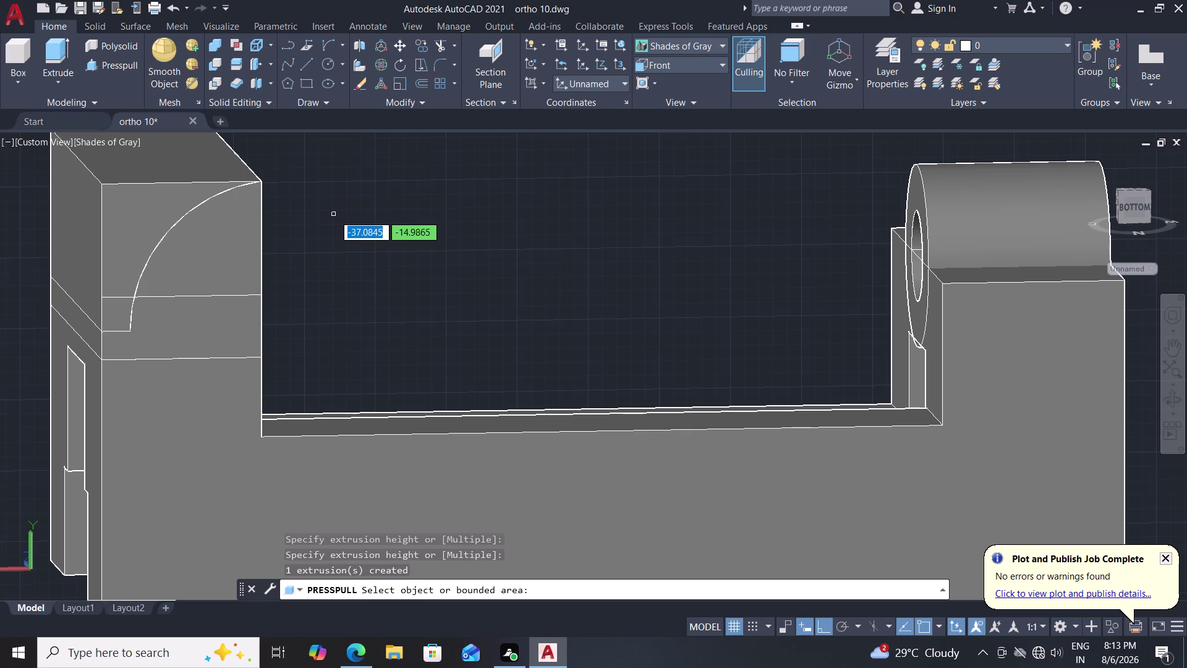
key(Escape)
key(Escape)
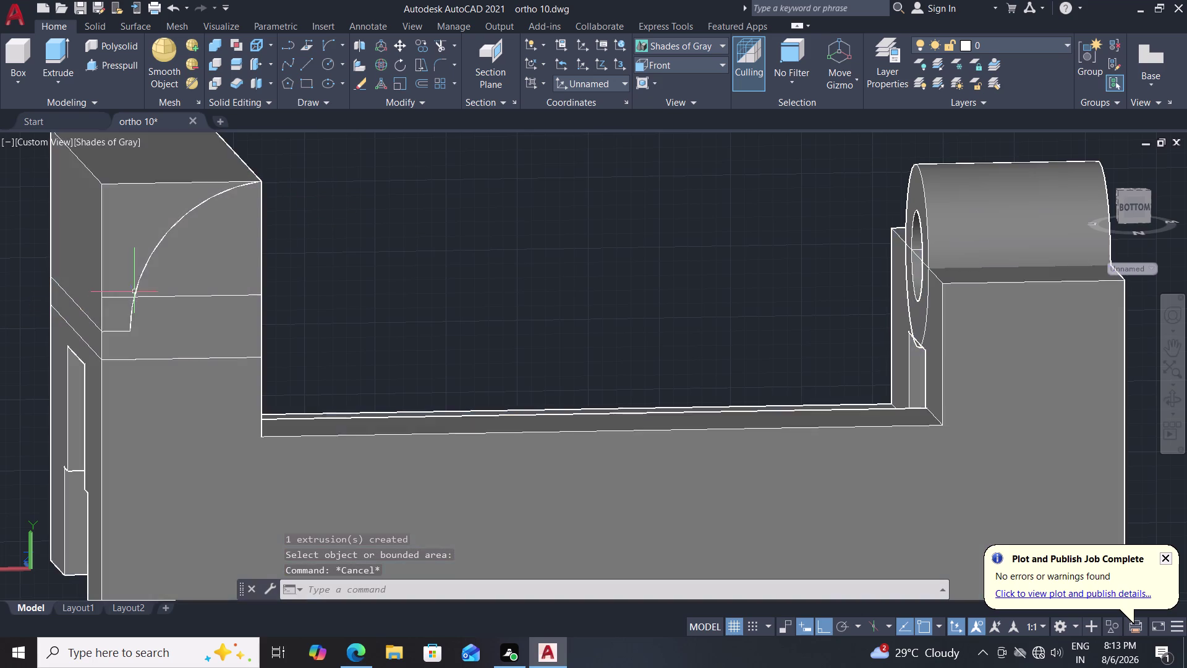
click(119, 296)
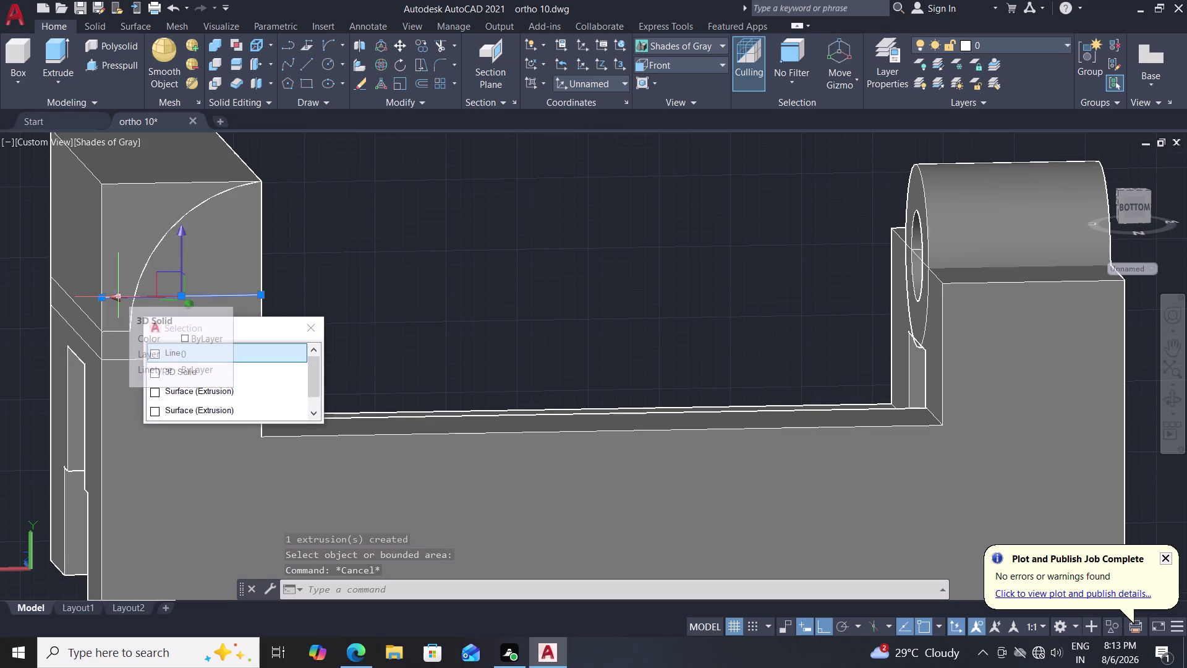
key(Delete)
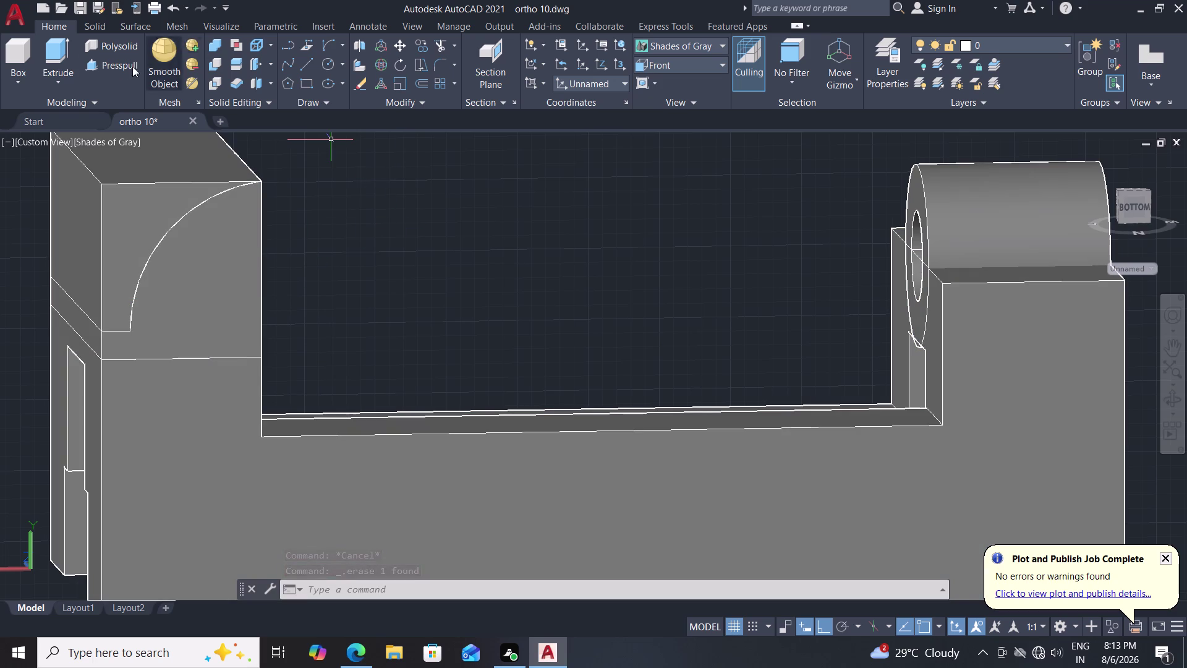
Press-pull the quarter-arc region on the upright's front face to a set height.
click(114, 63)
click(125, 207)
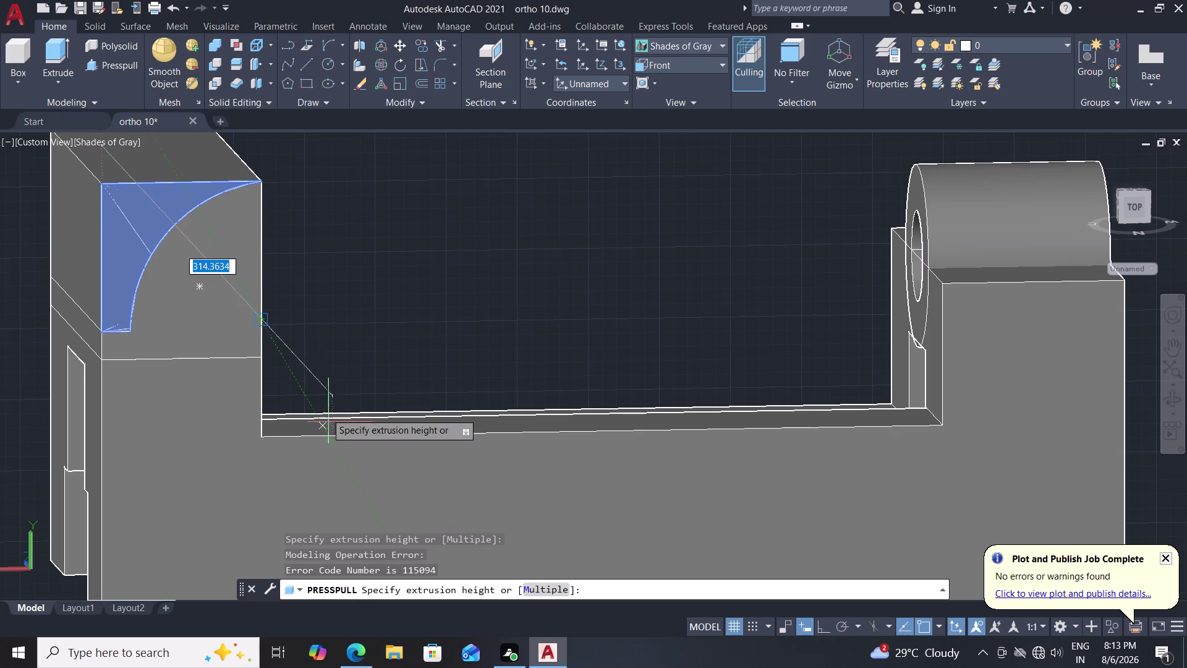
click(366, 345)
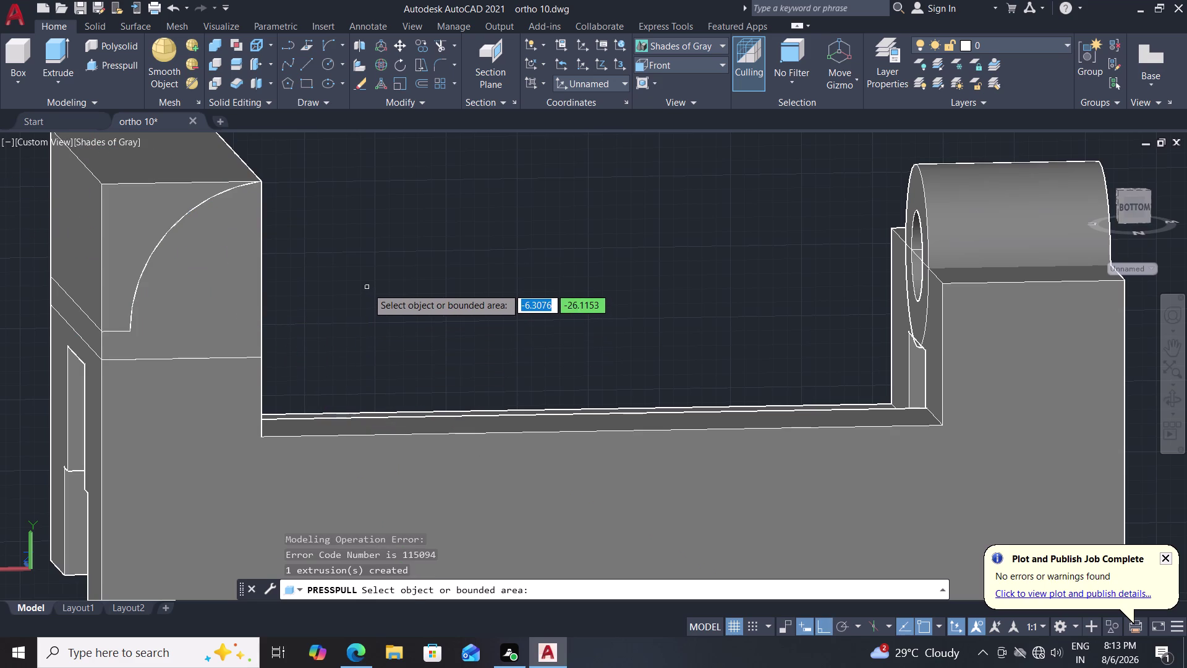
middle_drag(375, 278, 392, 317)
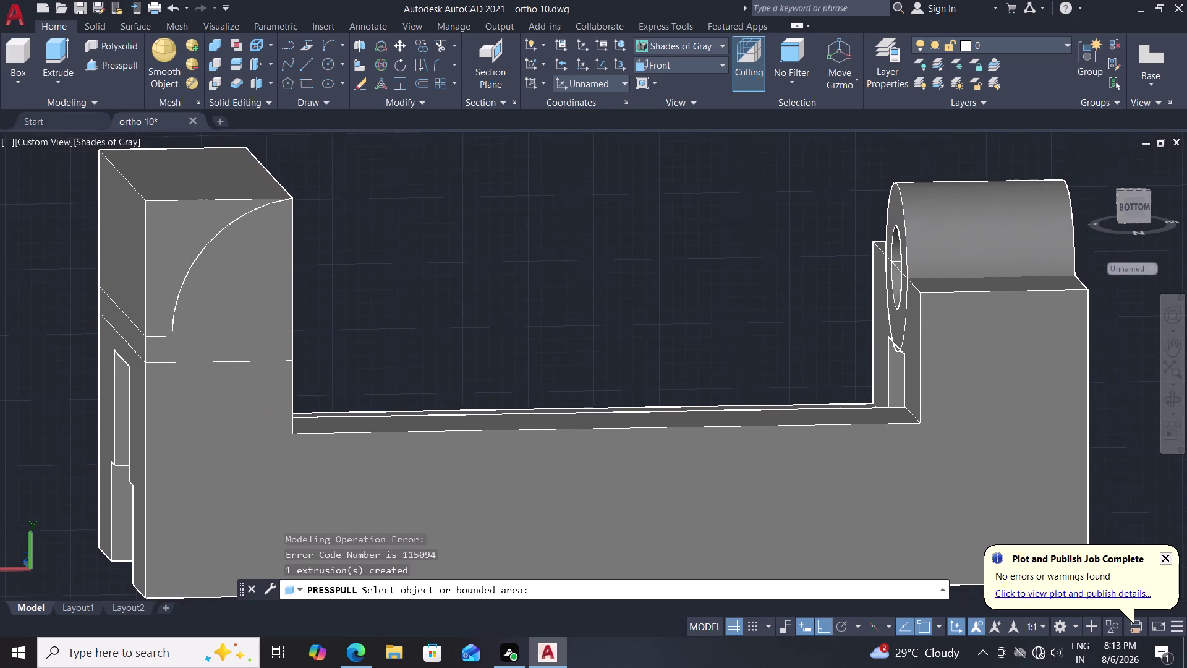
drag(170, 233, 155, 227)
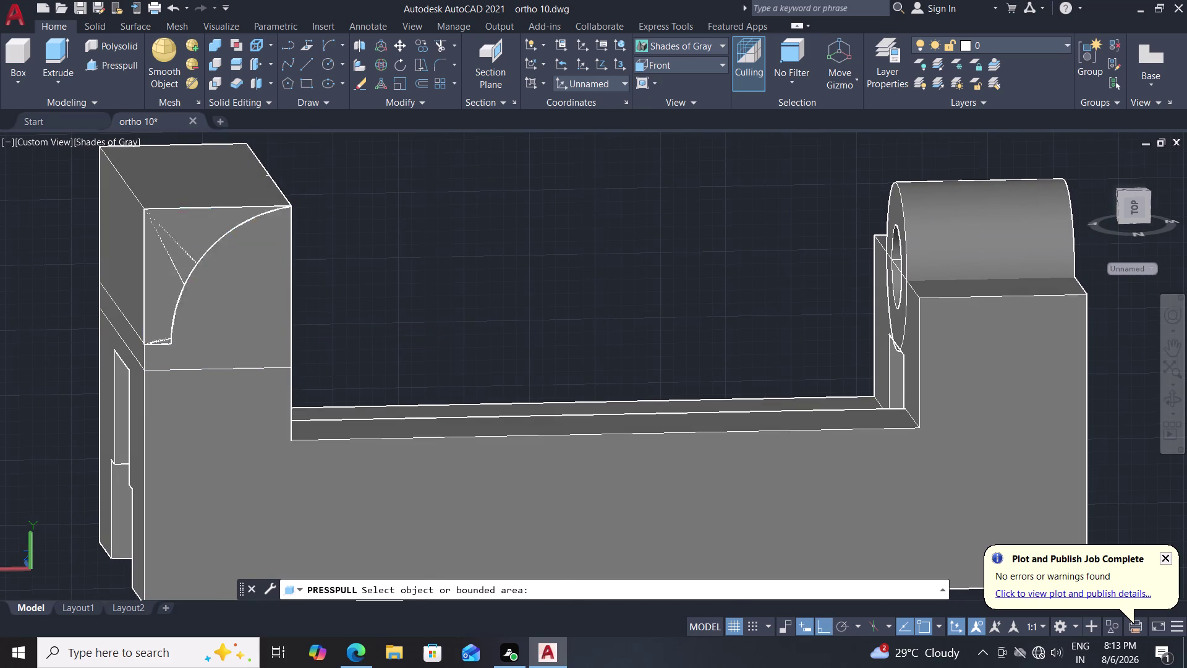
click(50, 168)
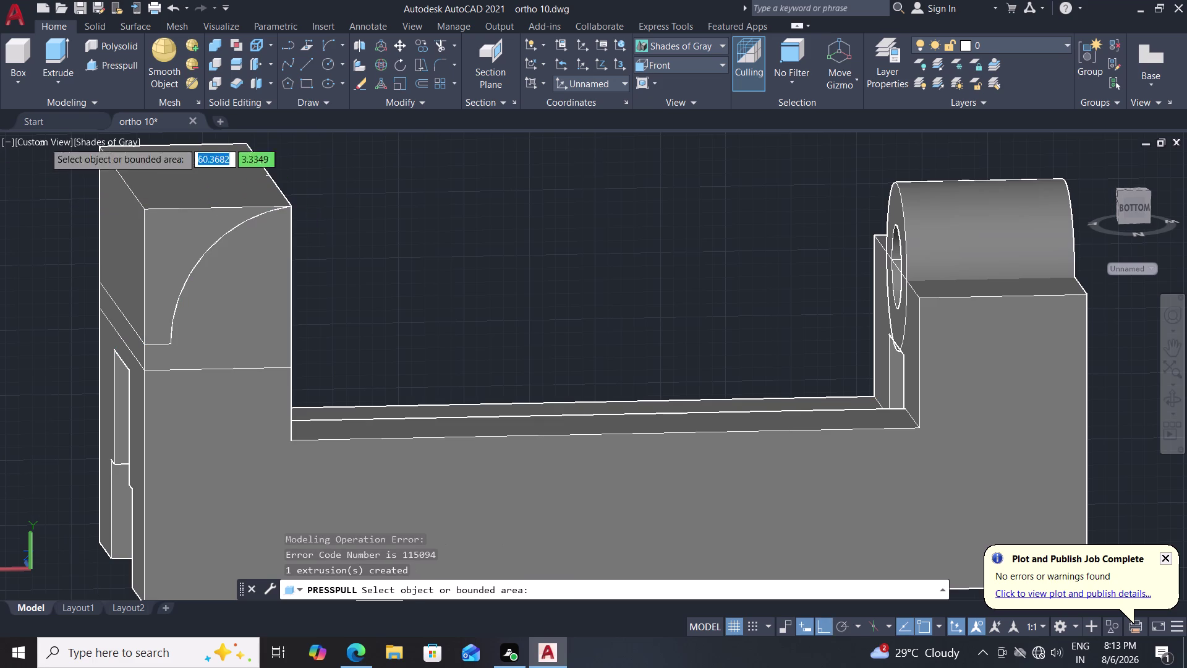
click(62, 75)
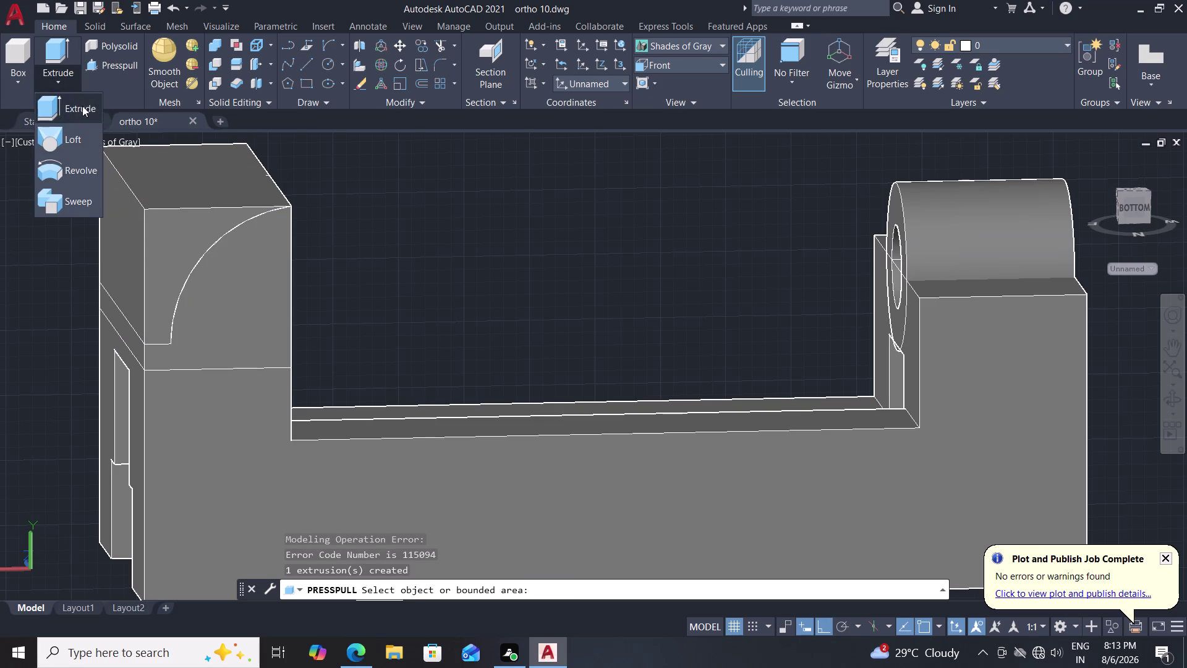
Cancel Extrude and undo the press-pulls and the curve join.
click(81, 105)
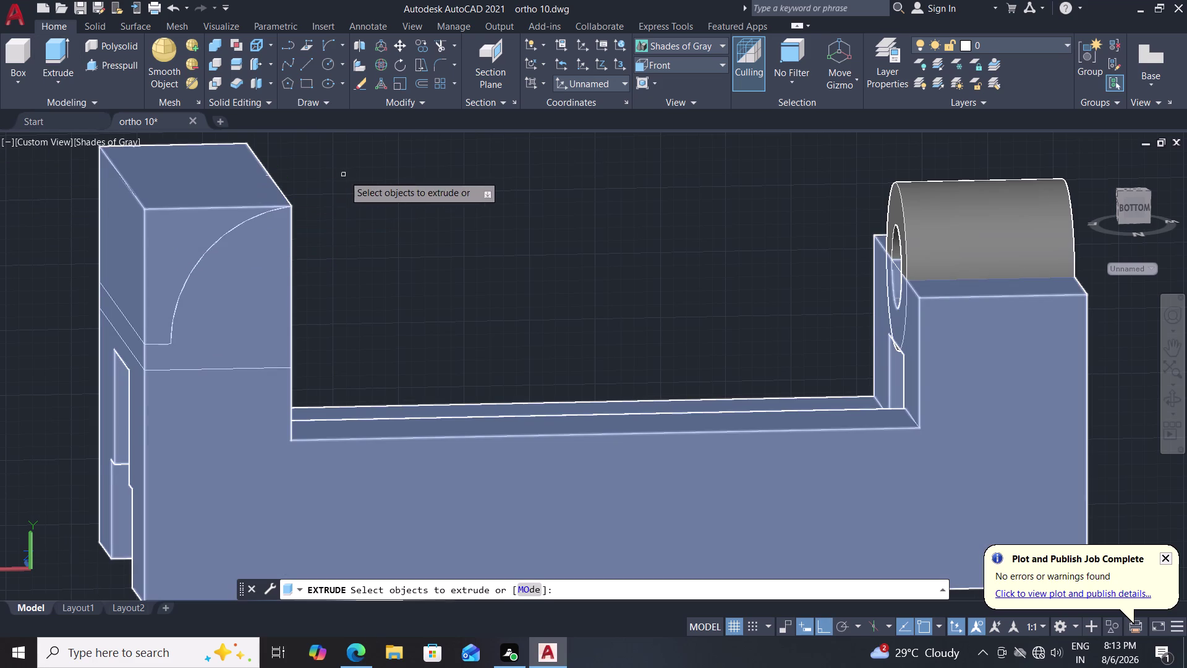
key(Escape)
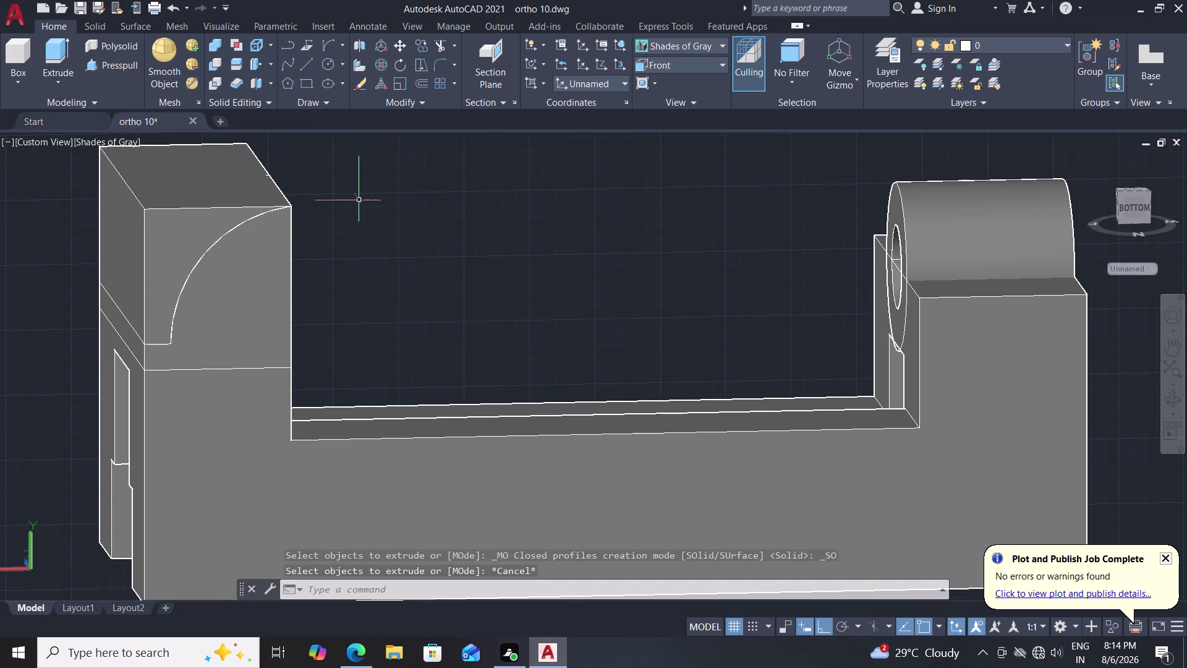
key(ctrl+z)
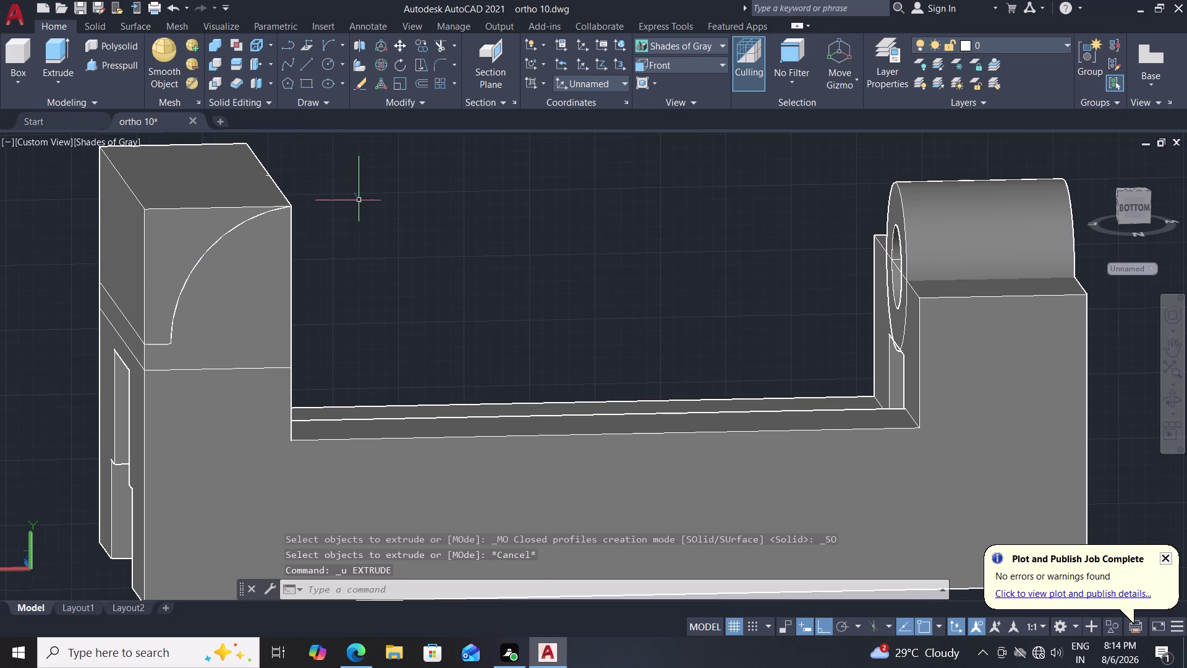
key(ctrl+z)
key(ctrl+z)
key(ctrl+z)
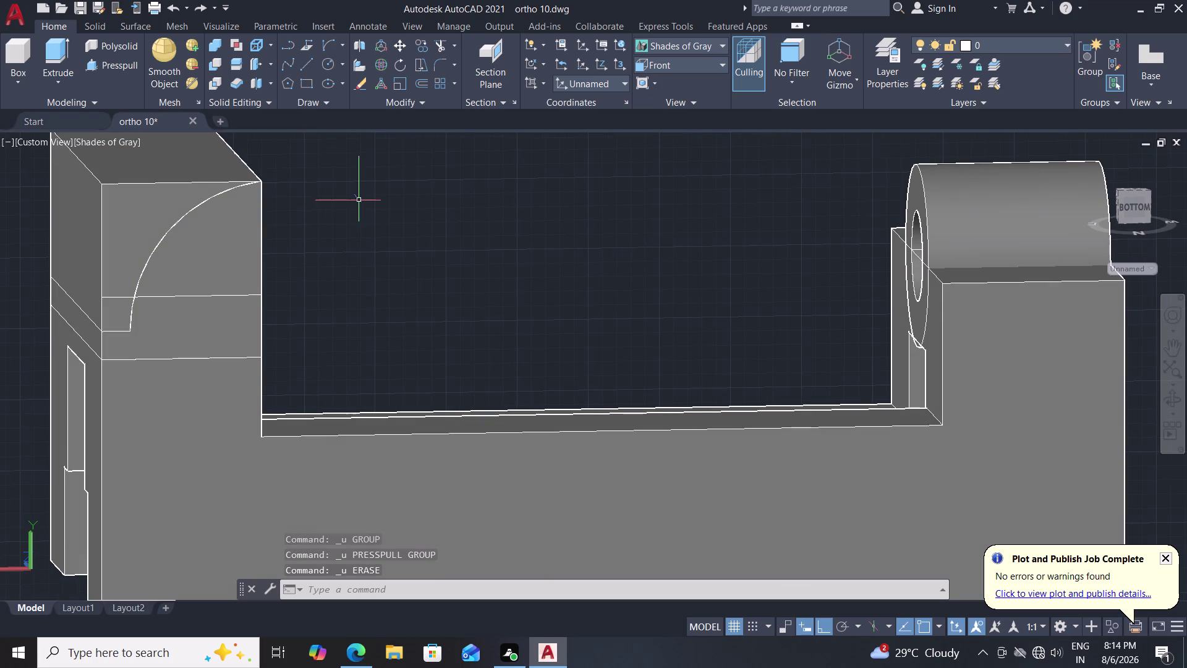
key(ctrl+z)
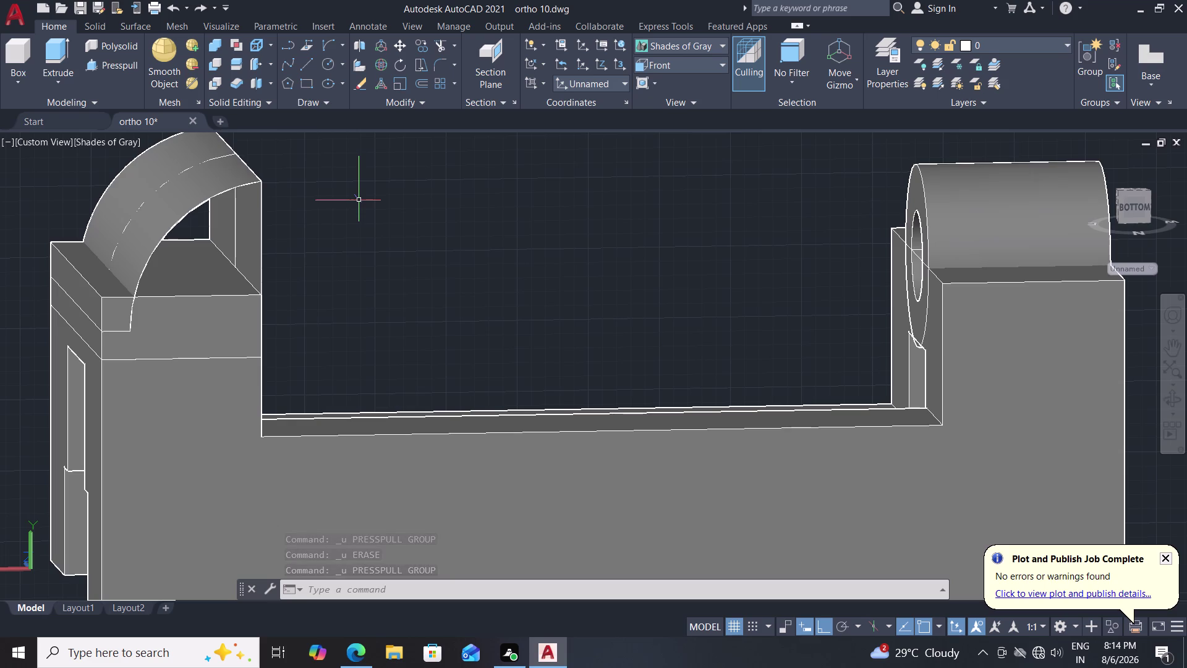
key(ctrl+z)
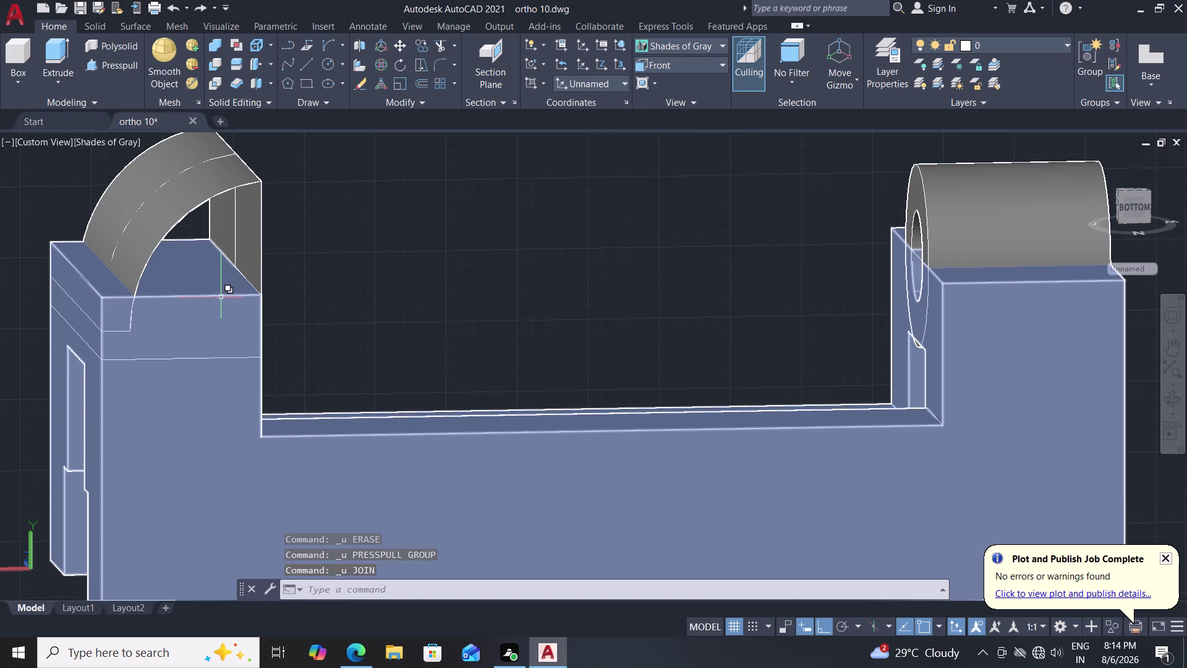
Delete the stray line on top of the upright, chosen from the selection cycling list.
click(220, 297)
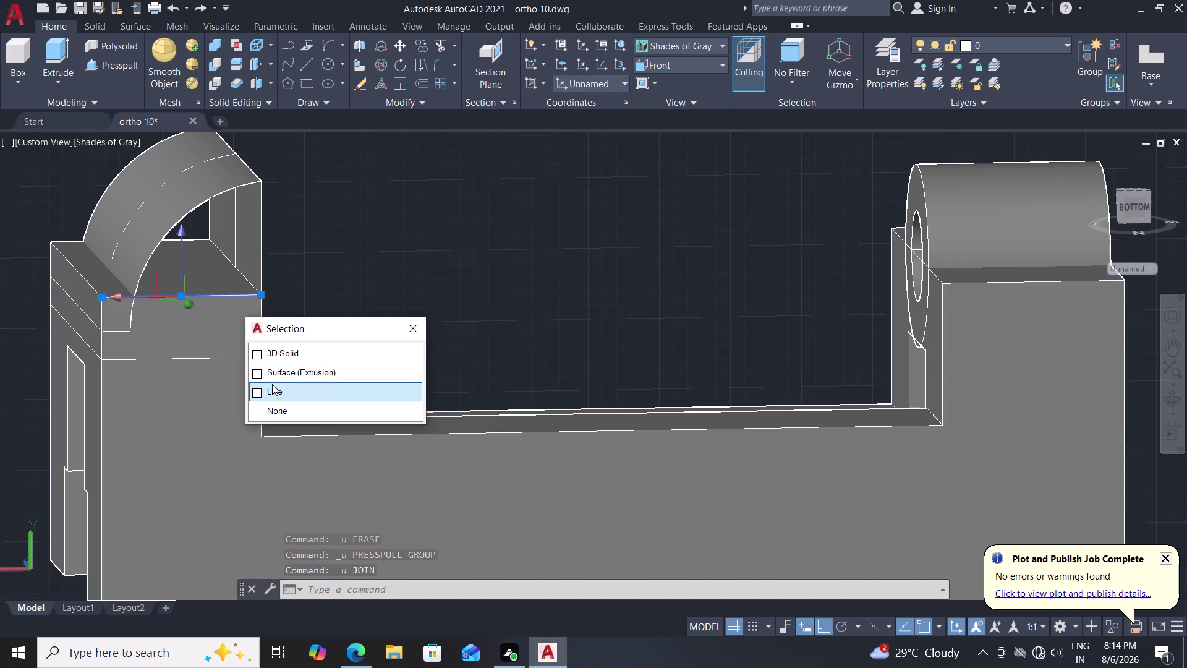
click(272, 384)
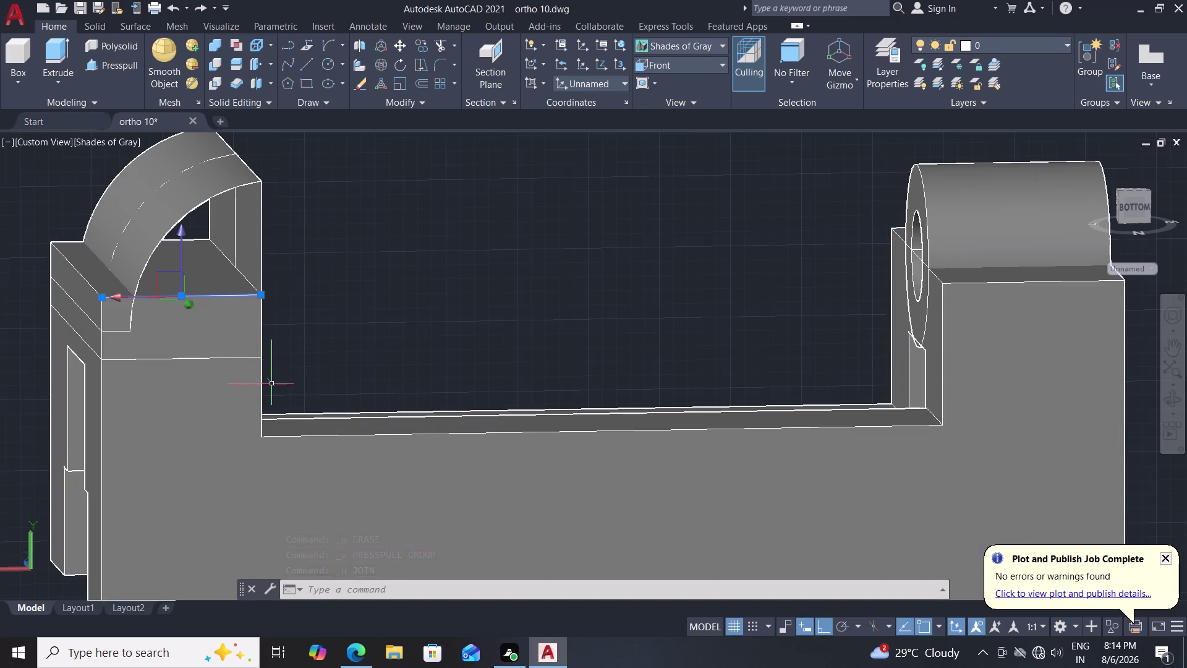
key(Delete)
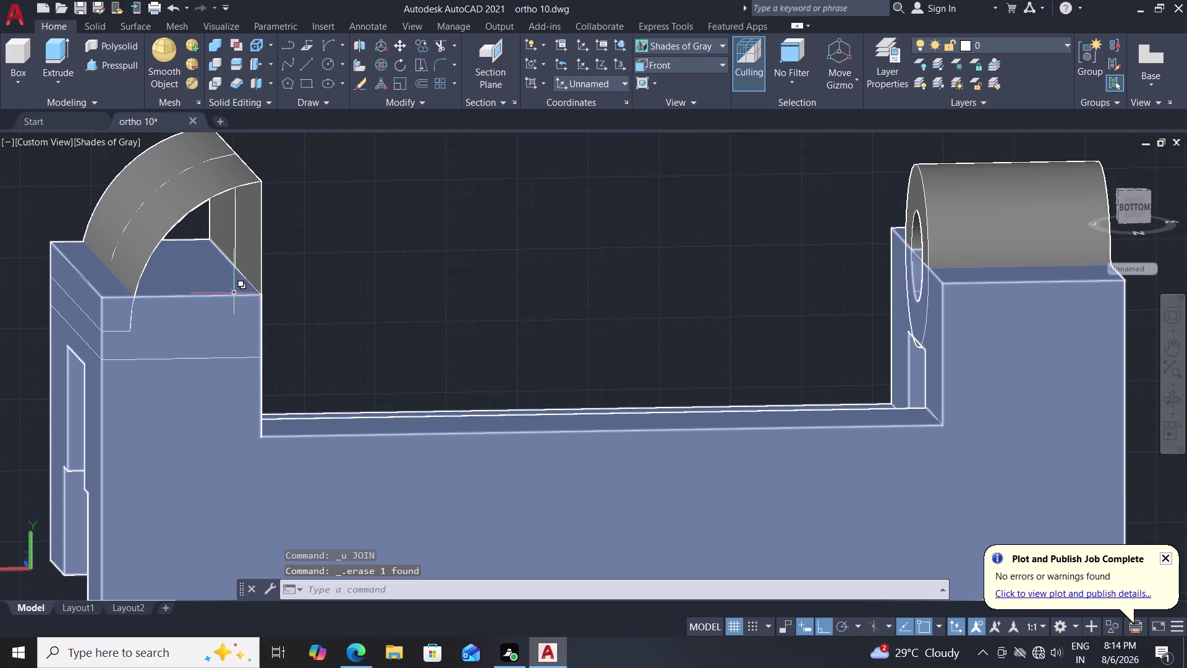
click(233, 295)
key(Escape)
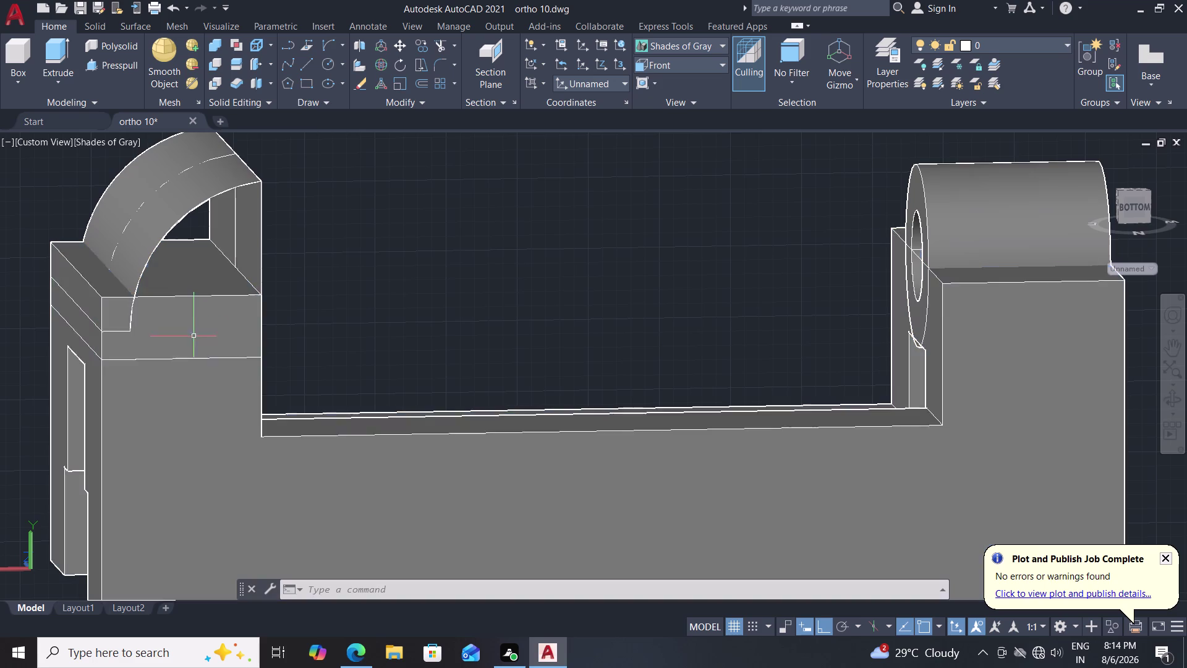
Press-pull the curved top region of the left upright to a set height, squaring it off.
click(107, 66)
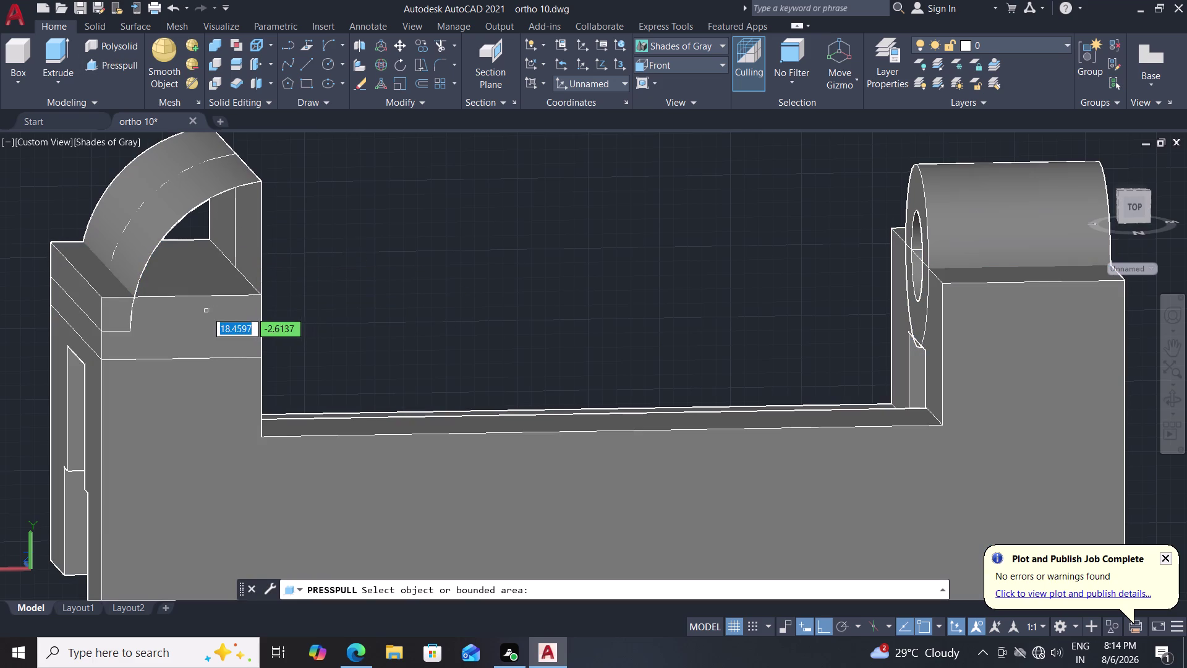
click(169, 332)
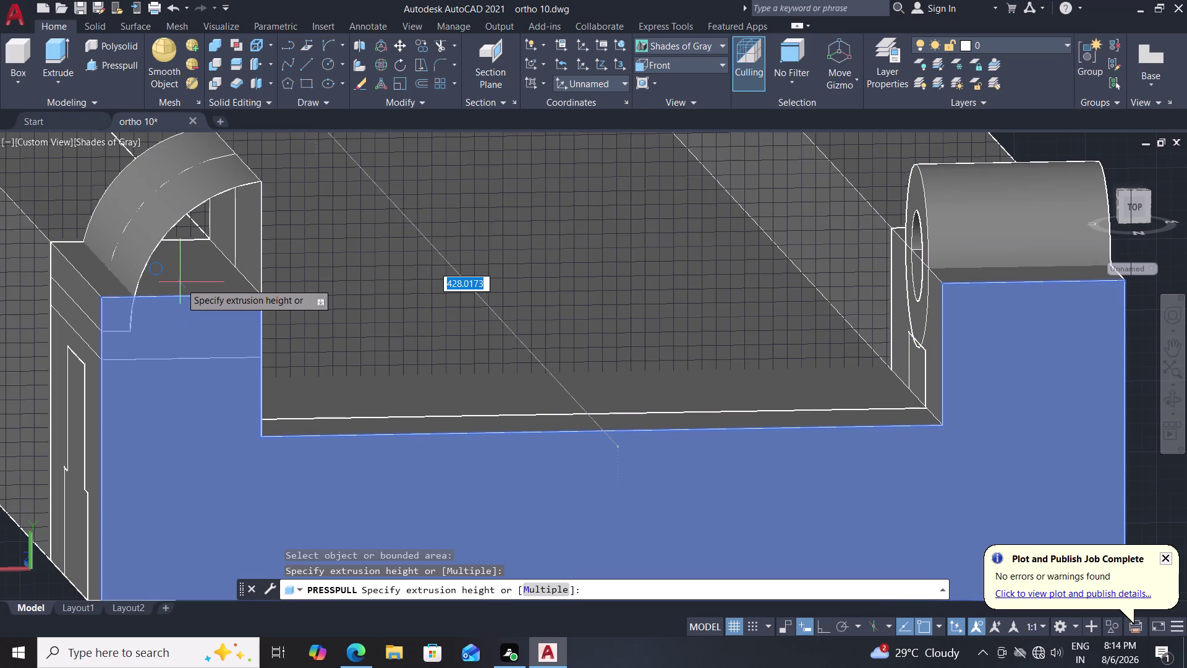
key(Escape)
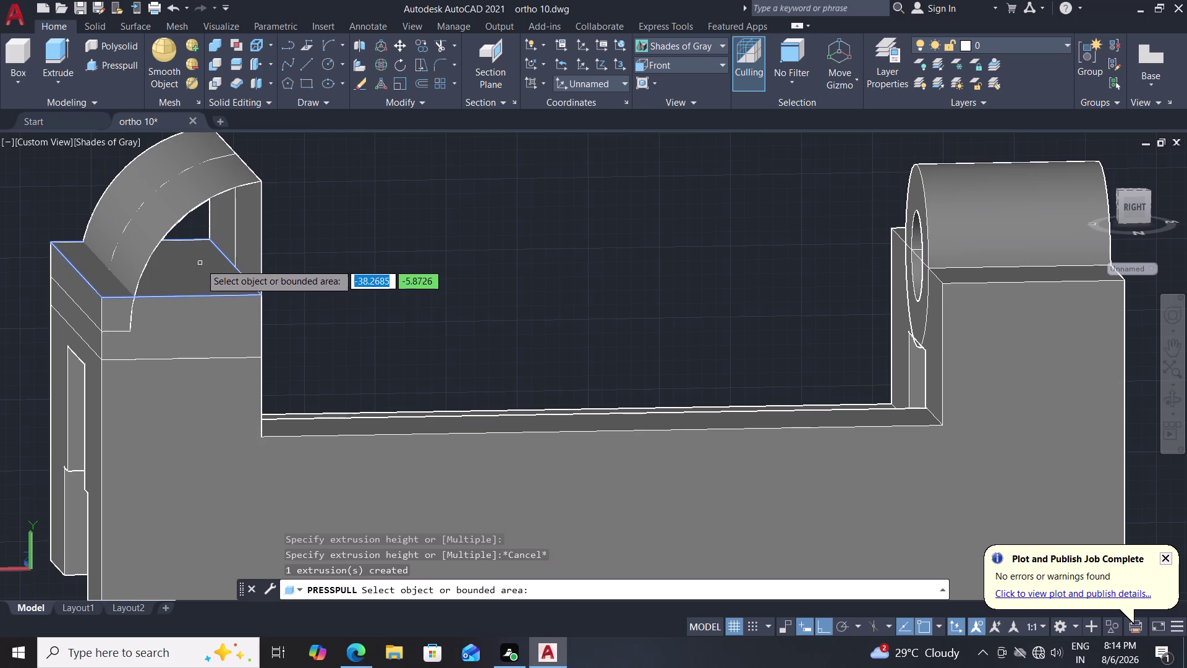
click(200, 256)
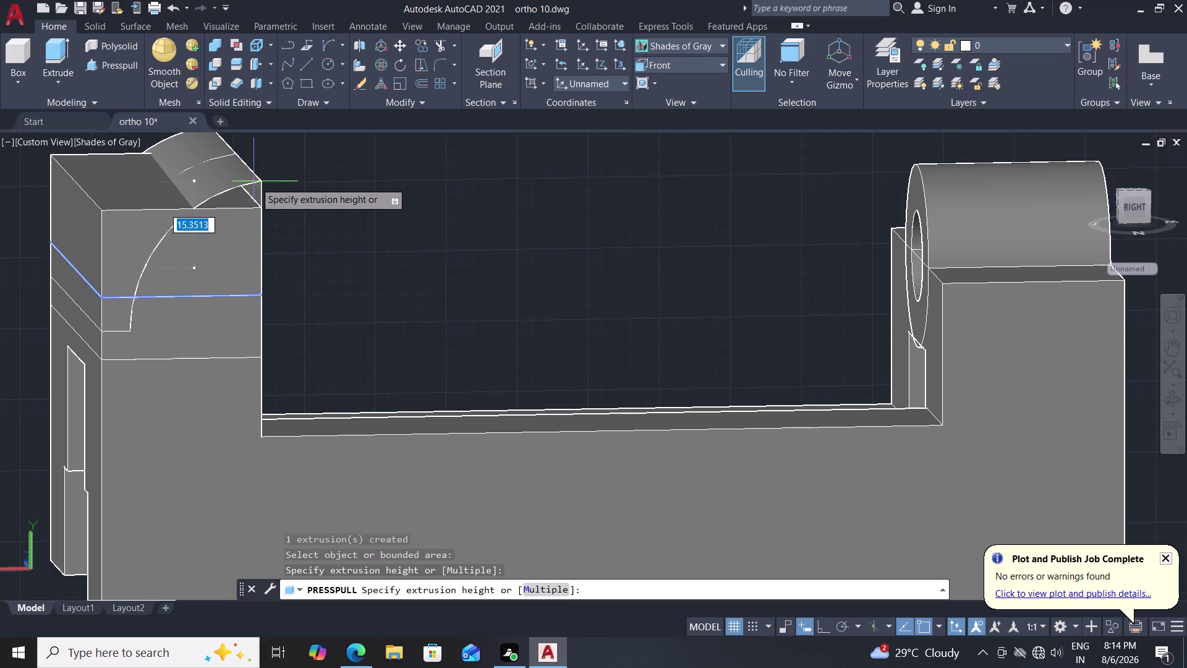
click(264, 180)
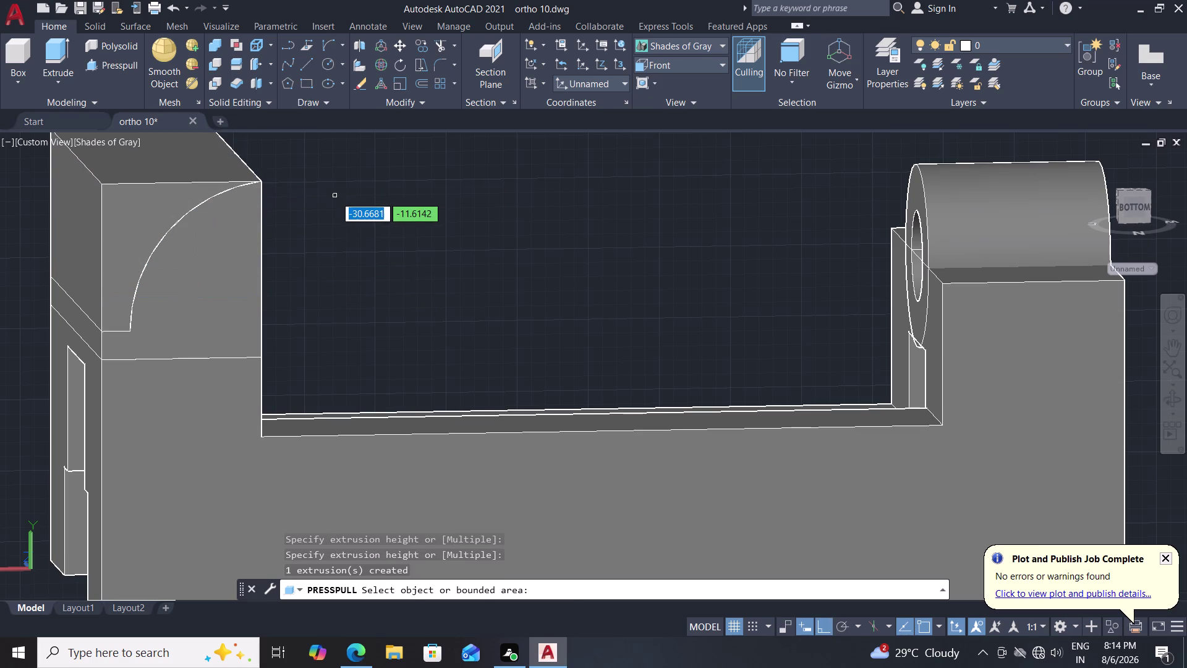
key(Escape)
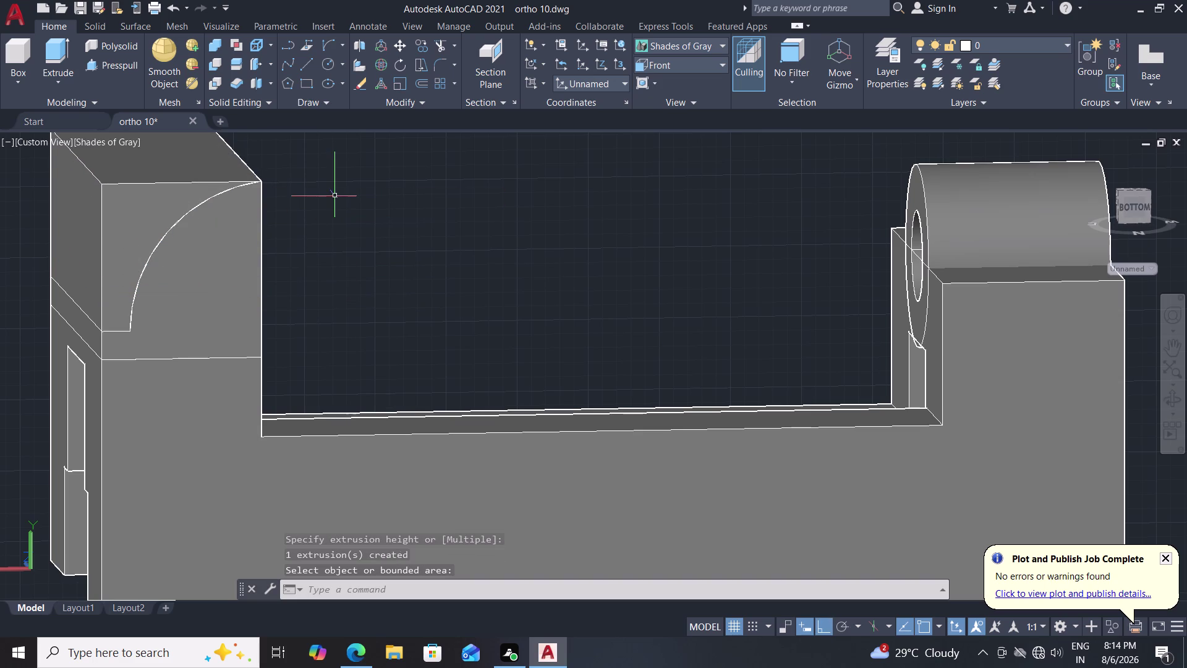
middle_drag(335, 197, 332, 228)
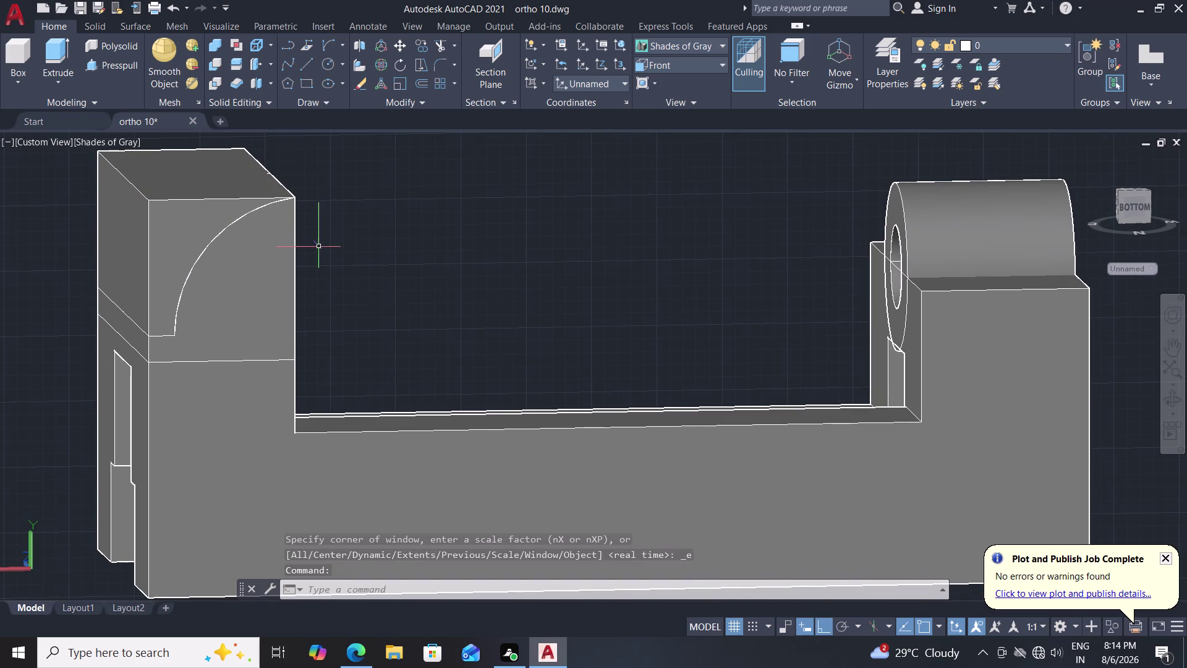
Orbit to the upright's back, press-pull the face region beside the arc, and orbit back.
middle_drag(361, 222, 365, 237)
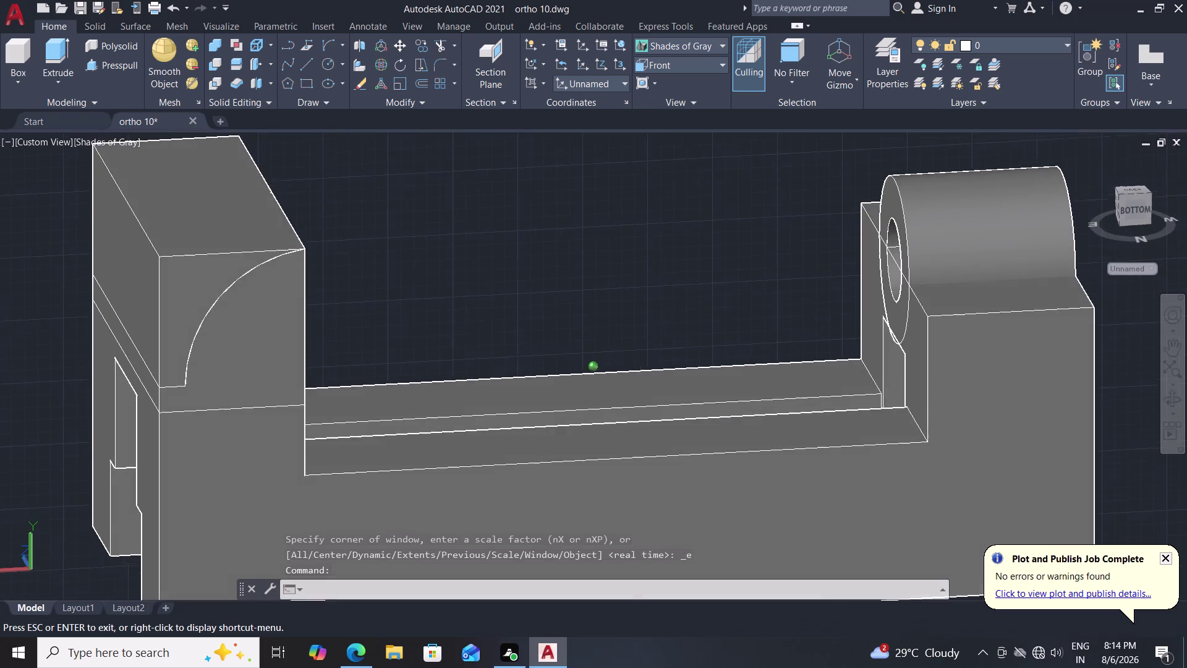
middle_drag(364, 237, 536, 225)
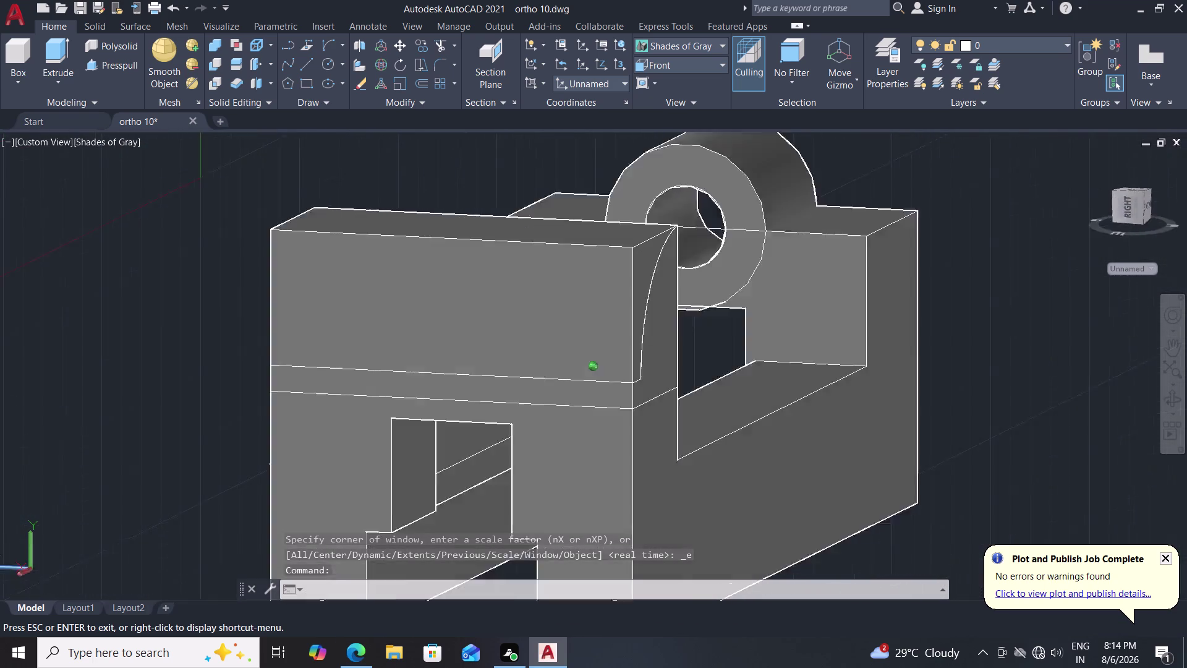
middle_drag(537, 226, 575, 218)
middle_drag(576, 219, 635, 220)
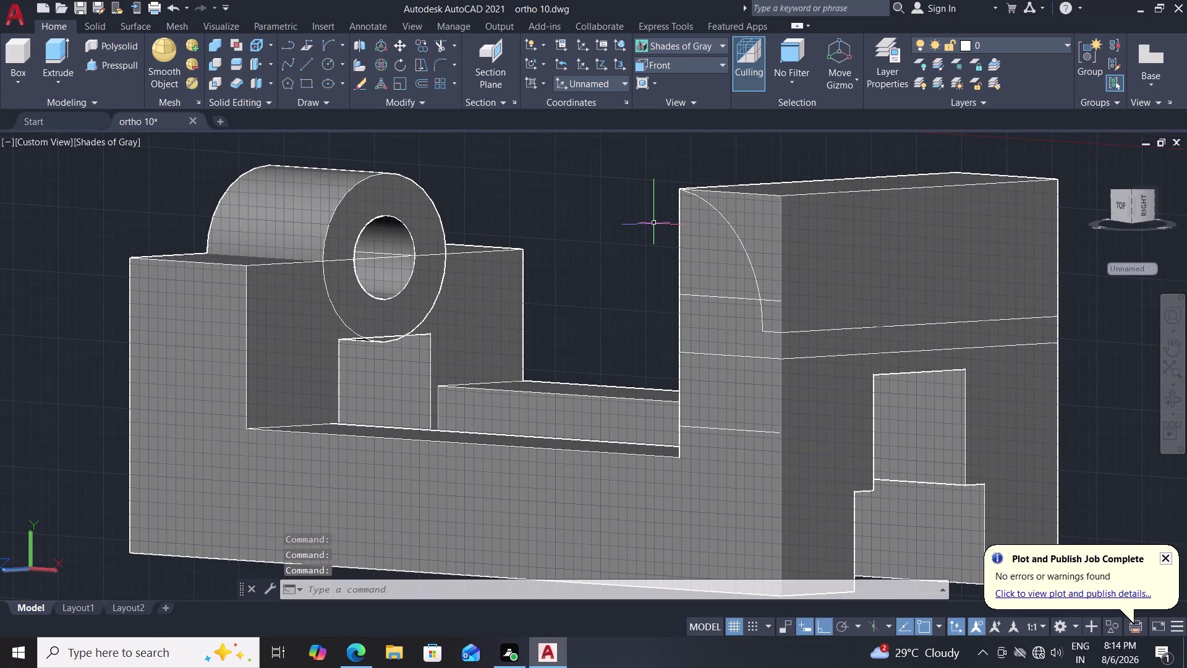
click(115, 67)
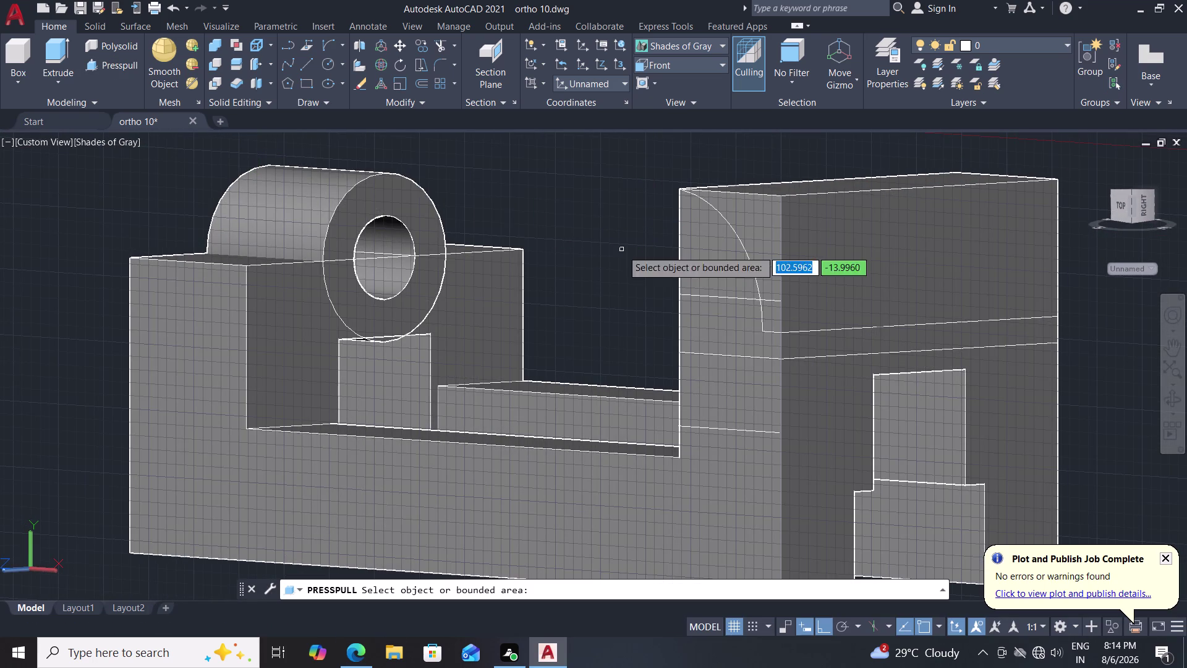
click(769, 229)
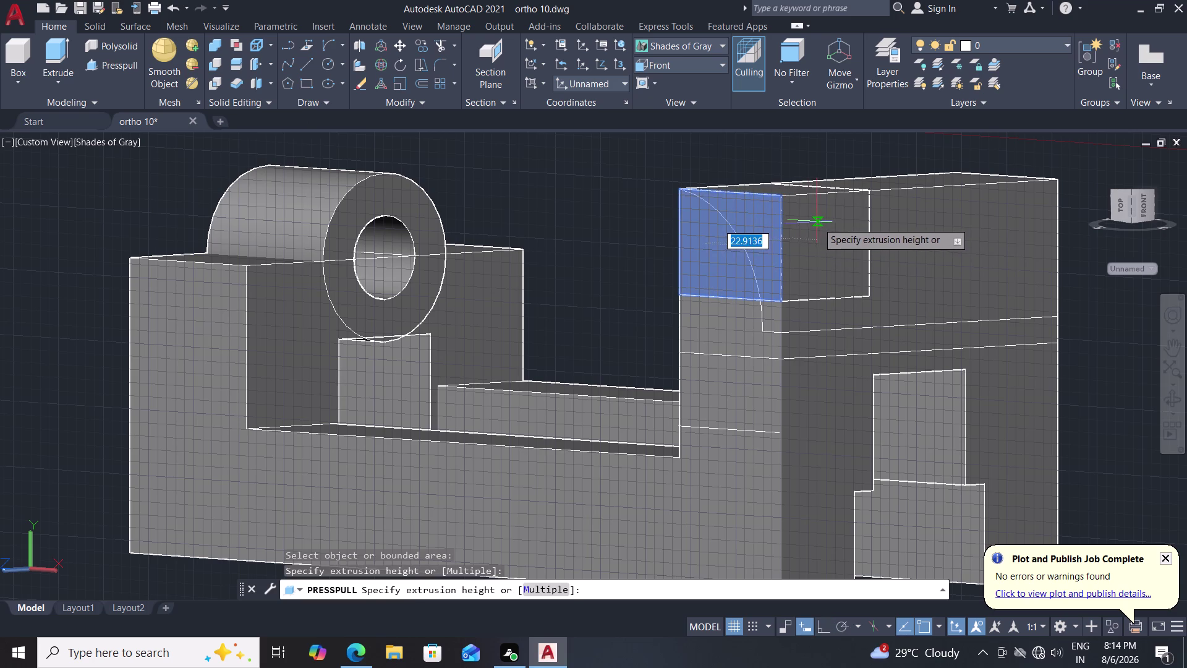
key(Escape)
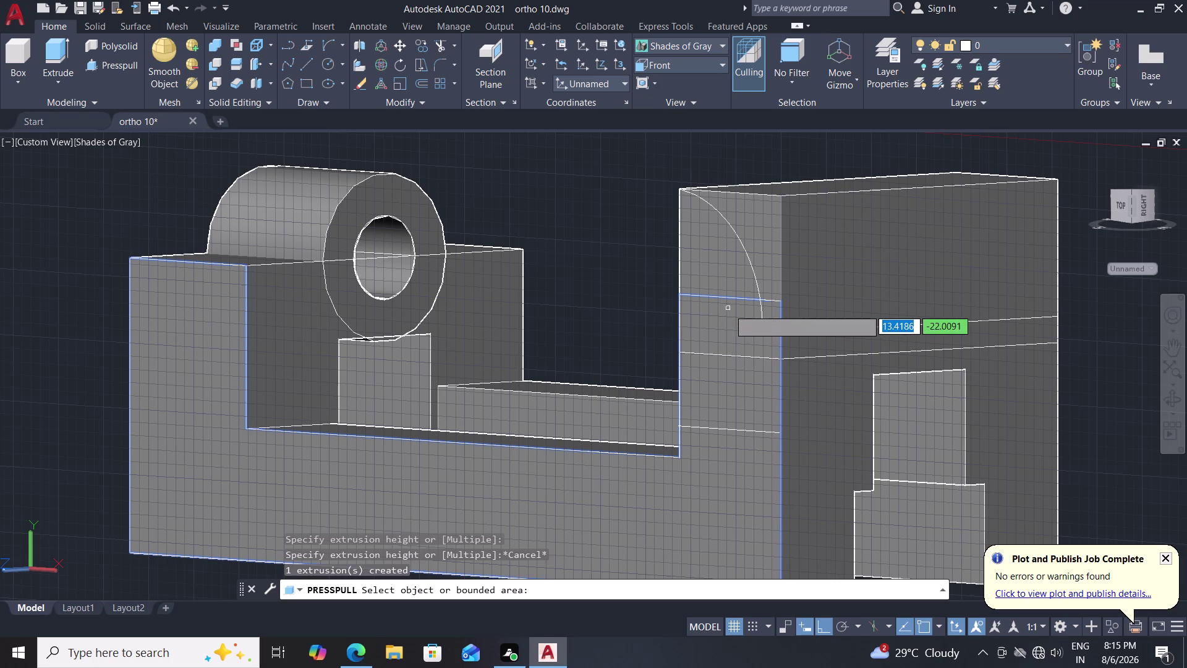
key(Escape)
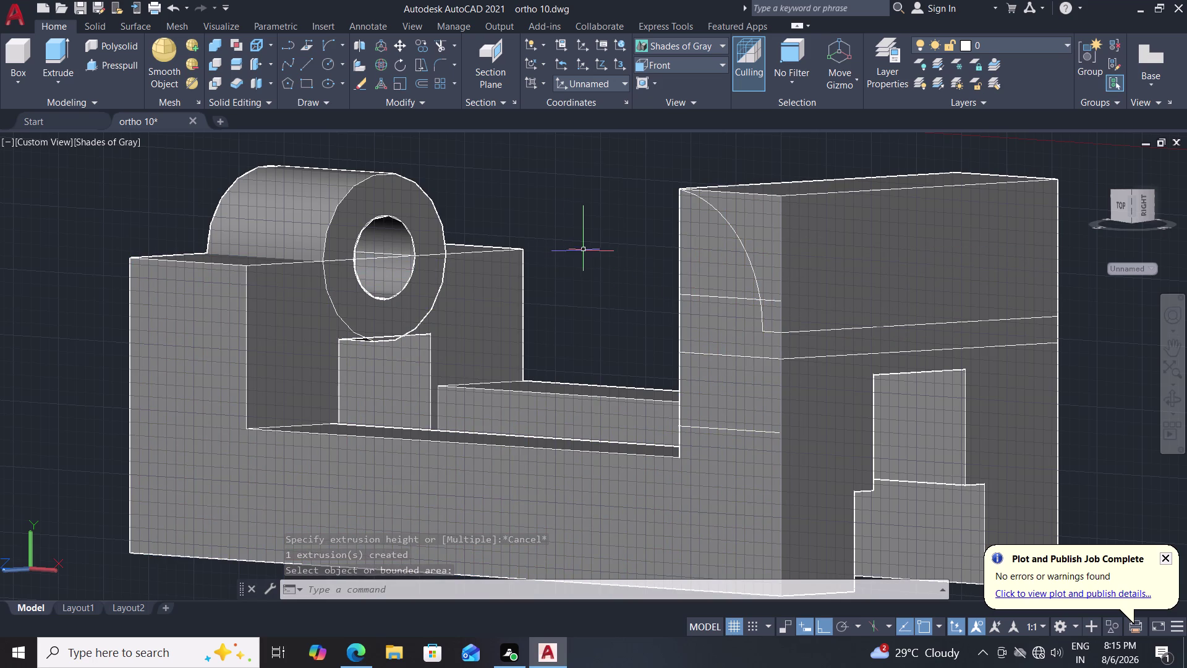
middle_drag(598, 228, 547, 240)
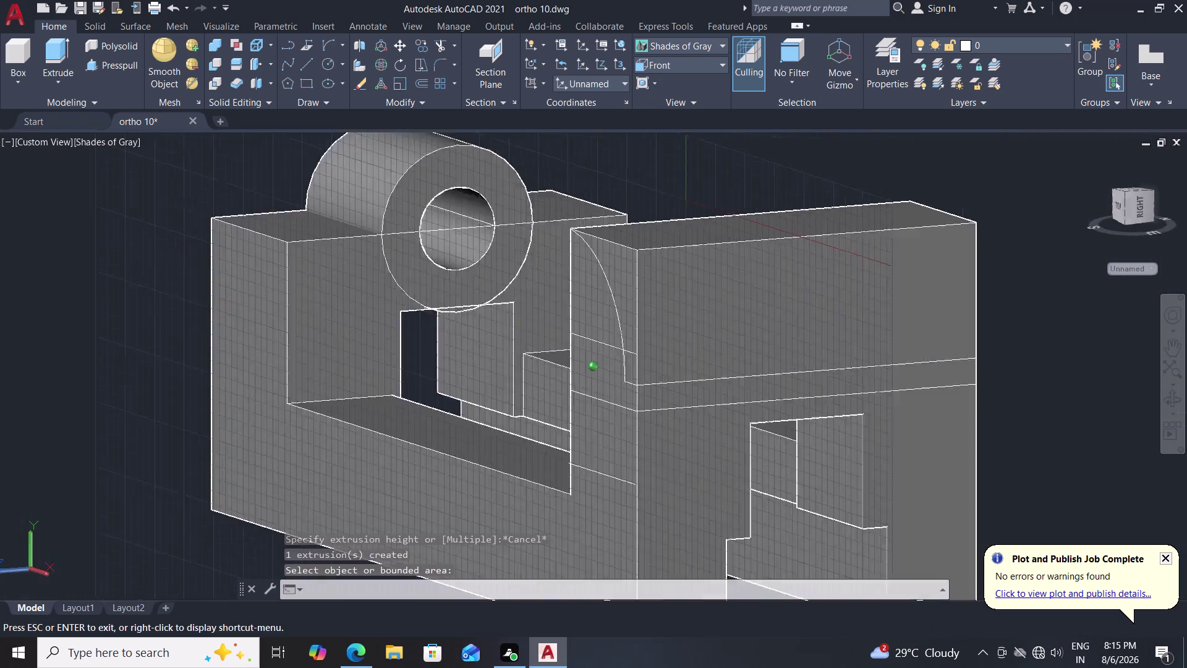
middle_drag(548, 240, 361, 230)
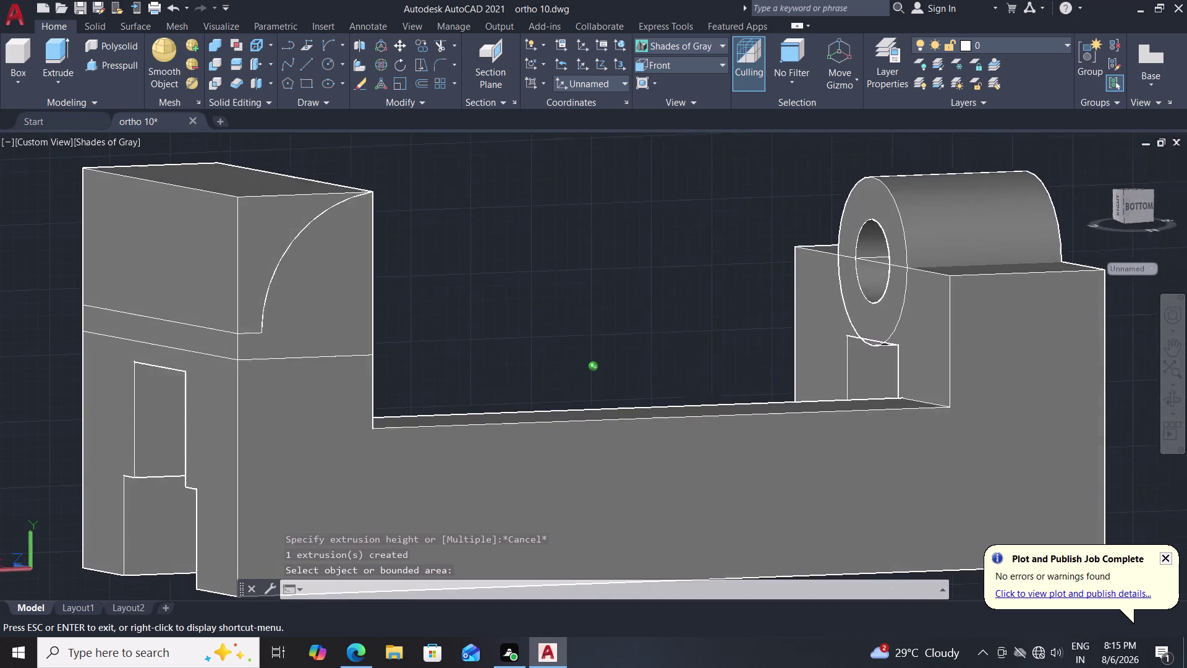
Draw a short line from the arc's lower end to the upright's edge.
middle_drag(362, 230, 355, 233)
click(108, 67)
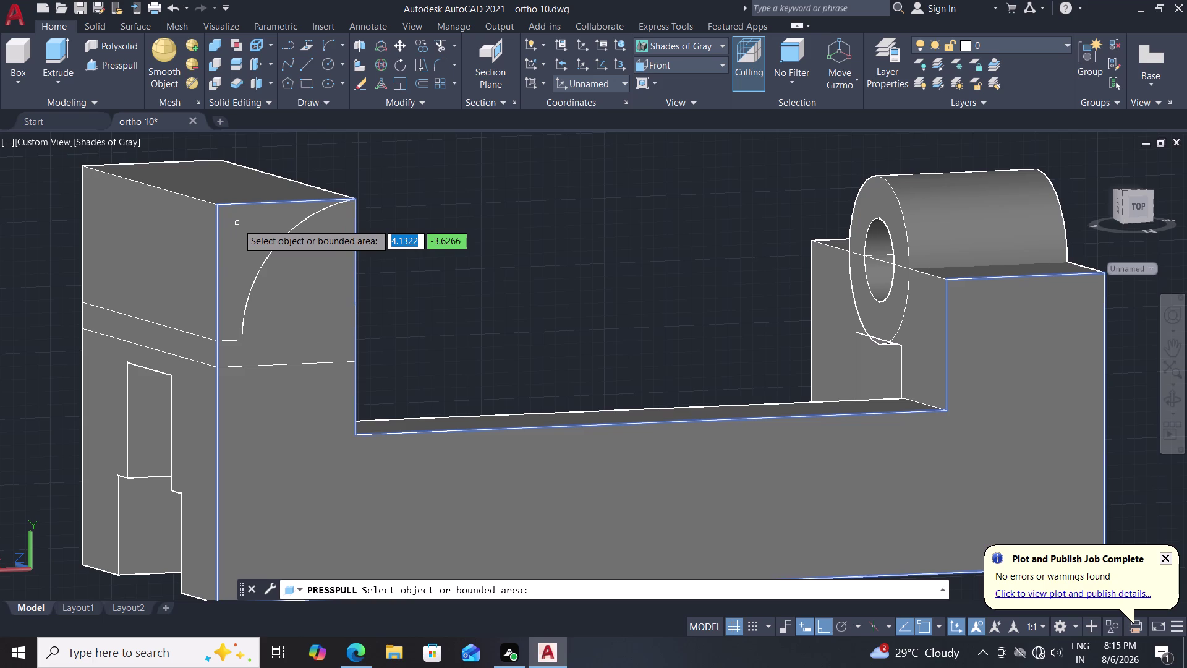
key(Escape)
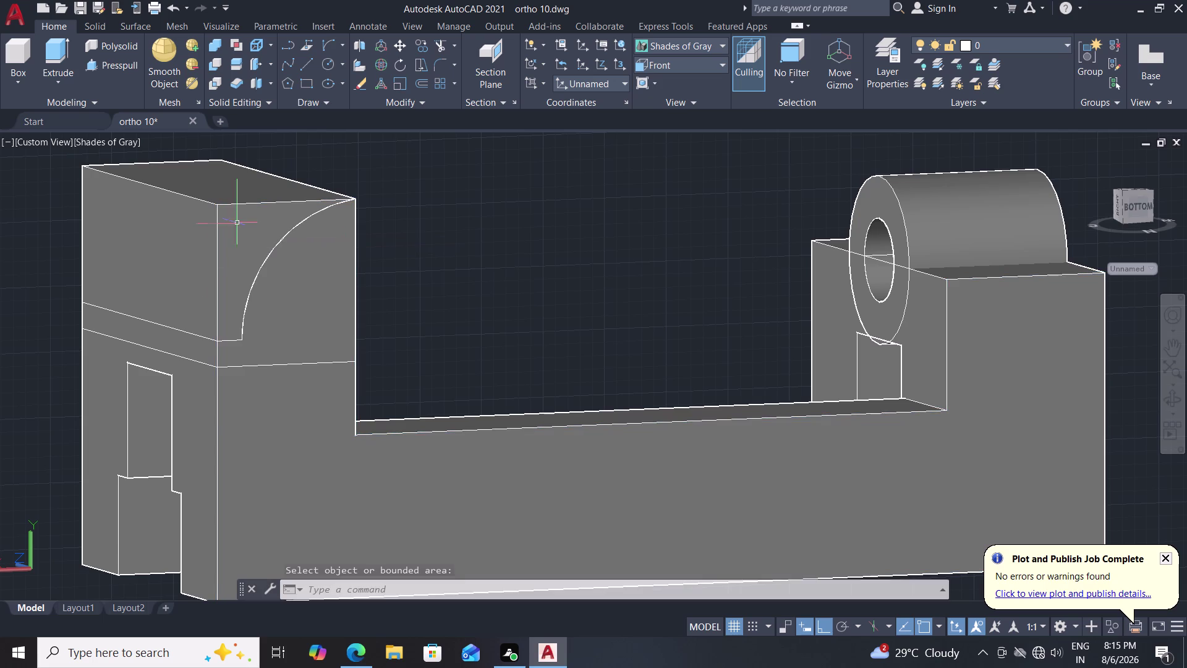
key(l)
key(Return)
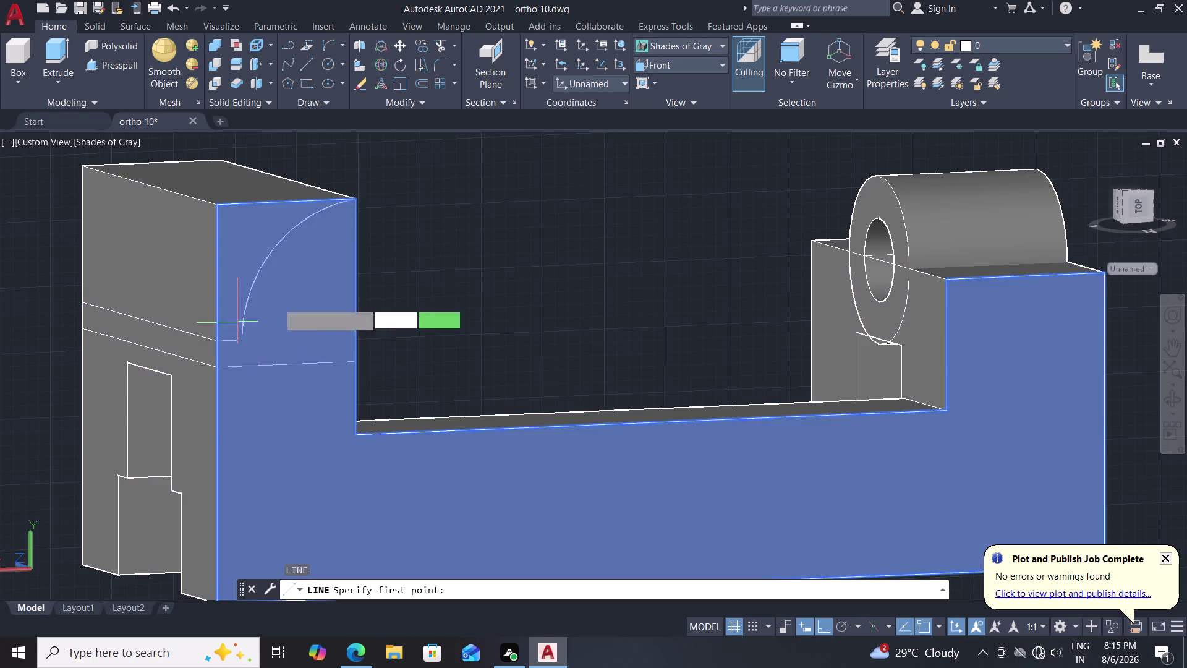
click(216, 342)
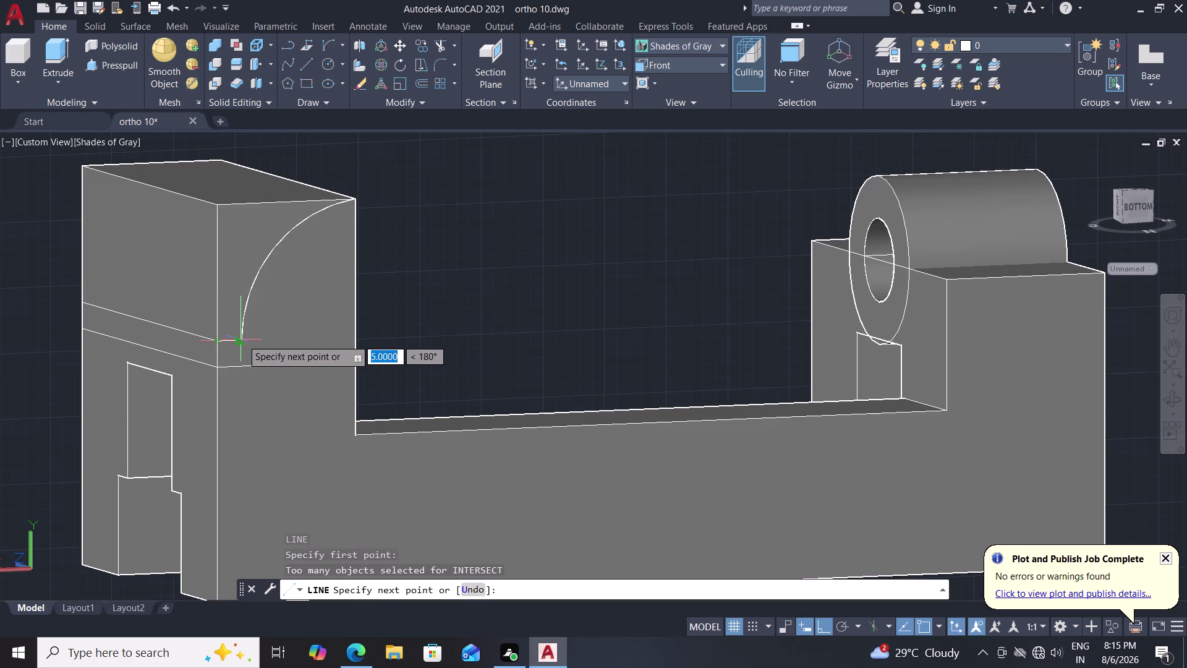
click(241, 339)
key(Escape)
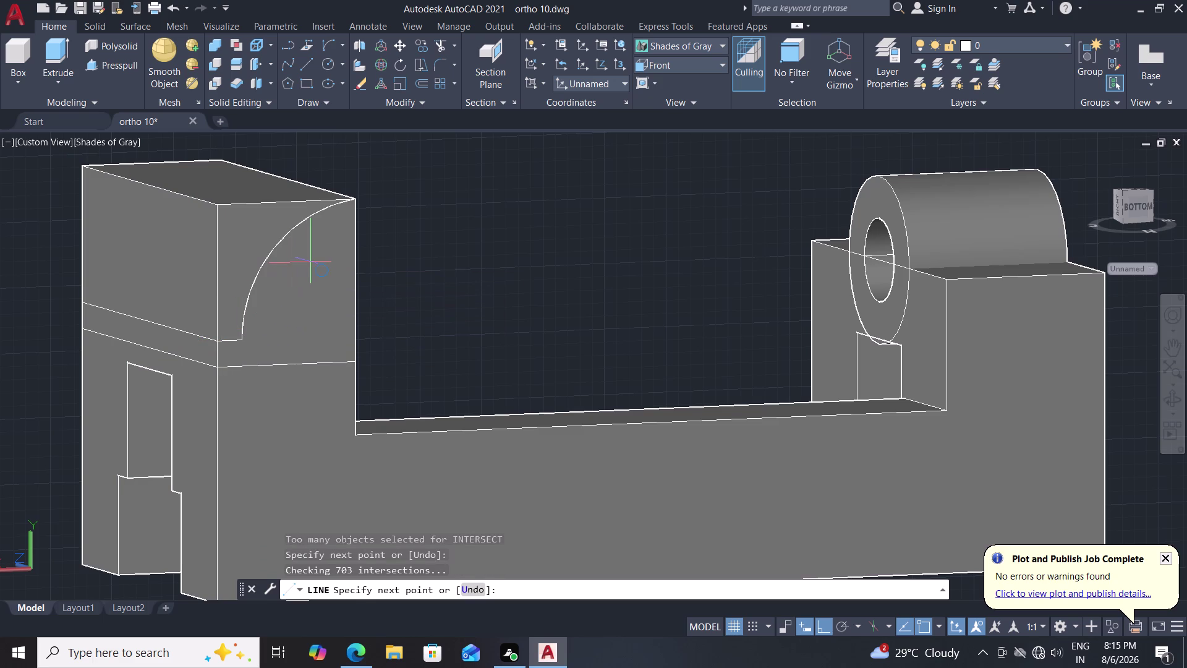
Press-pull the newly closed region beside the arc outward.
click(123, 63)
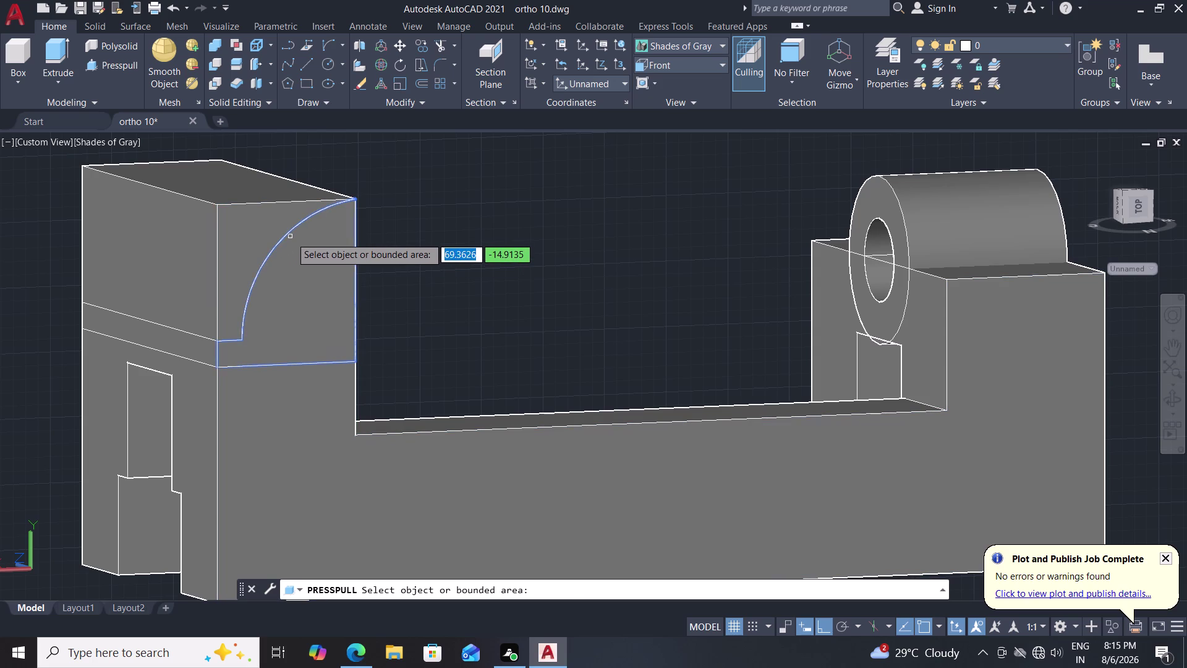
drag(291, 236, 269, 217)
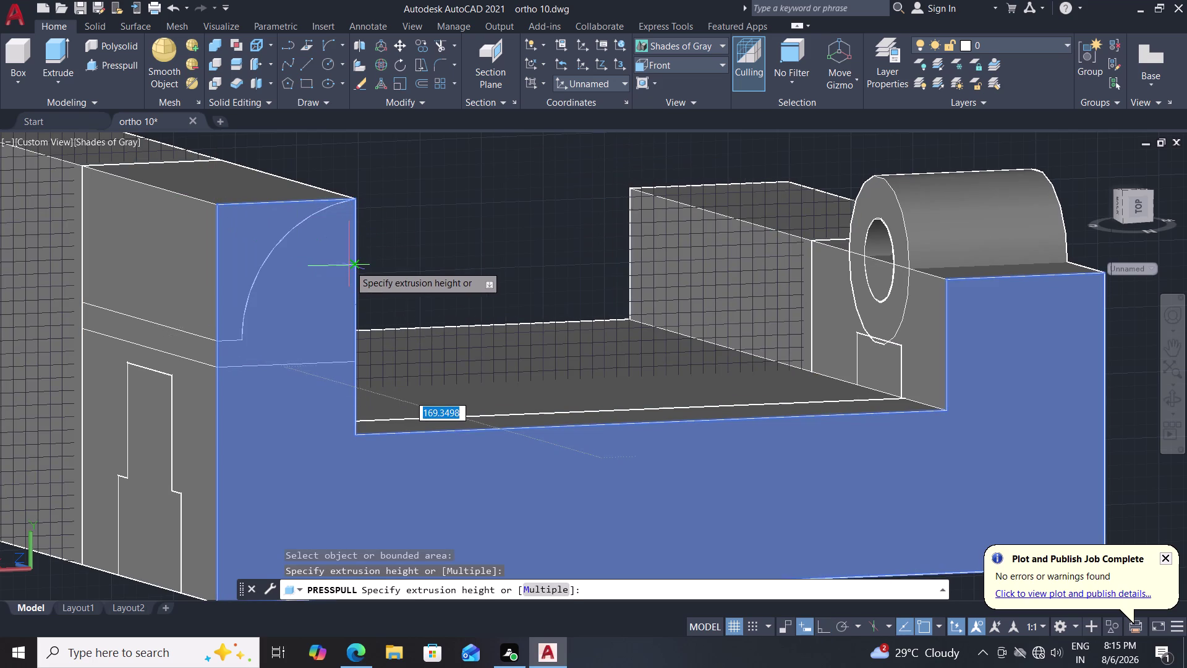
key(Escape)
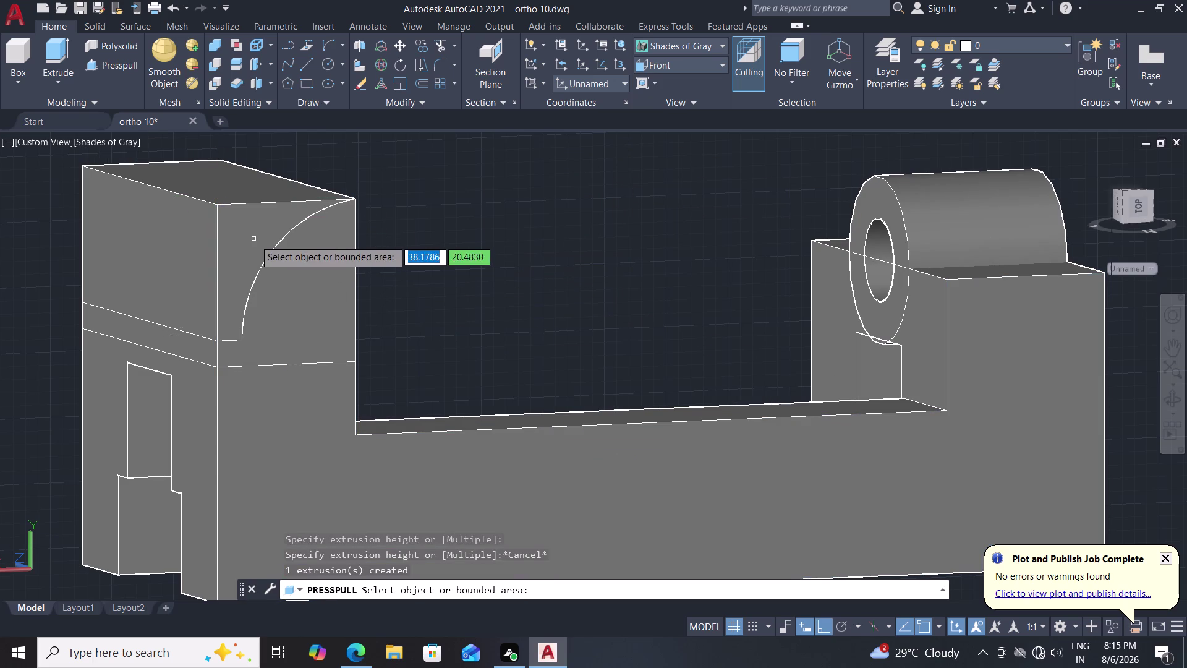